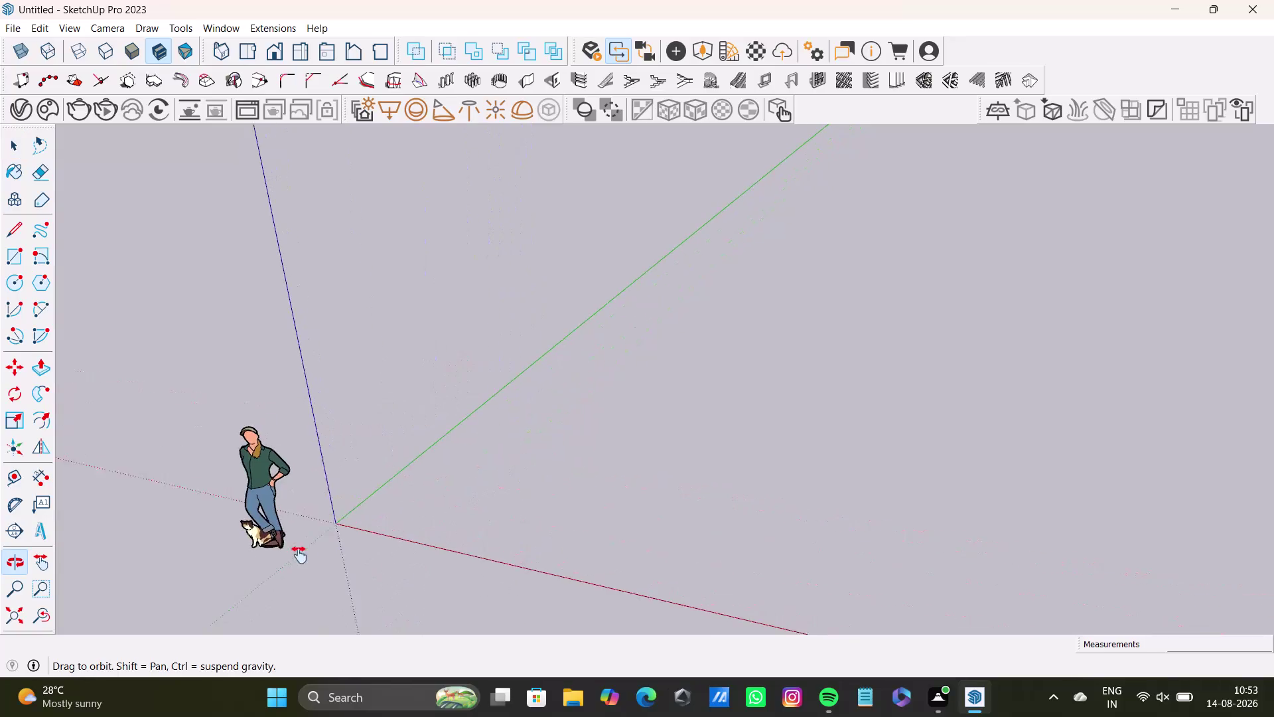
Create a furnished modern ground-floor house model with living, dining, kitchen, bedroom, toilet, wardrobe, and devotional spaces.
Orbit down toward the origin and place the Rectangle tool's first corner at the axes origin.
middle_drag(657, 525, 691, 459)
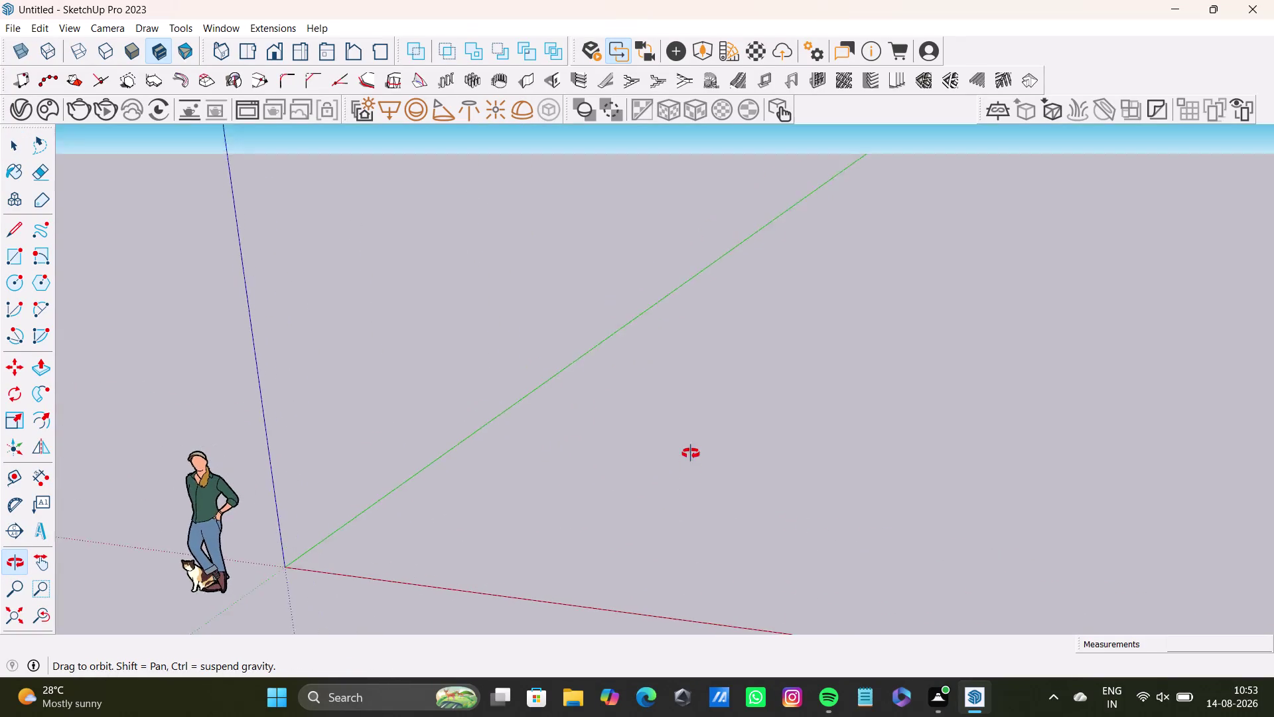
middle_drag(691, 458, 672, 432)
middle_drag(659, 490, 572, 650)
scroll(down, 3)
middle_drag(574, 572, 577, 572)
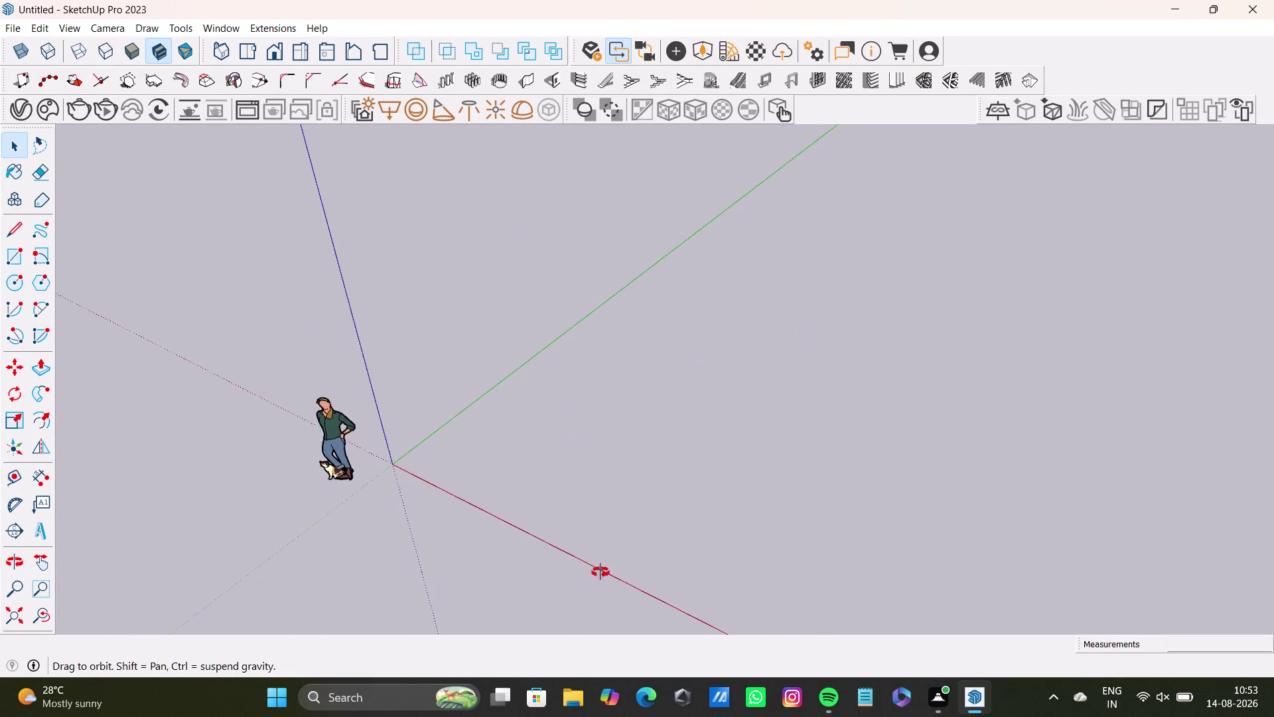
middle_drag(577, 572, 725, 461)
middle_drag(746, 528, 665, 578)
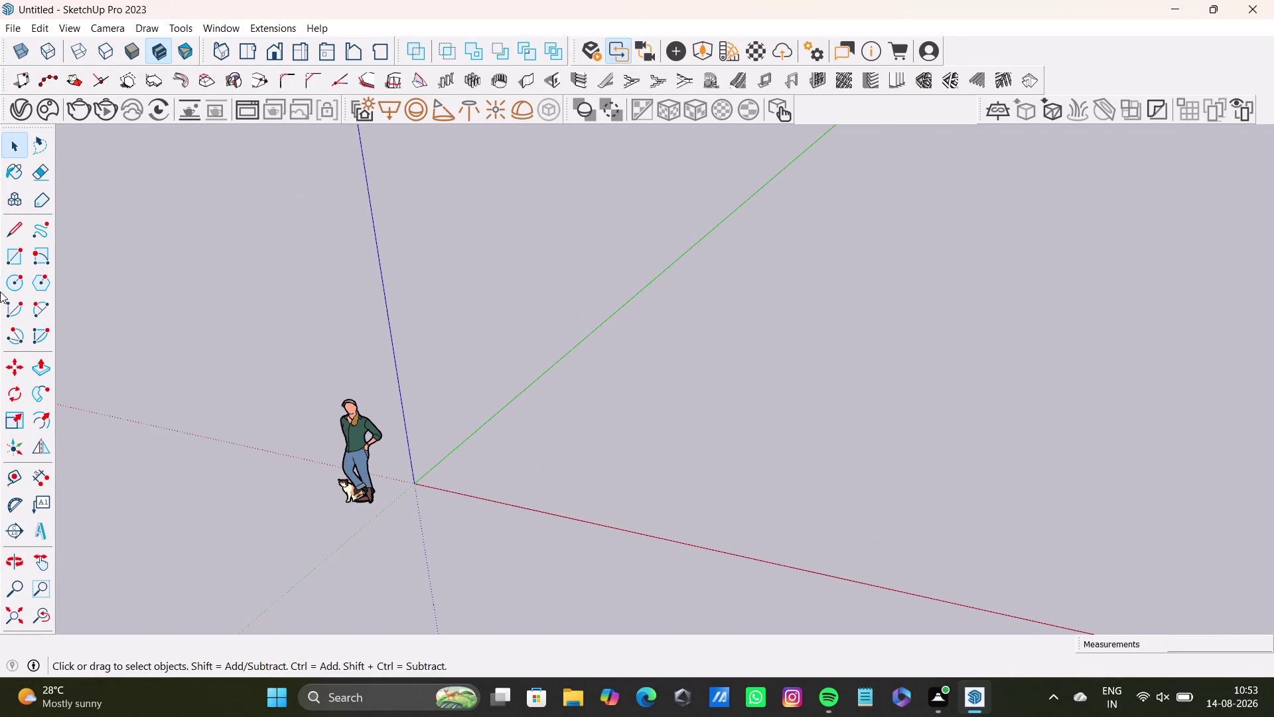
click(18, 261)
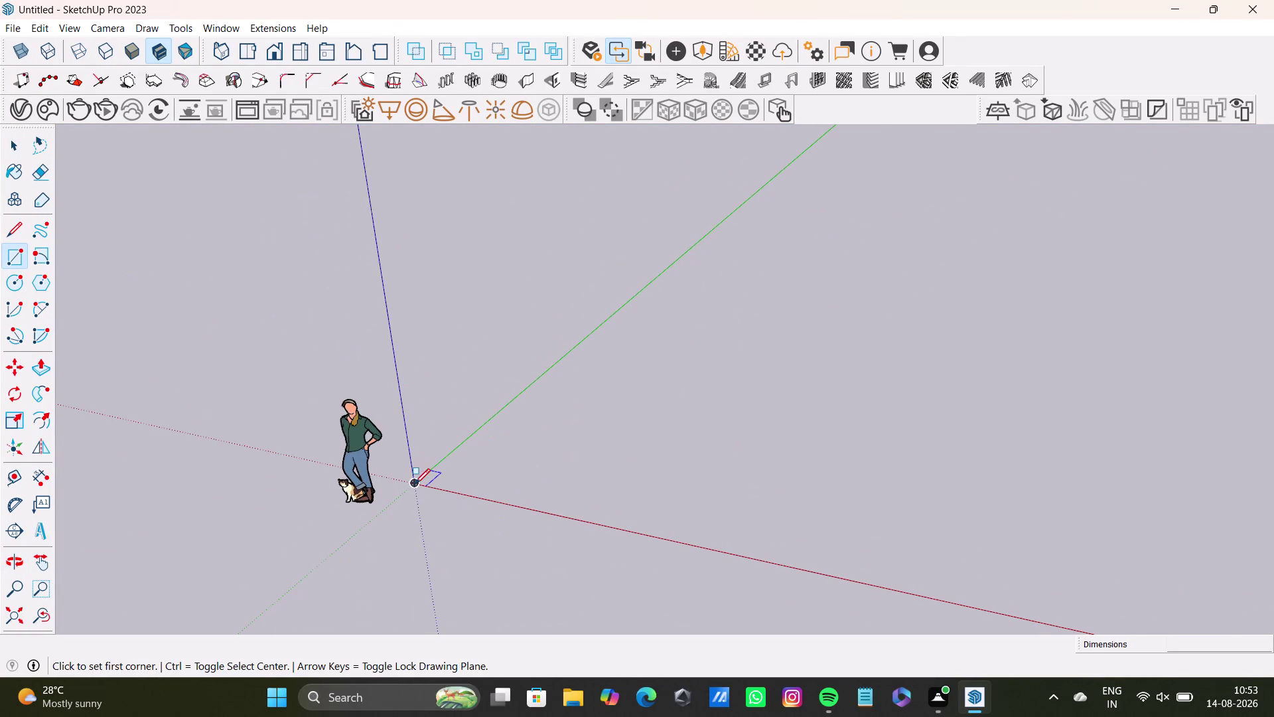
drag(414, 483, 428, 472)
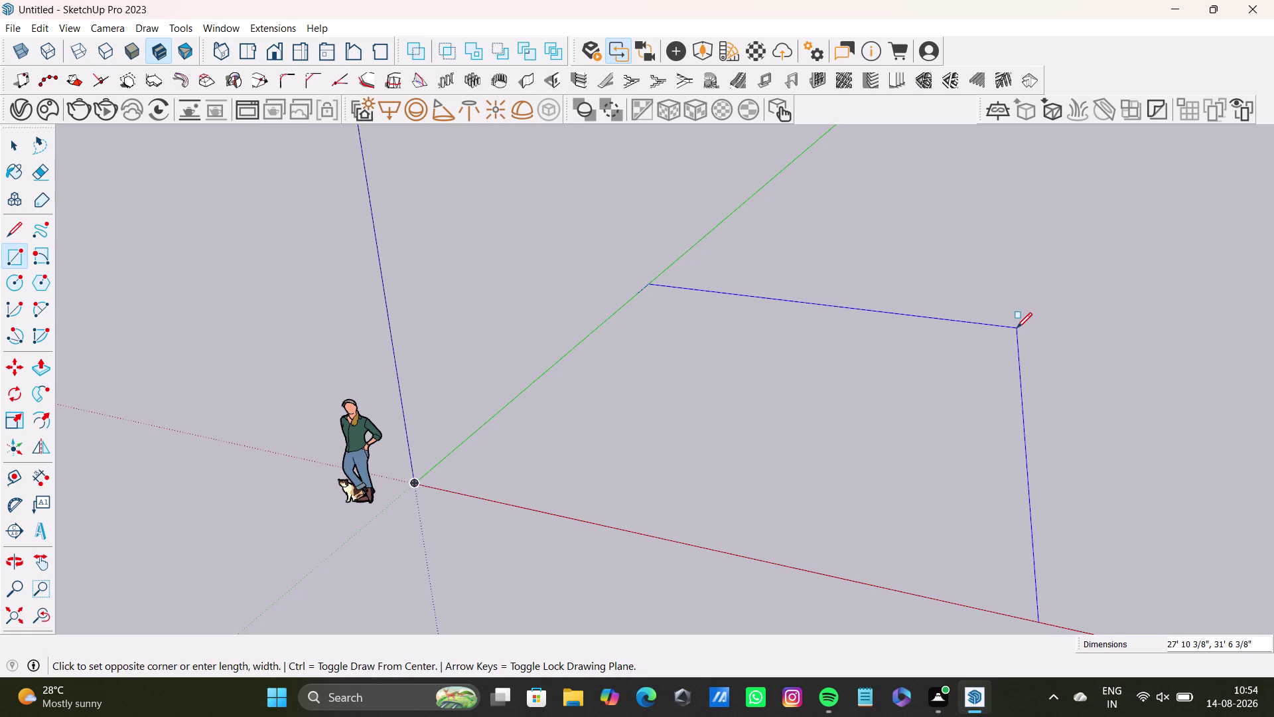
middle_drag(838, 473, 985, 546)
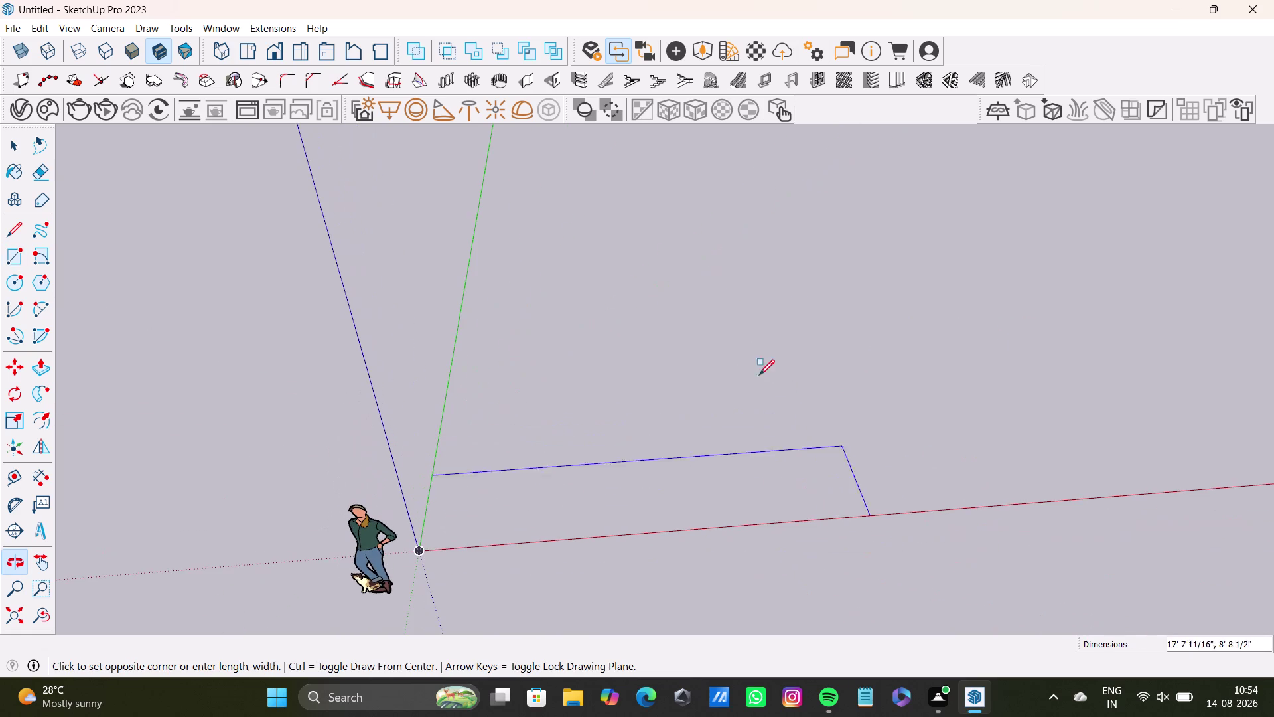
middle_drag(890, 204, 811, 307)
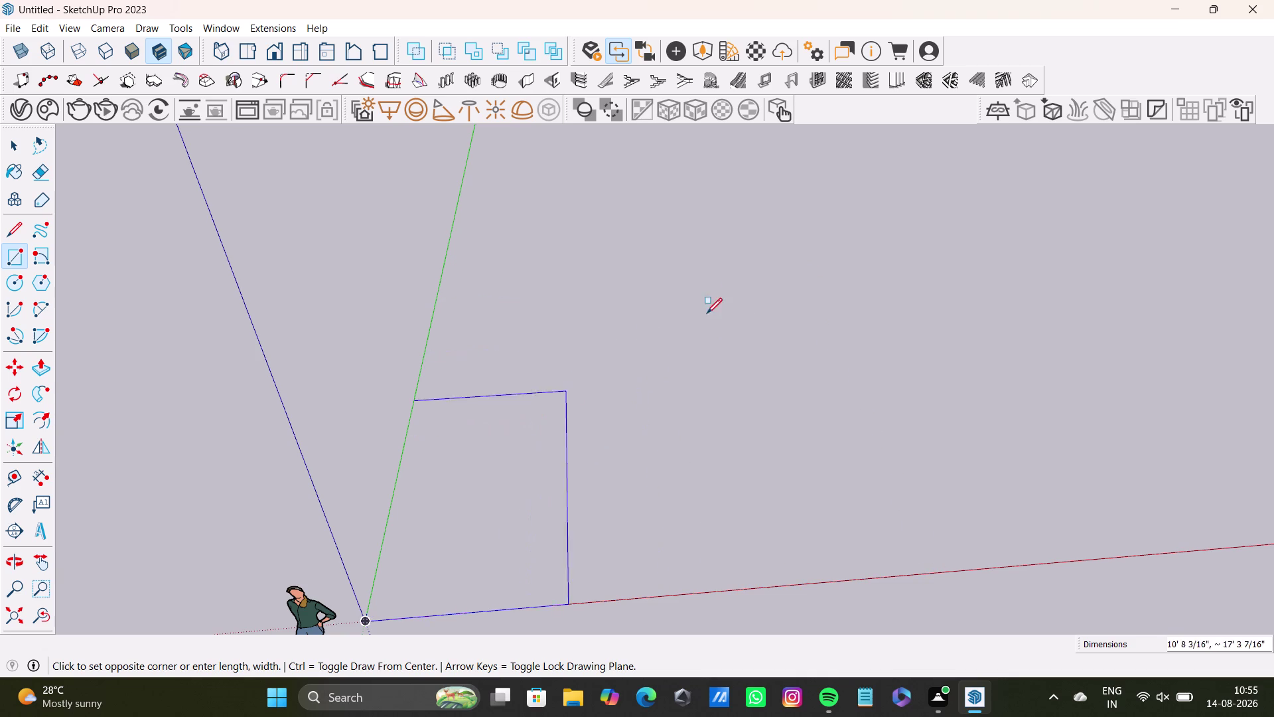
Type 43',47' to finish the rectangle as a 43 by 47 foot face.
scroll(down, 3)
middle_drag(791, 315, 622, 324)
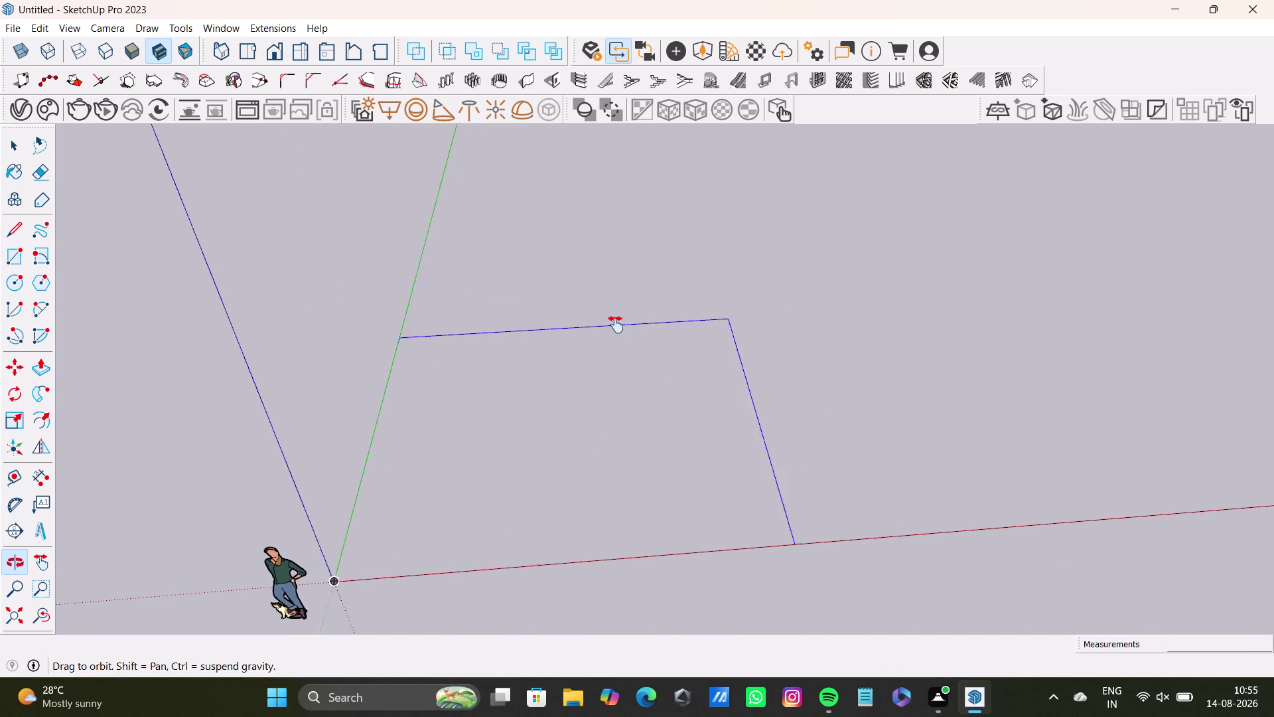
middle_drag(622, 324, 606, 326)
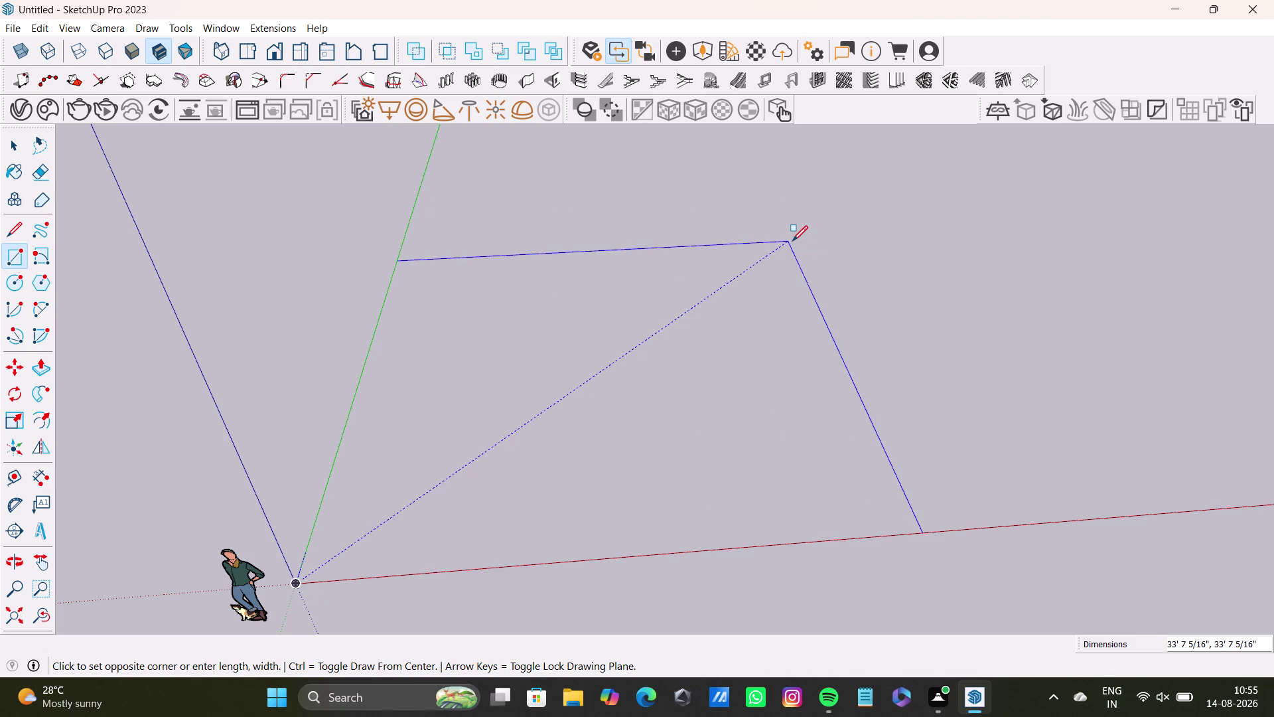
scroll(down, 3)
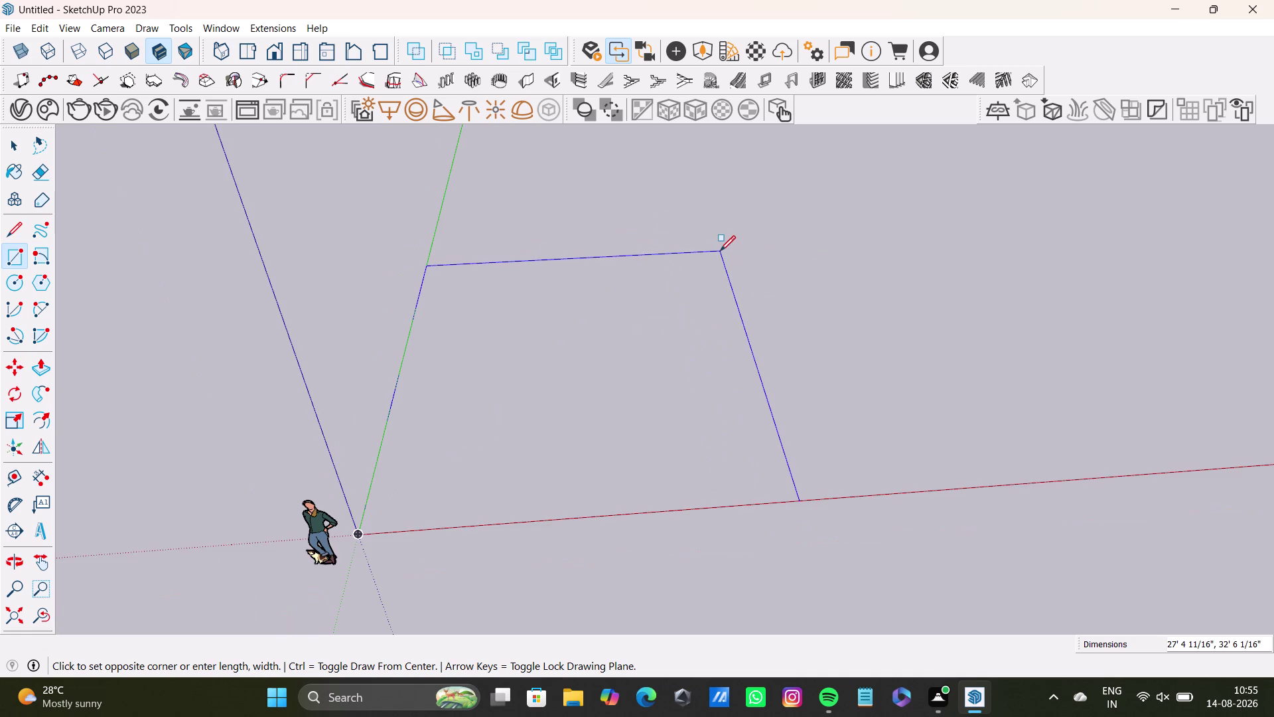
middle_drag(720, 251, 694, 339)
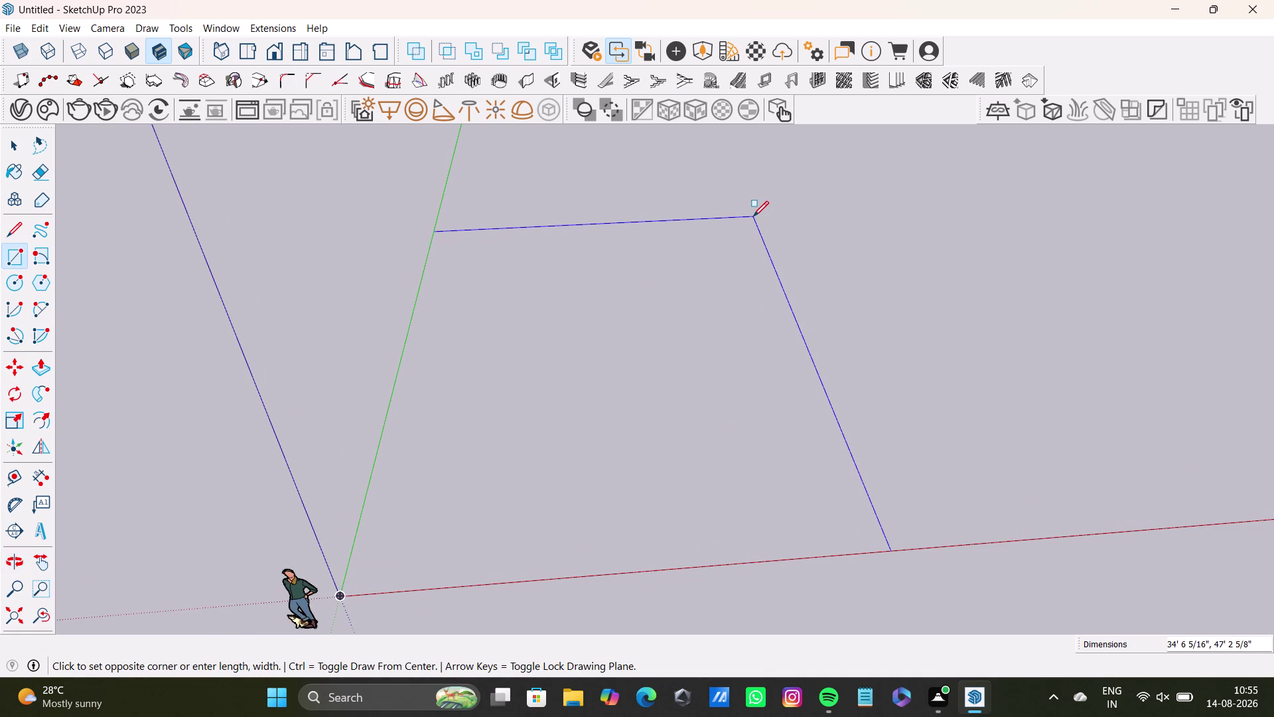
text(43)
key(apostrophe)
key(4)
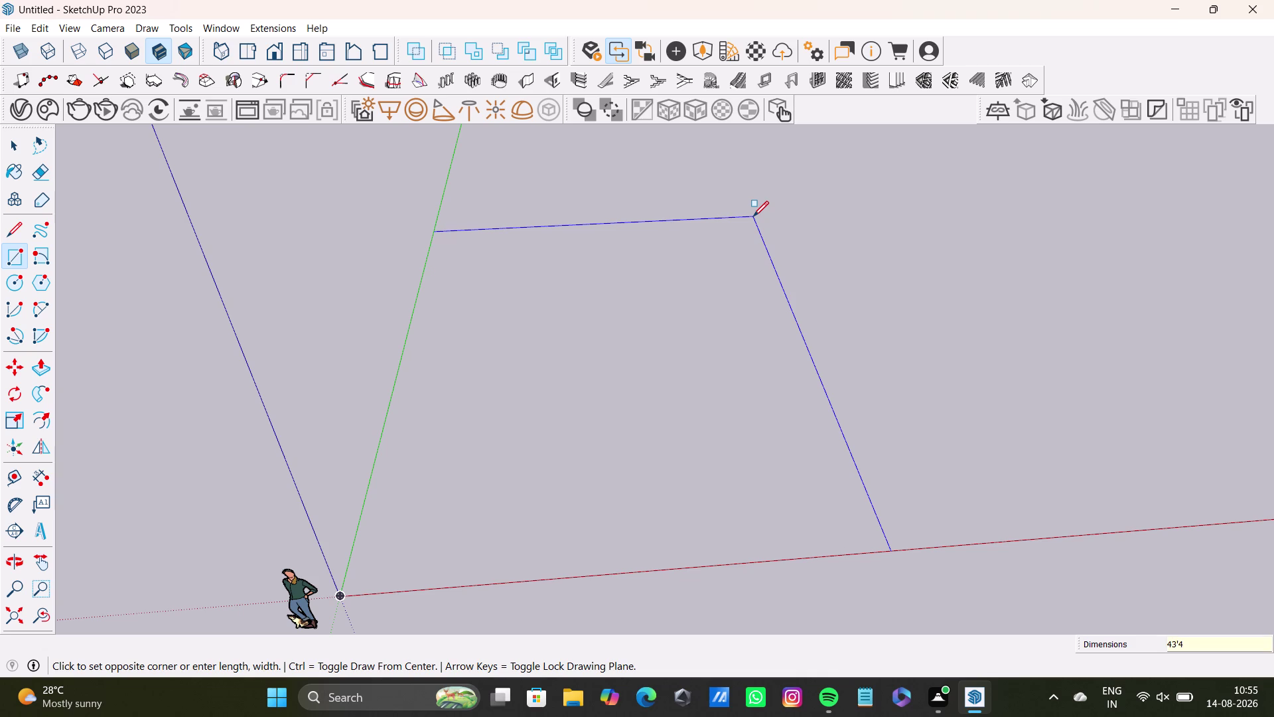
key(7)
key(apostrophe)
key(Return)
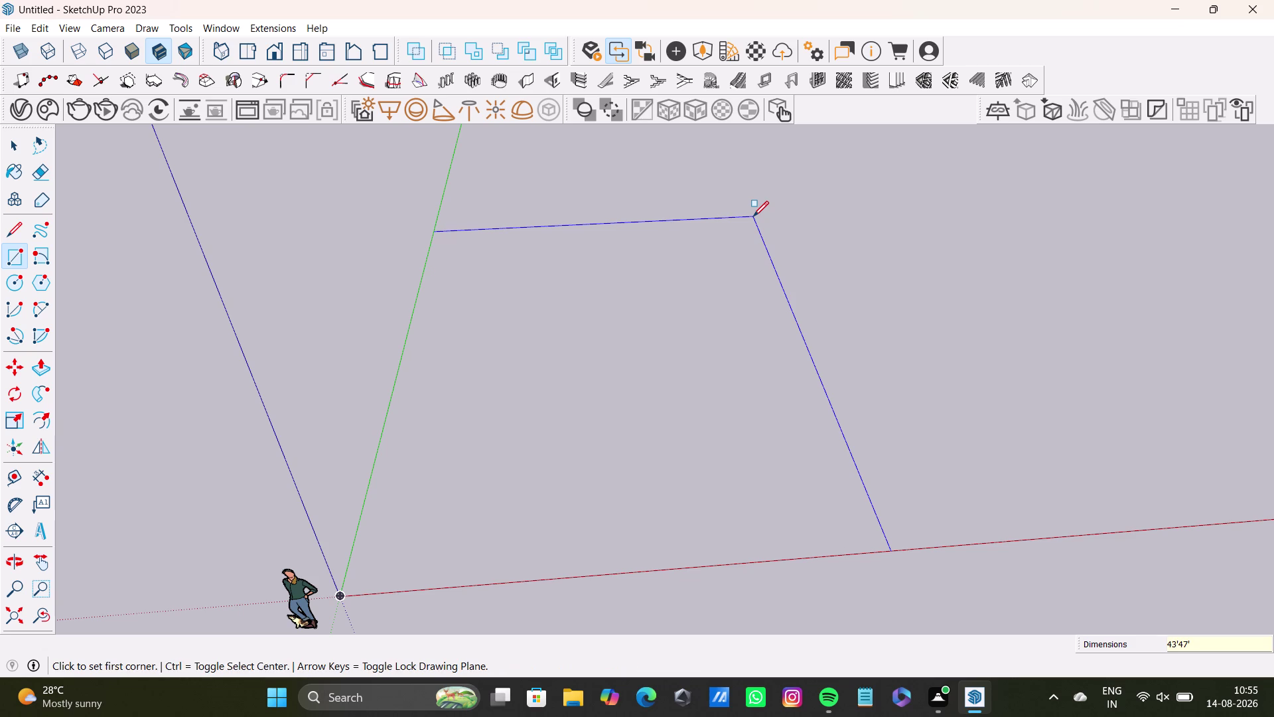
key(space)
scroll(down, 3)
Orbit around the new slab to view it from above.
middle_drag(810, 388, 808, 432)
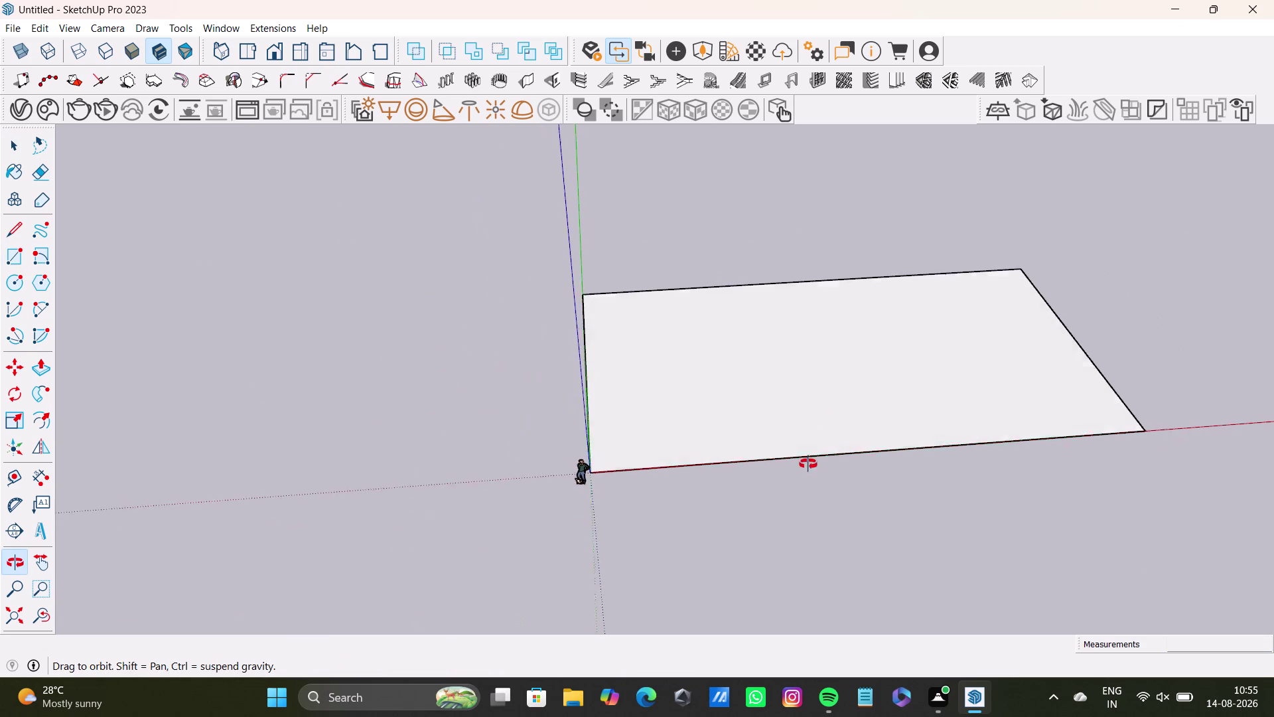
middle_drag(809, 432, 801, 605)
scroll(down, 3)
middle_drag(809, 432, 791, 523)
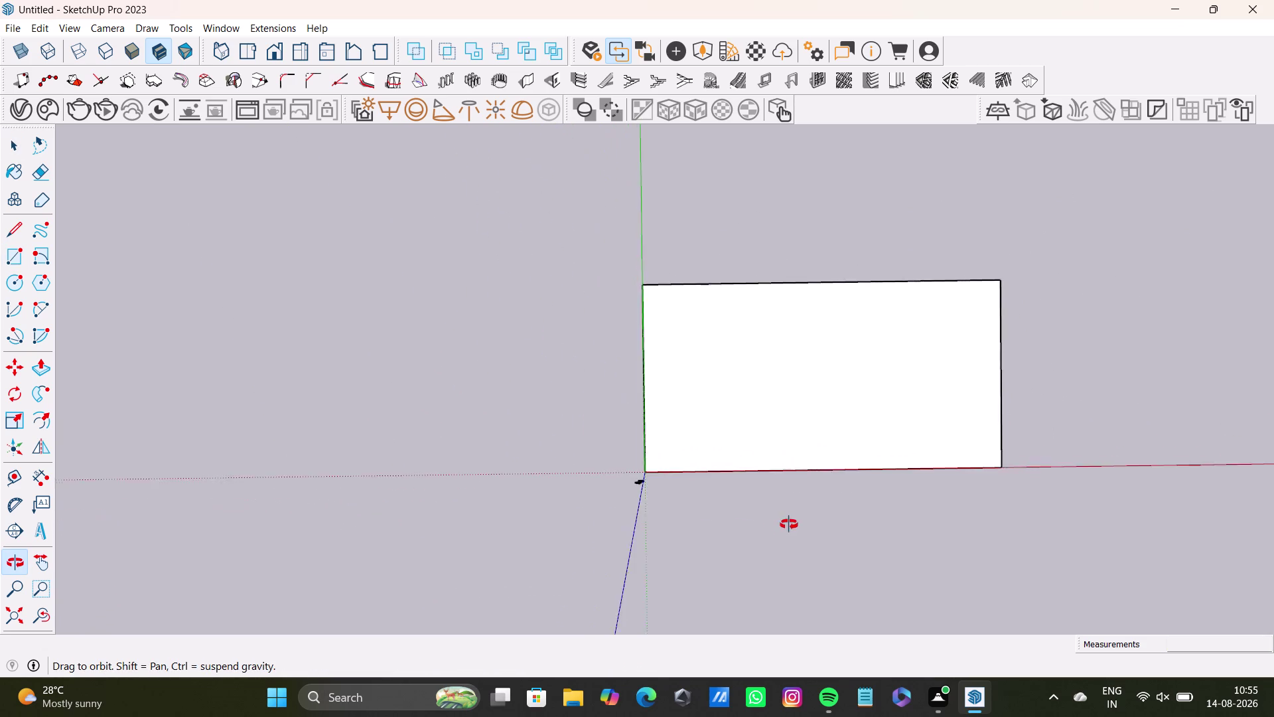
middle_drag(791, 523, 698, 326)
scroll(down, 3)
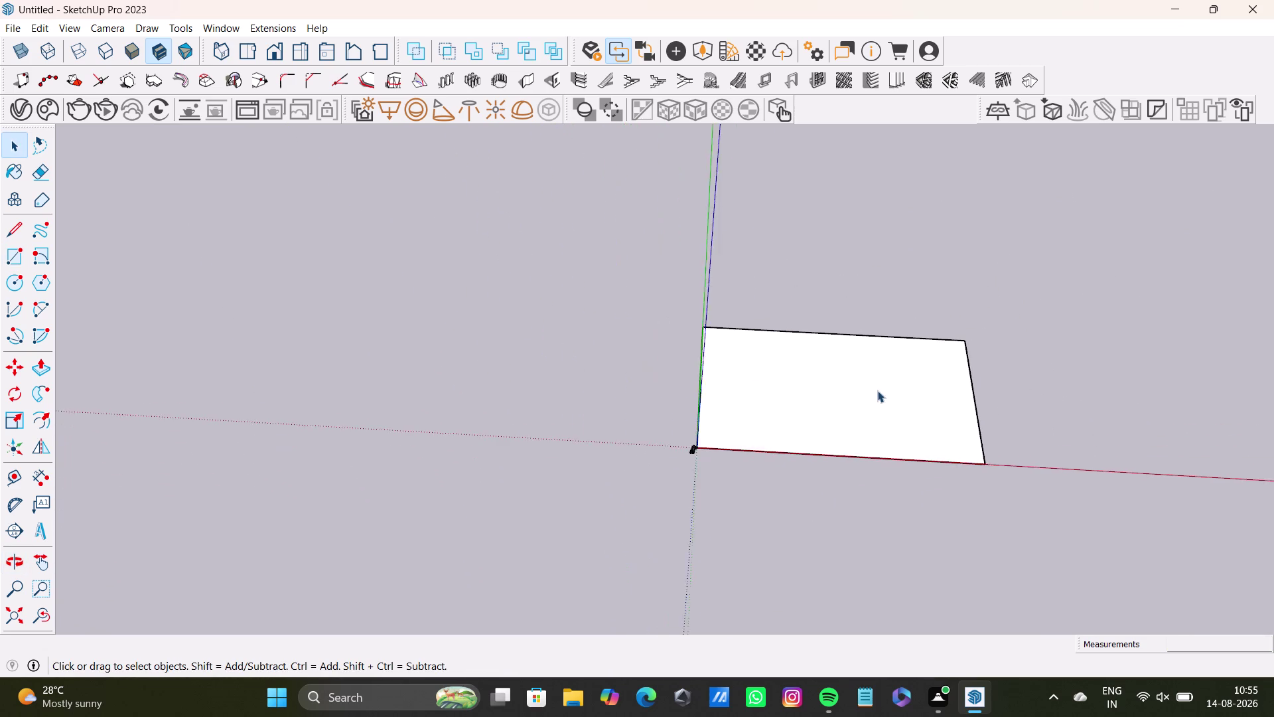
scroll(down, 3)
middle_drag(876, 389, 672, 385)
middle_drag(671, 396, 653, 549)
Return to an angled view and start a line on the red axis past the slab.
scroll(up, 3)
middle_drag(656, 359, 658, 358)
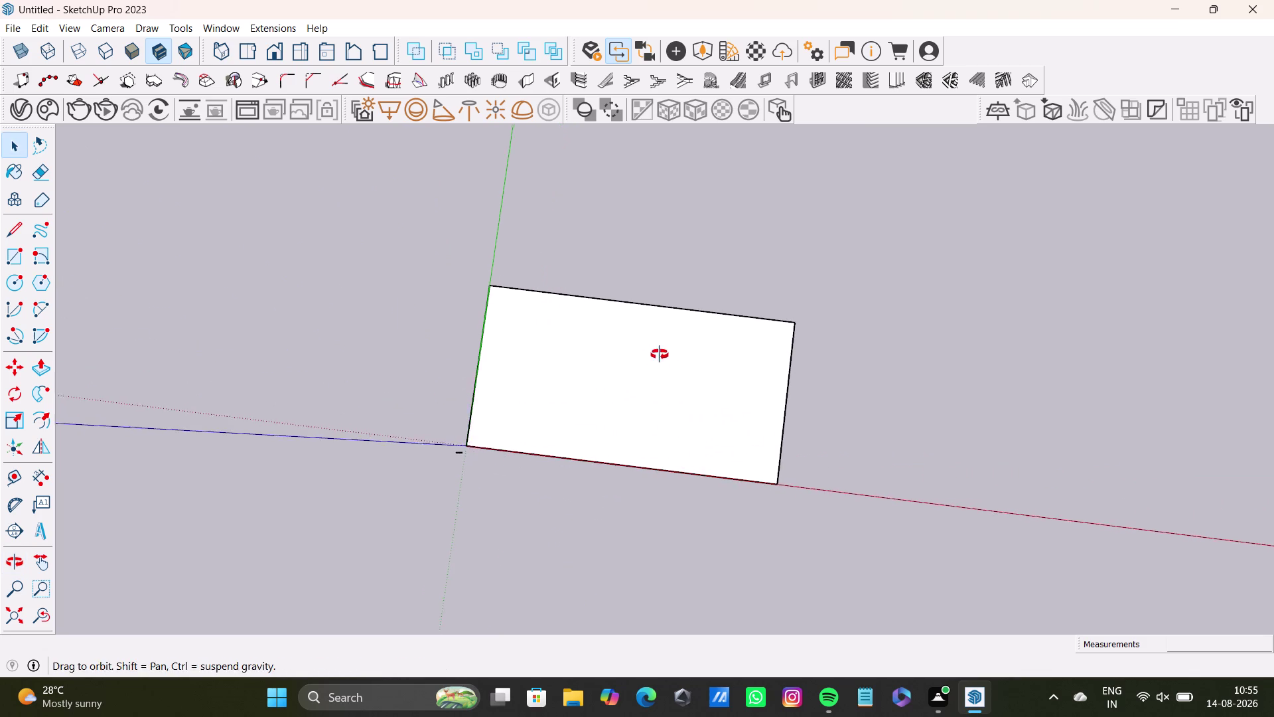
middle_drag(659, 358, 685, 228)
middle_drag(631, 344, 604, 256)
scroll(down, 3)
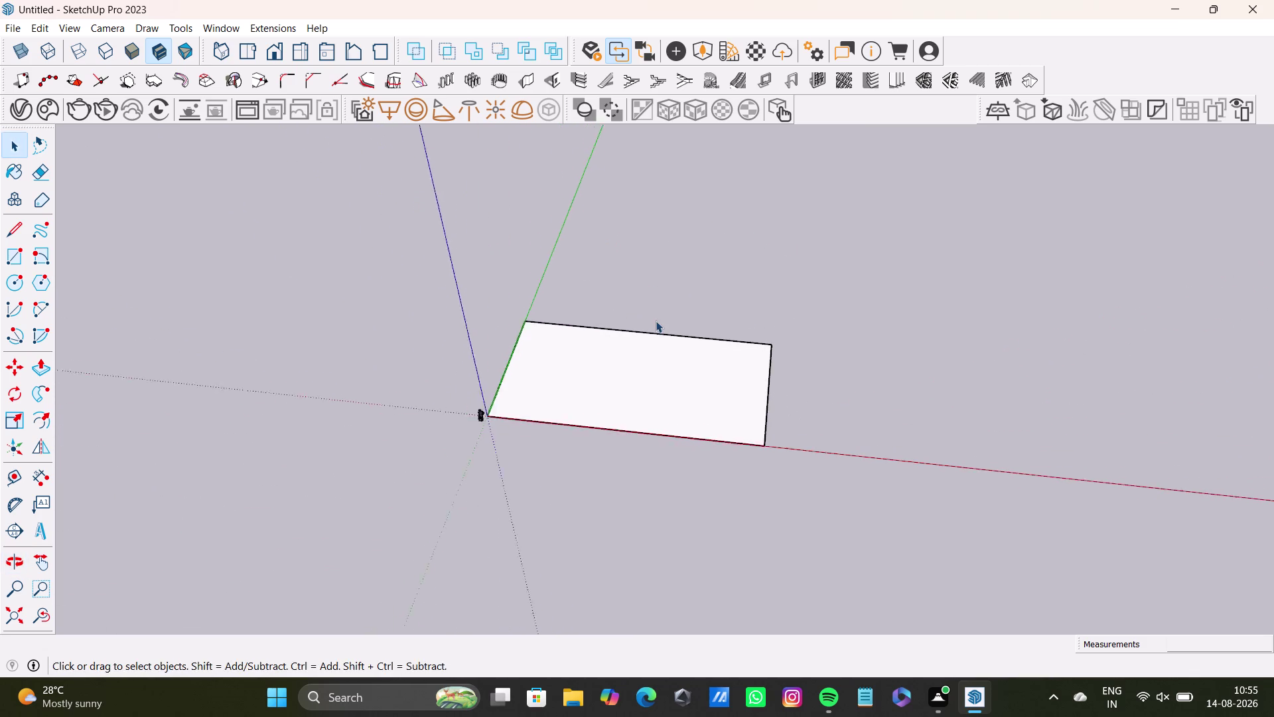
scroll(down, 3)
middle_drag(657, 320, 605, 360)
scroll(up, 3)
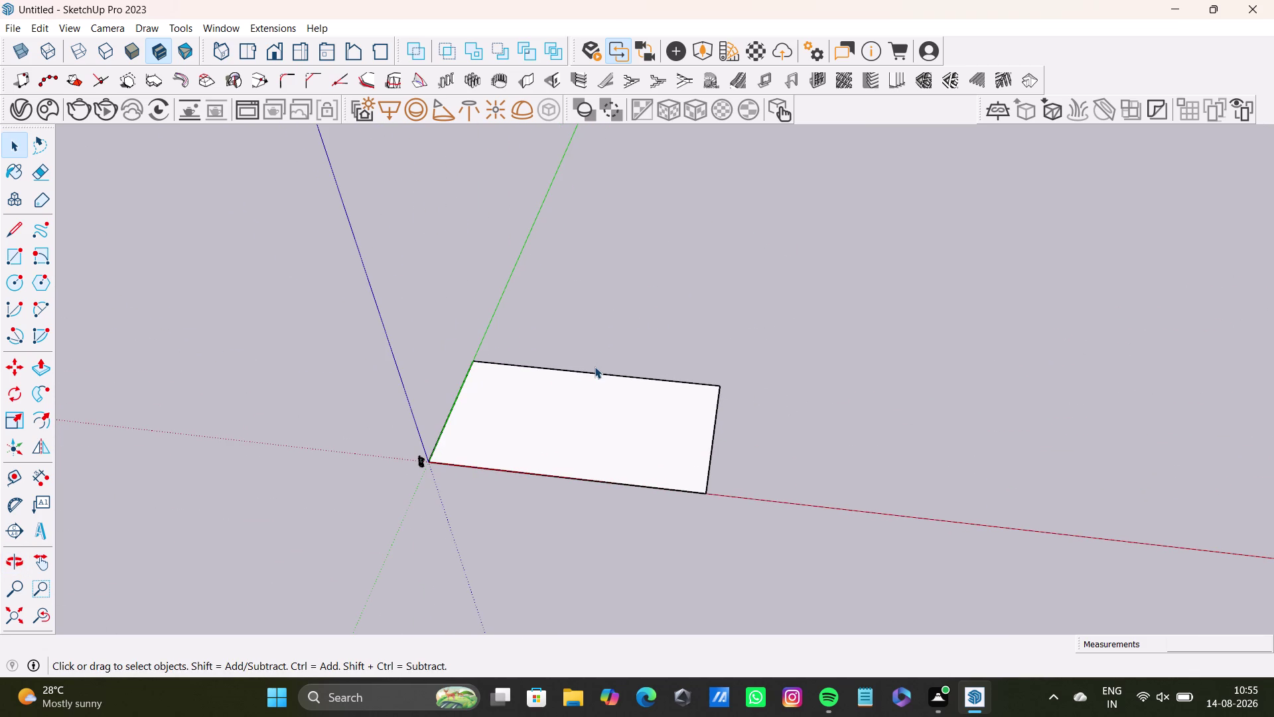
click(13, 231)
click(761, 497)
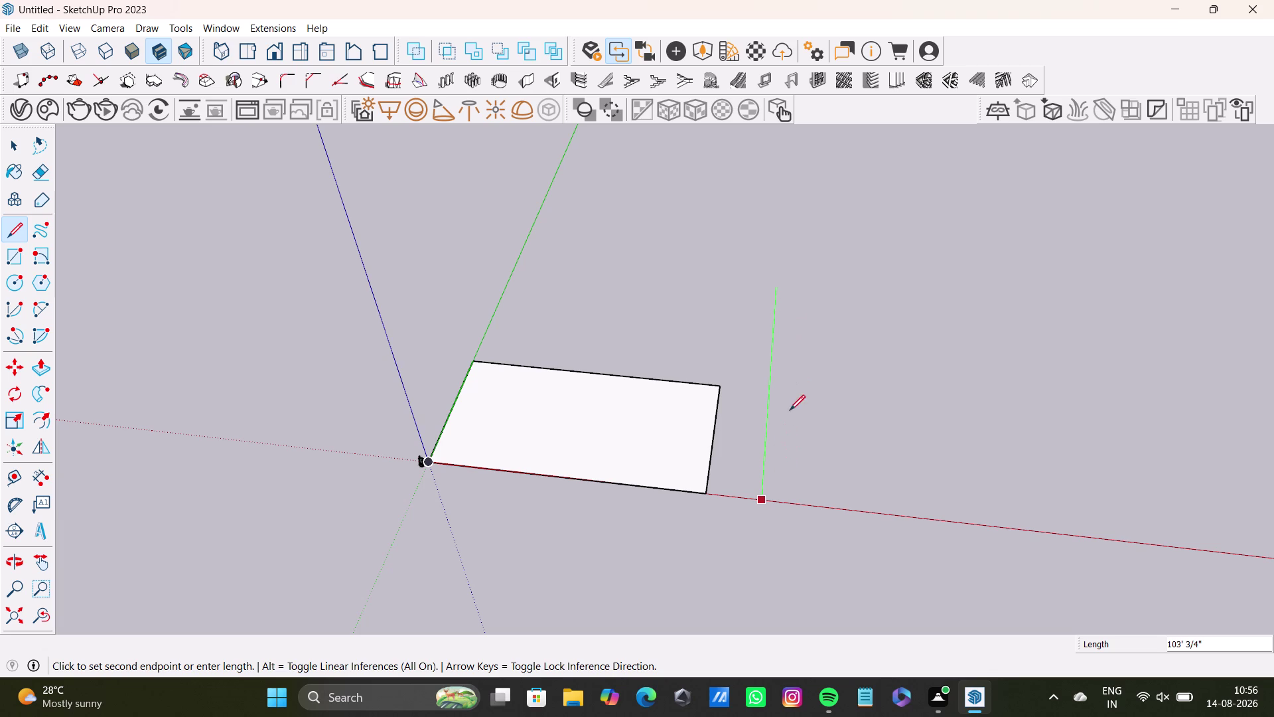
Draw the first edge at 47' 5.5" beside the slab.
middle_drag(794, 407, 767, 481)
middle_drag(782, 466, 758, 356)
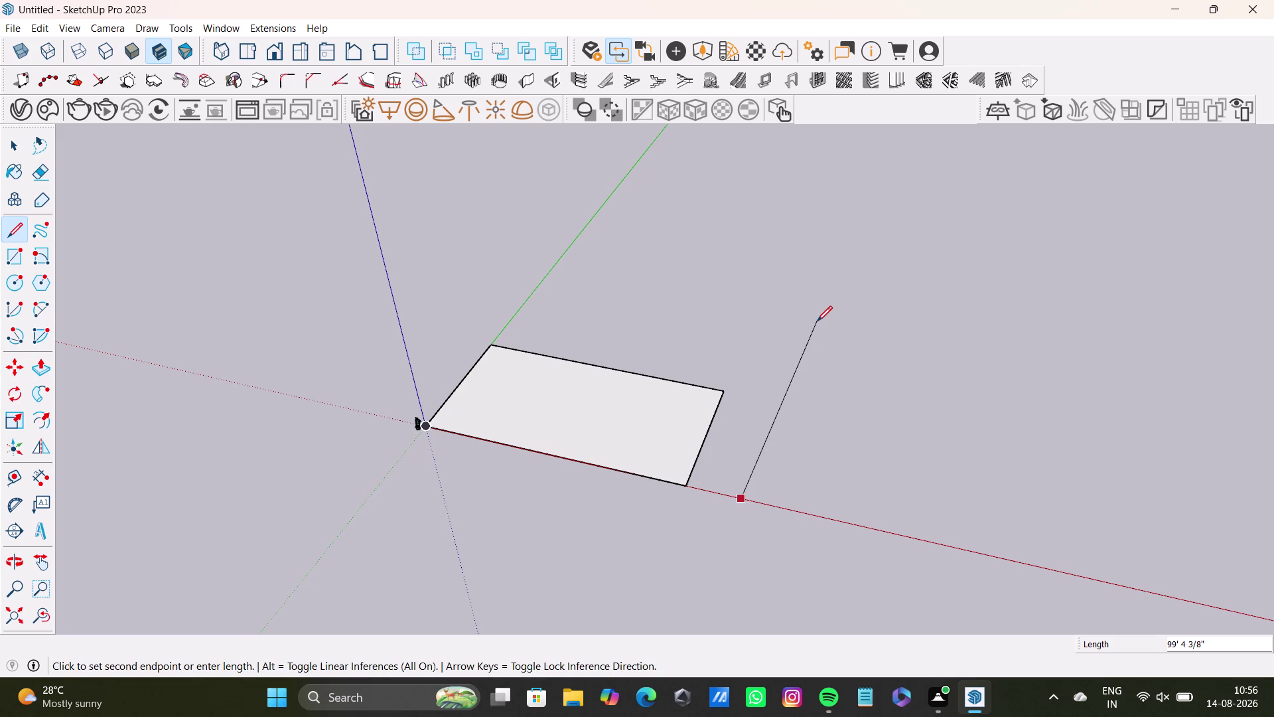
text(47)
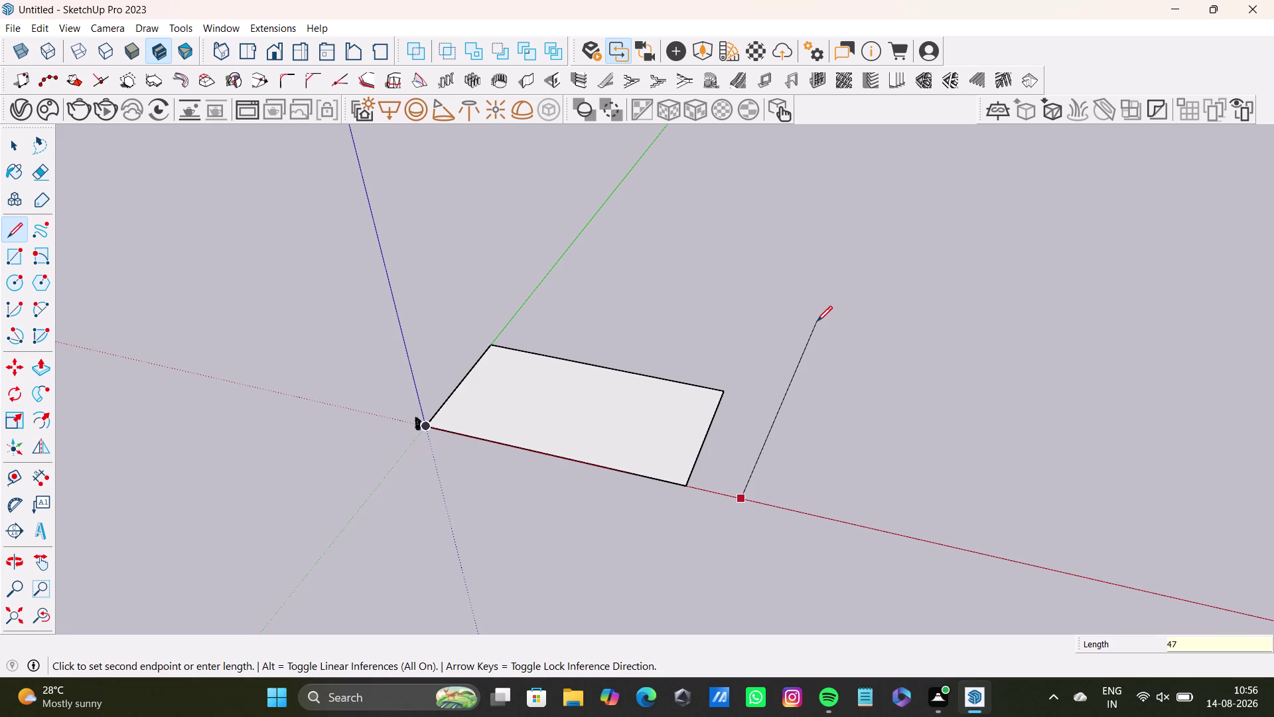
text(')
text(5.)
text(5)
key(shift+quotedbl)
key(Return)
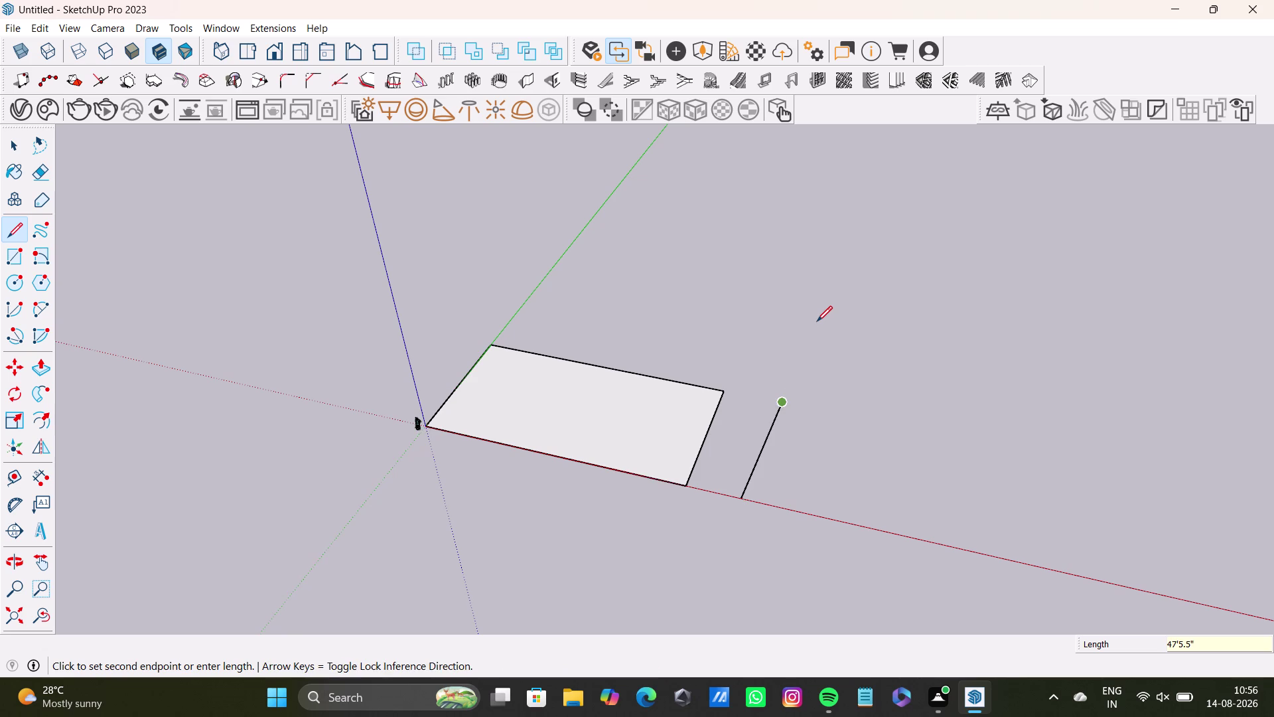
Draw a 43' edge locked to the red axis, then lock the closing edge's direction.
scroll(up, 3)
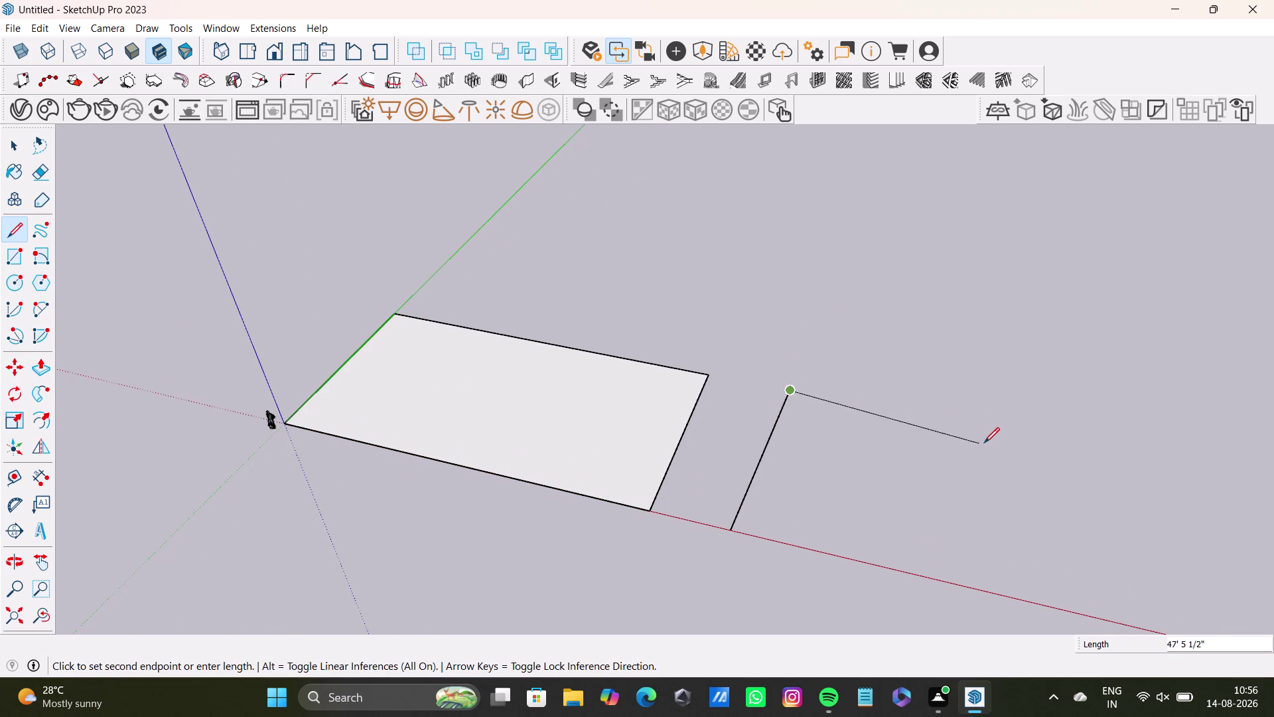
key(Right)
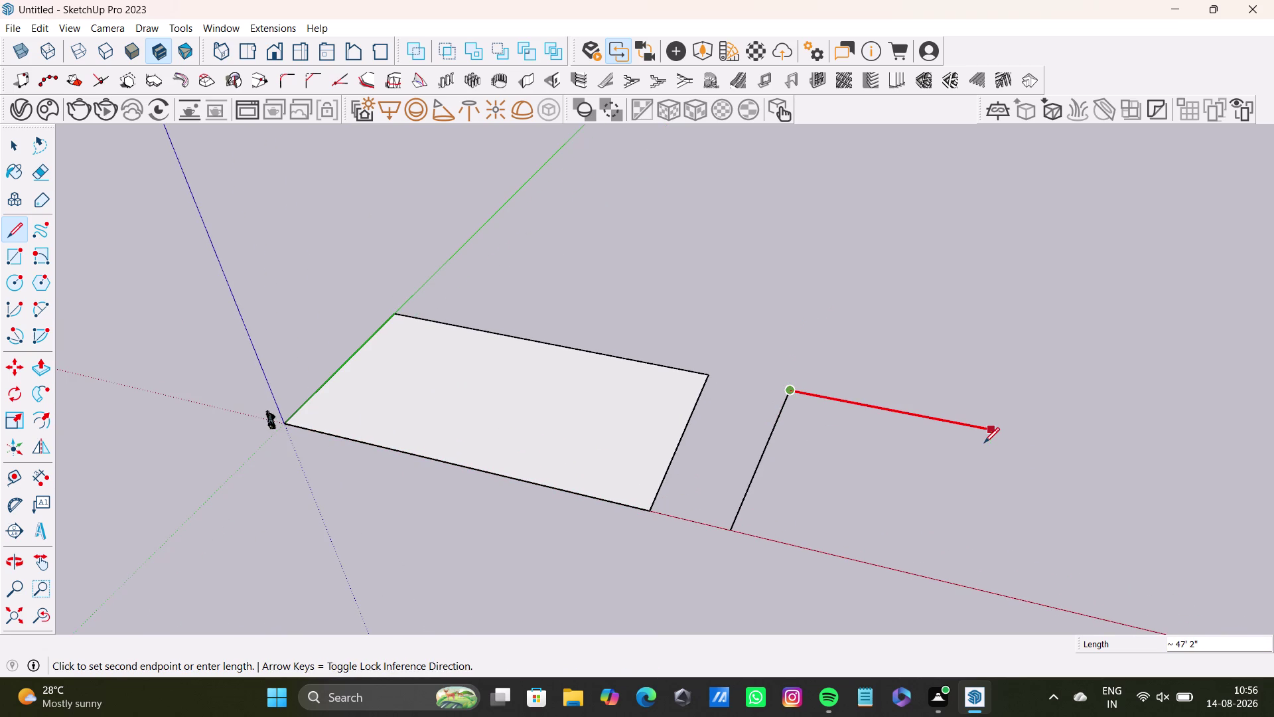
text(43)
key(apostrophe)
key(Return)
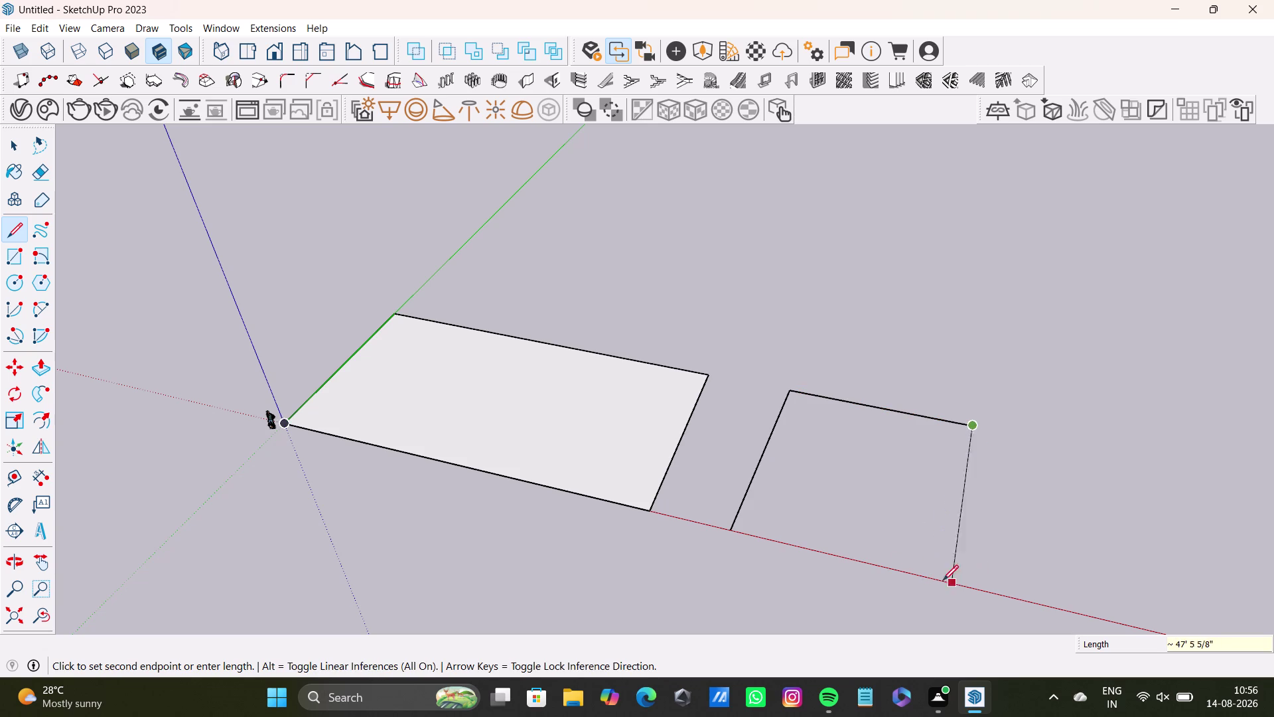
key(Left)
key(Right)
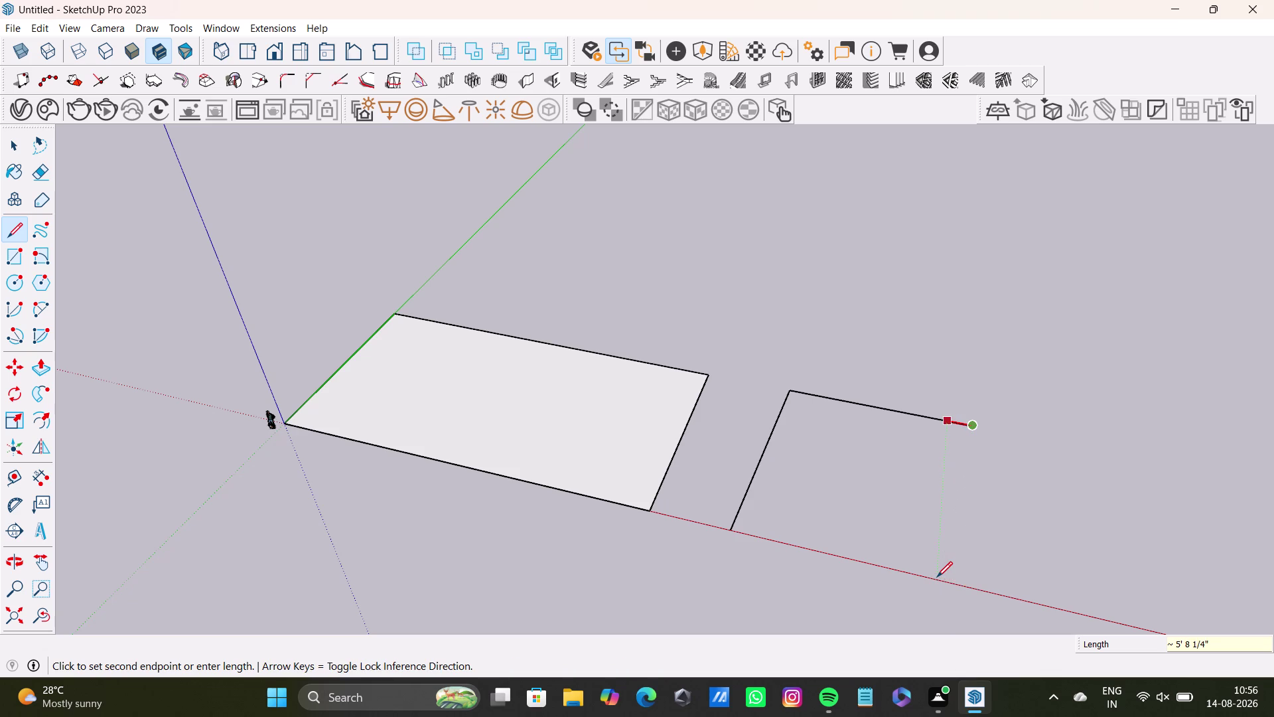
key(Up)
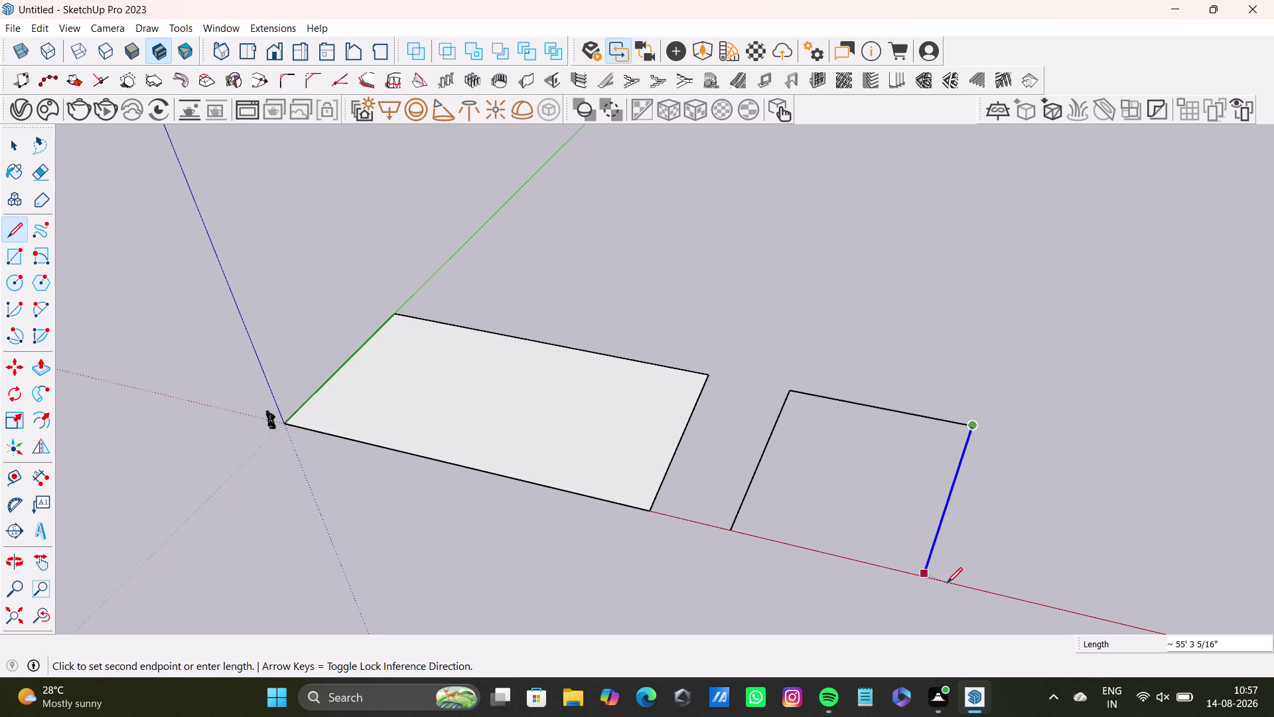
Enter a 32' closing edge, then undo it.
text(3)
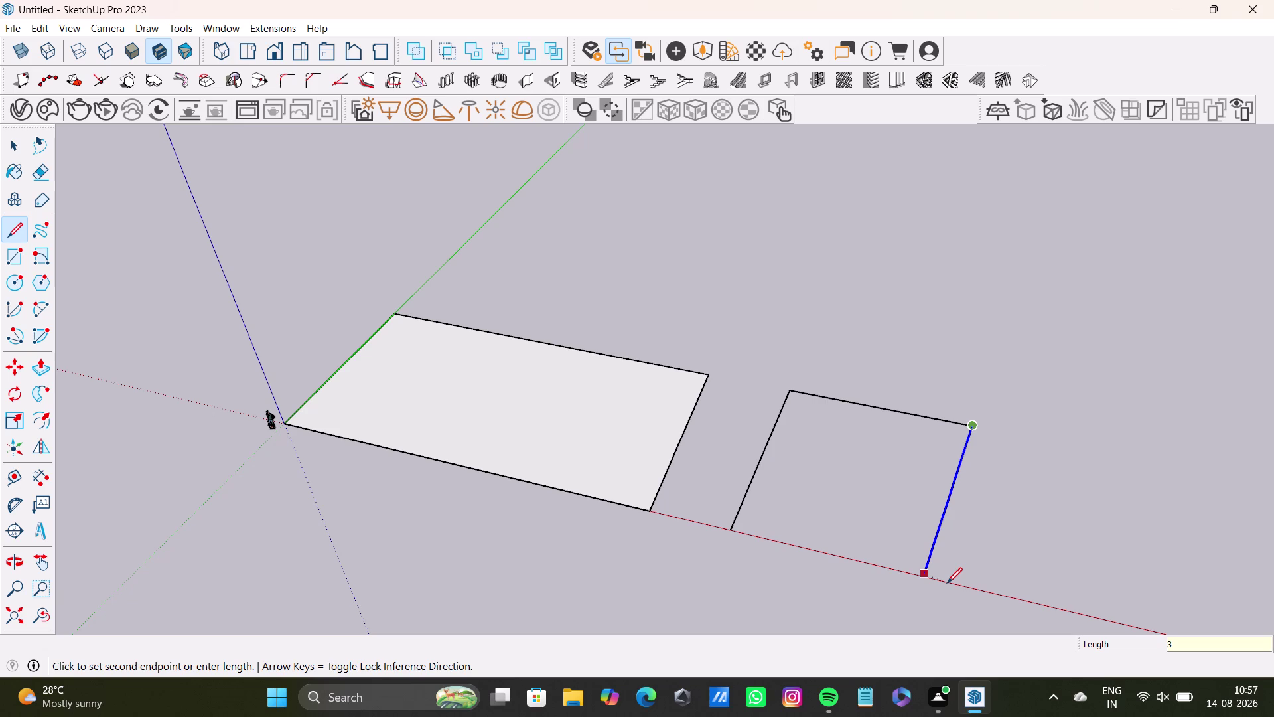
text(2')
key(Return)
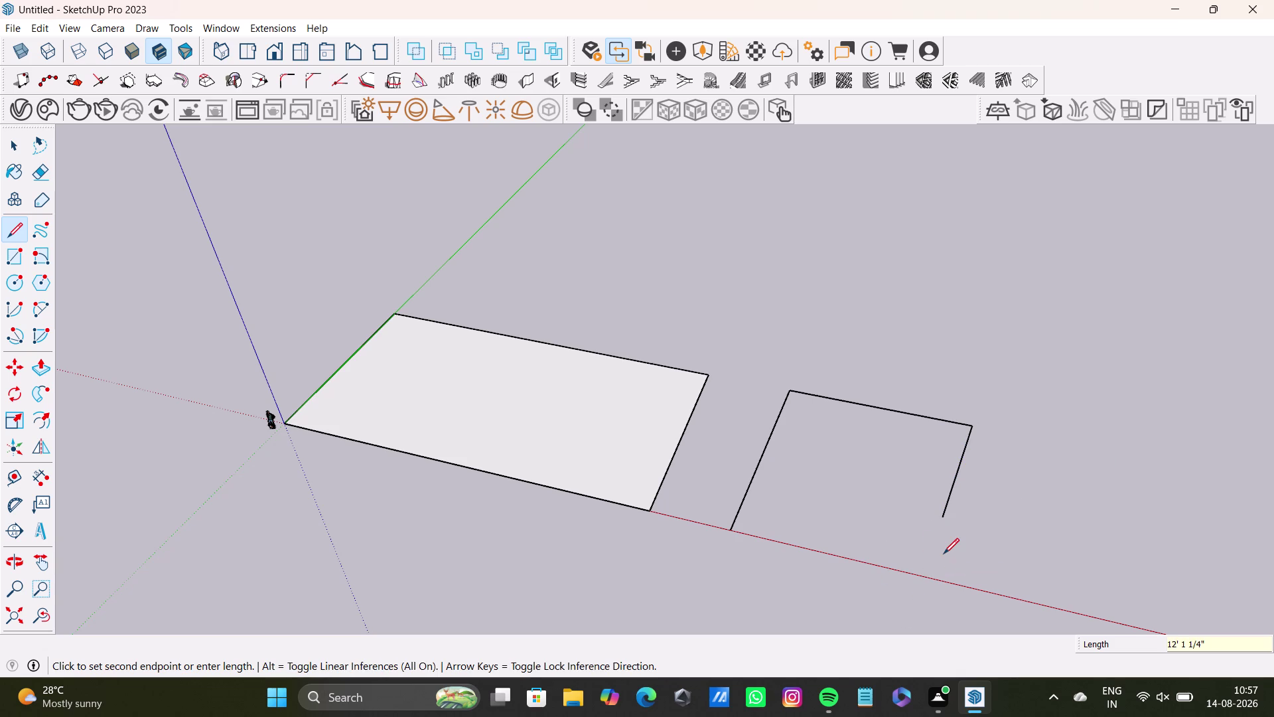
key(ctrl+z)
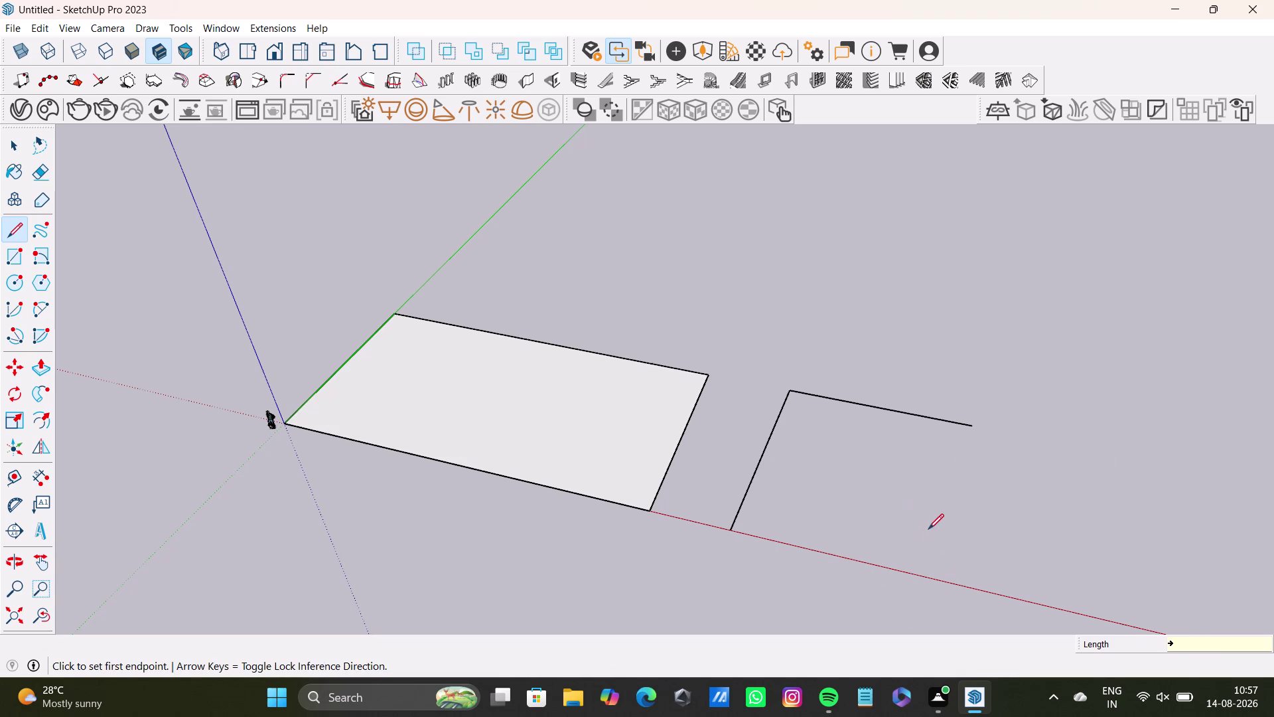
Draw a 47' 5" edge up from the shape's top-right corner, then undo it.
click(974, 425)
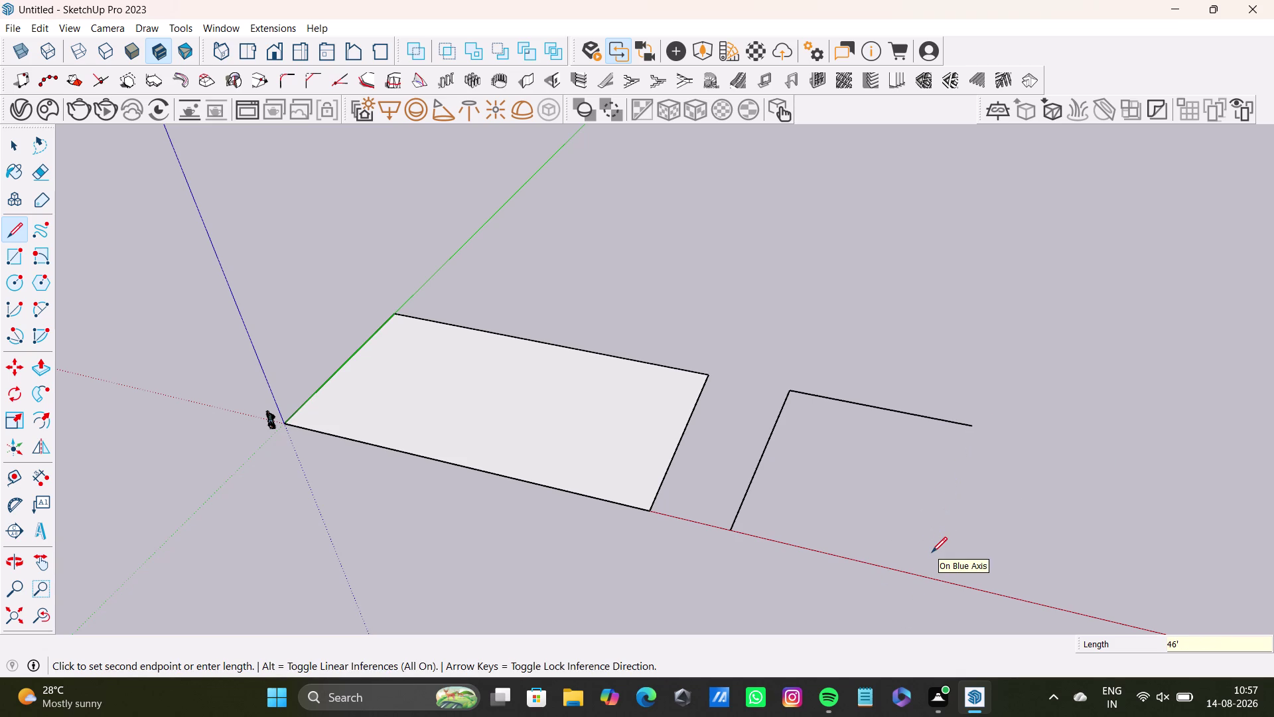
key(Up)
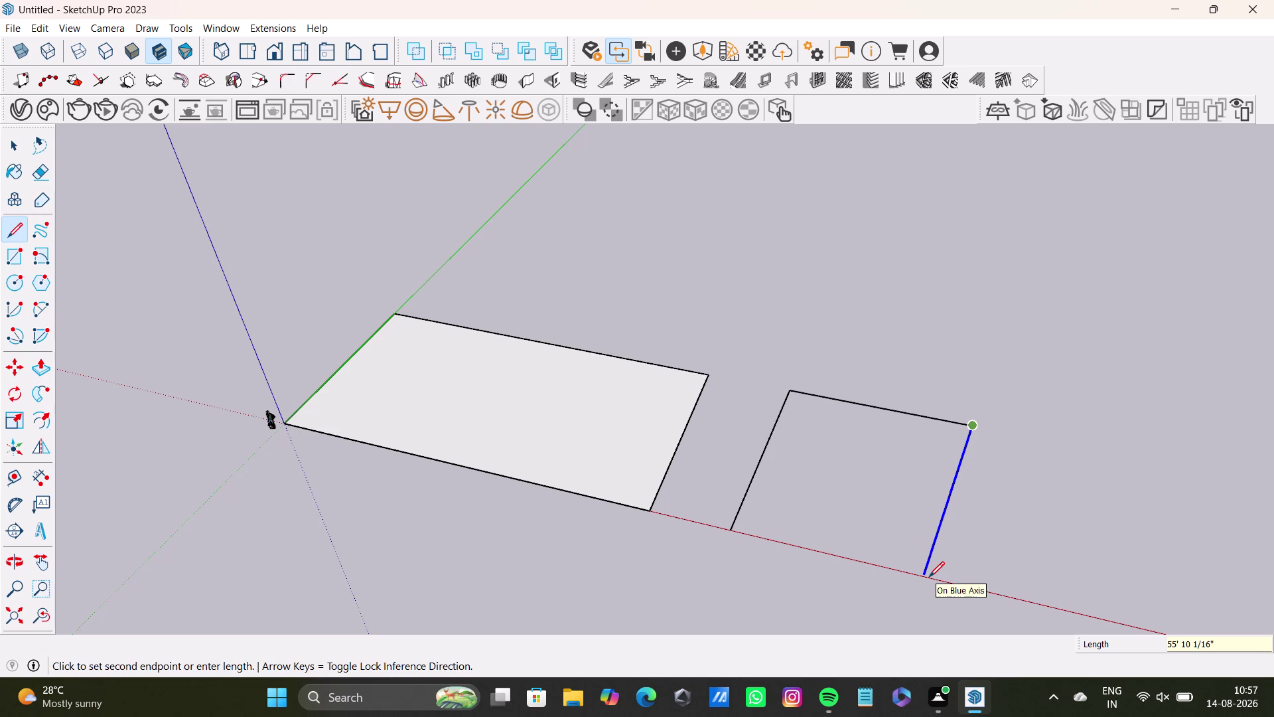
text(47)
key(apostrophe)
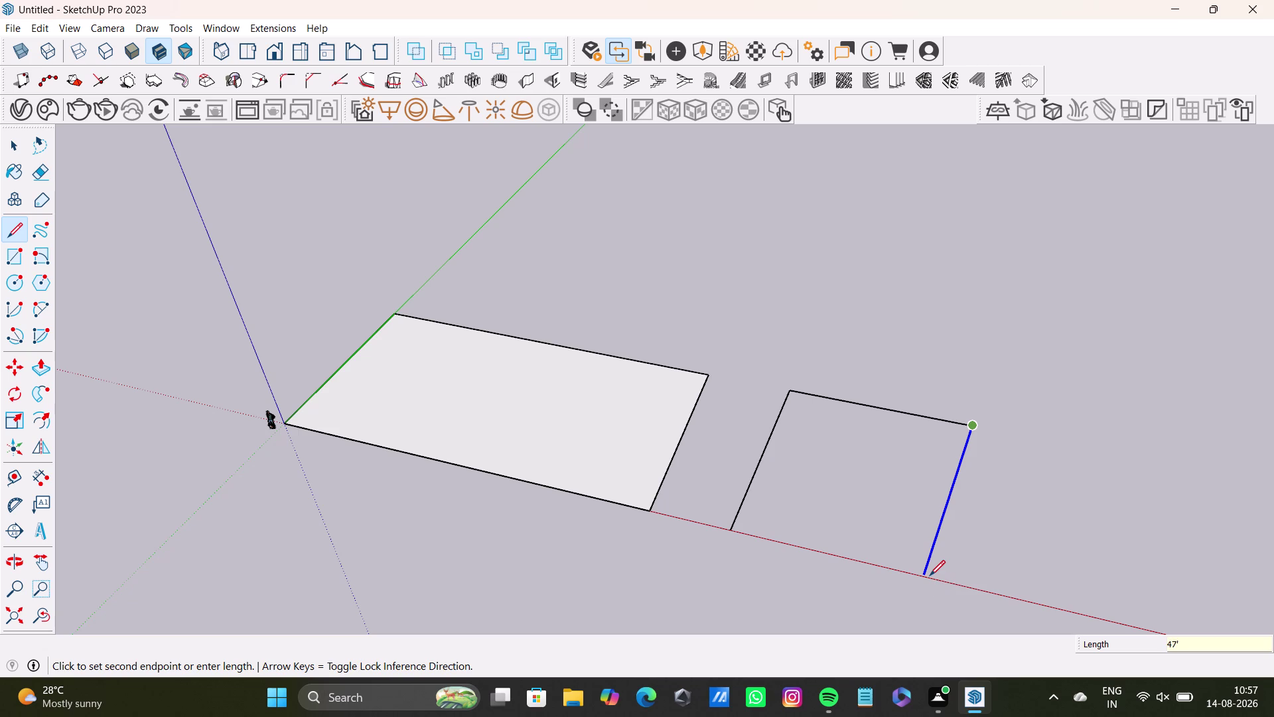
key(5)
key(shift+quotedbl)
key(Return)
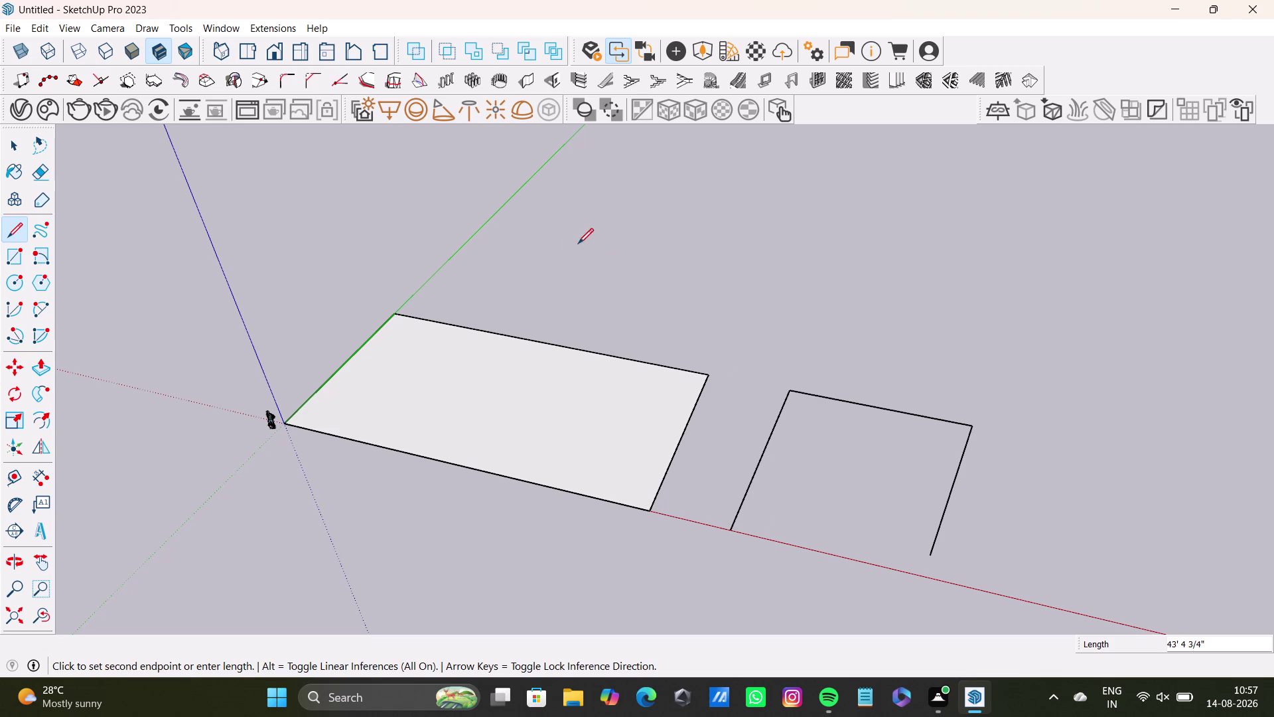
middle_drag(917, 542, 926, 432)
key(ctrl+z)
Redraw the 47' 5" edge from the top-right corner and close the shape into a face.
middle_drag(909, 457, 905, 494)
click(975, 415)
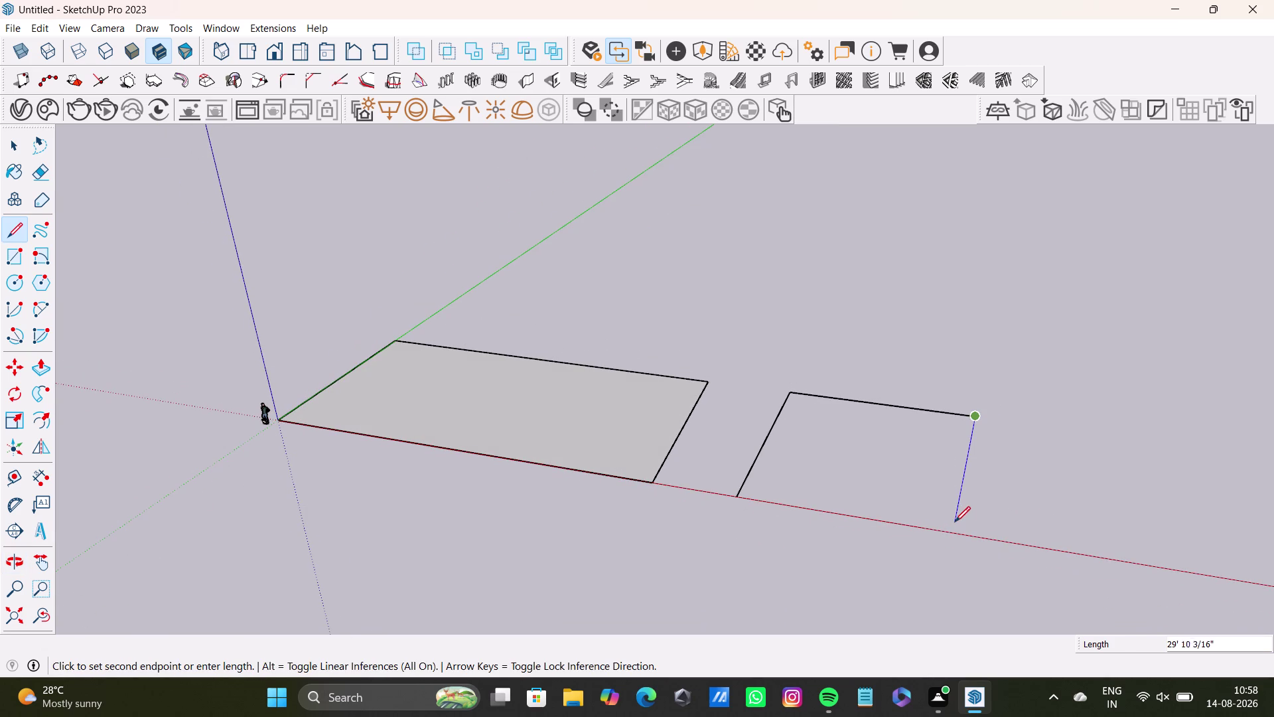
key(Up)
middle_drag(980, 492, 1023, 306)
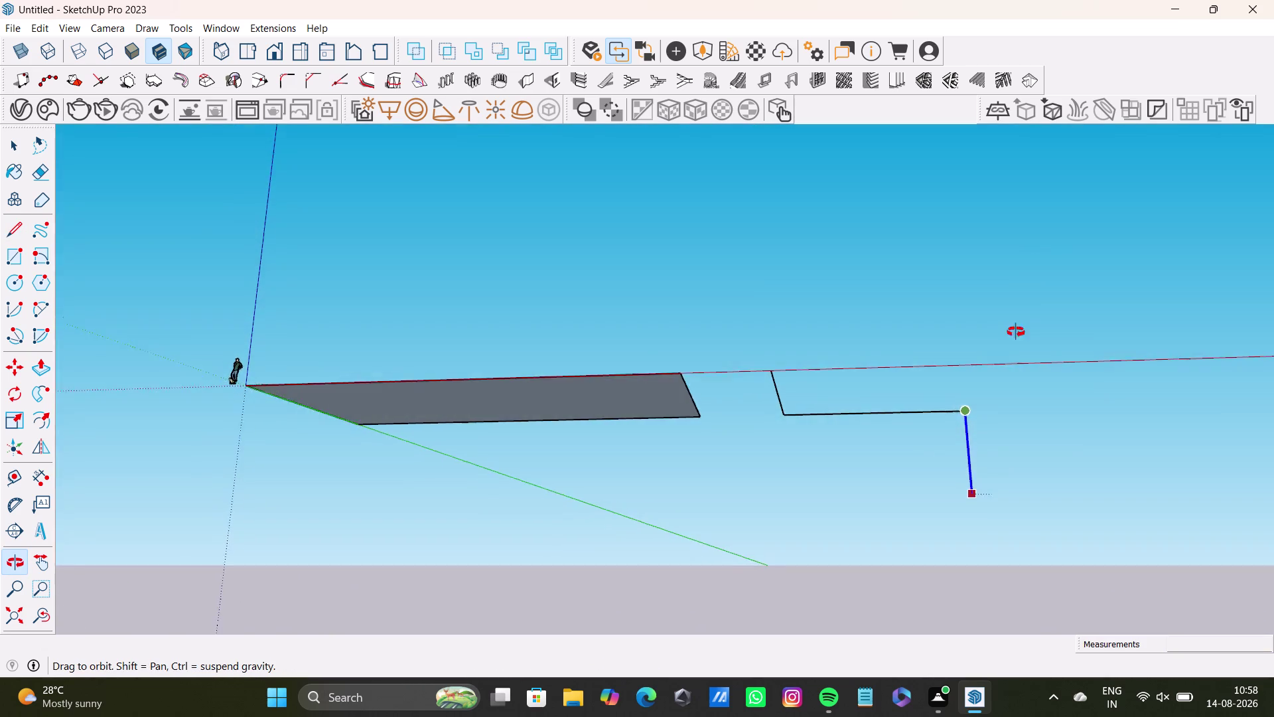
middle_drag(1024, 306, 958, 594)
key(Right)
key(Left)
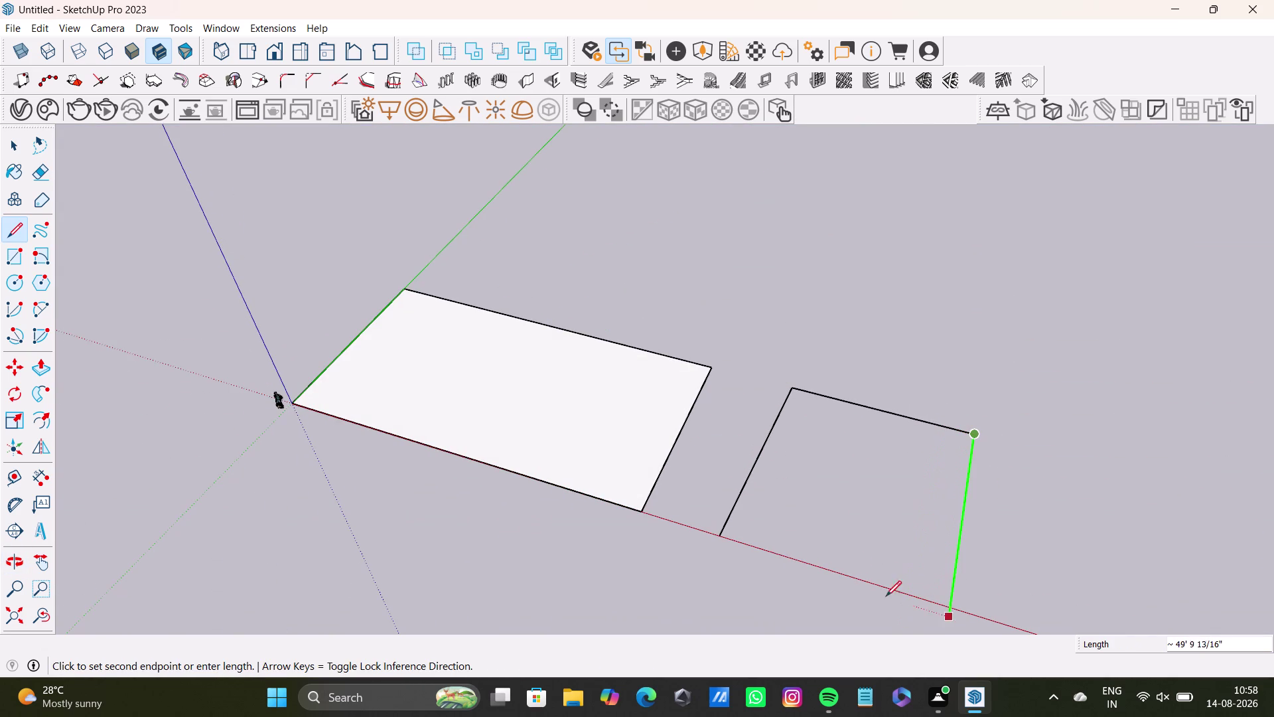
middle_drag(913, 587, 1086, 523)
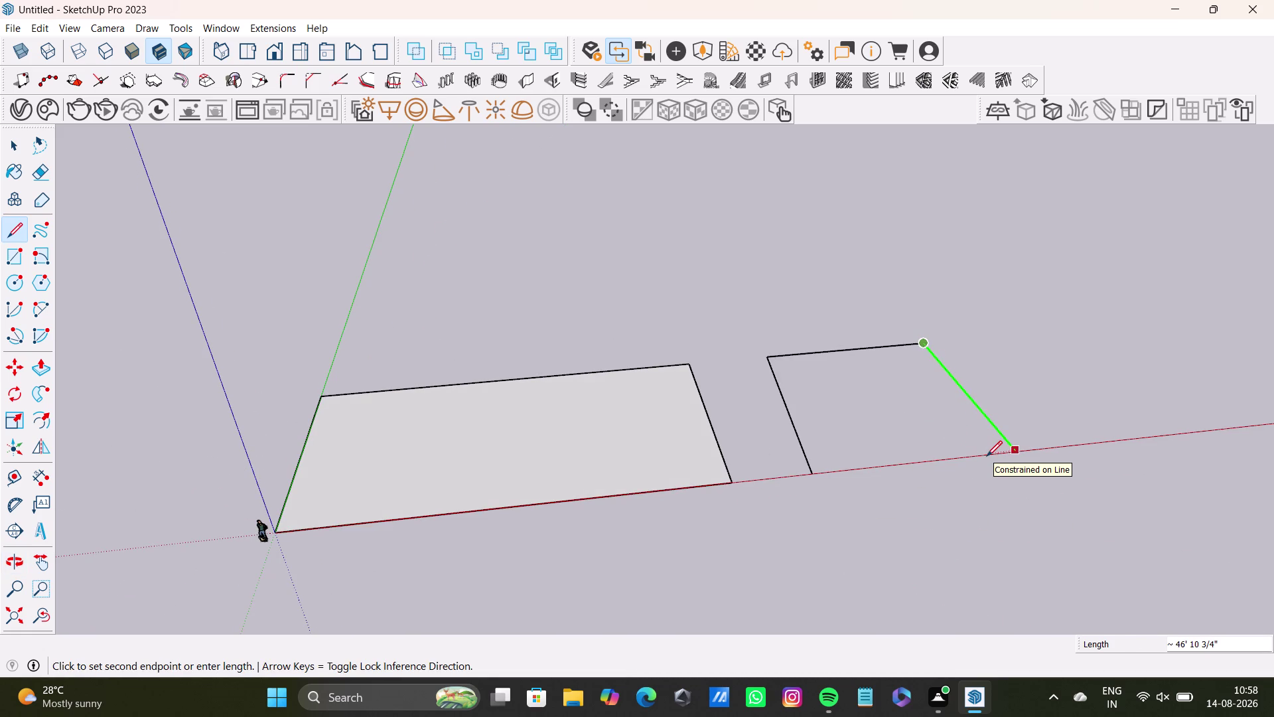
text(47')
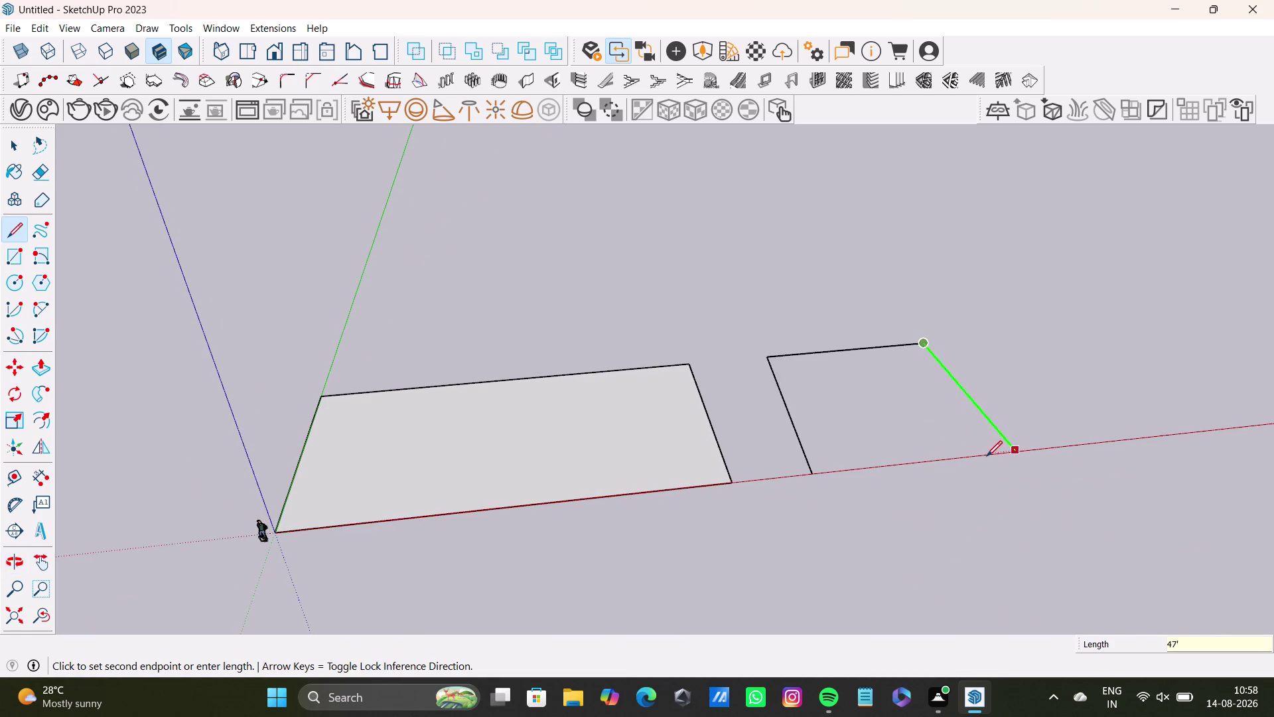
key(5)
key(shift+quotedbl)
key(Return)
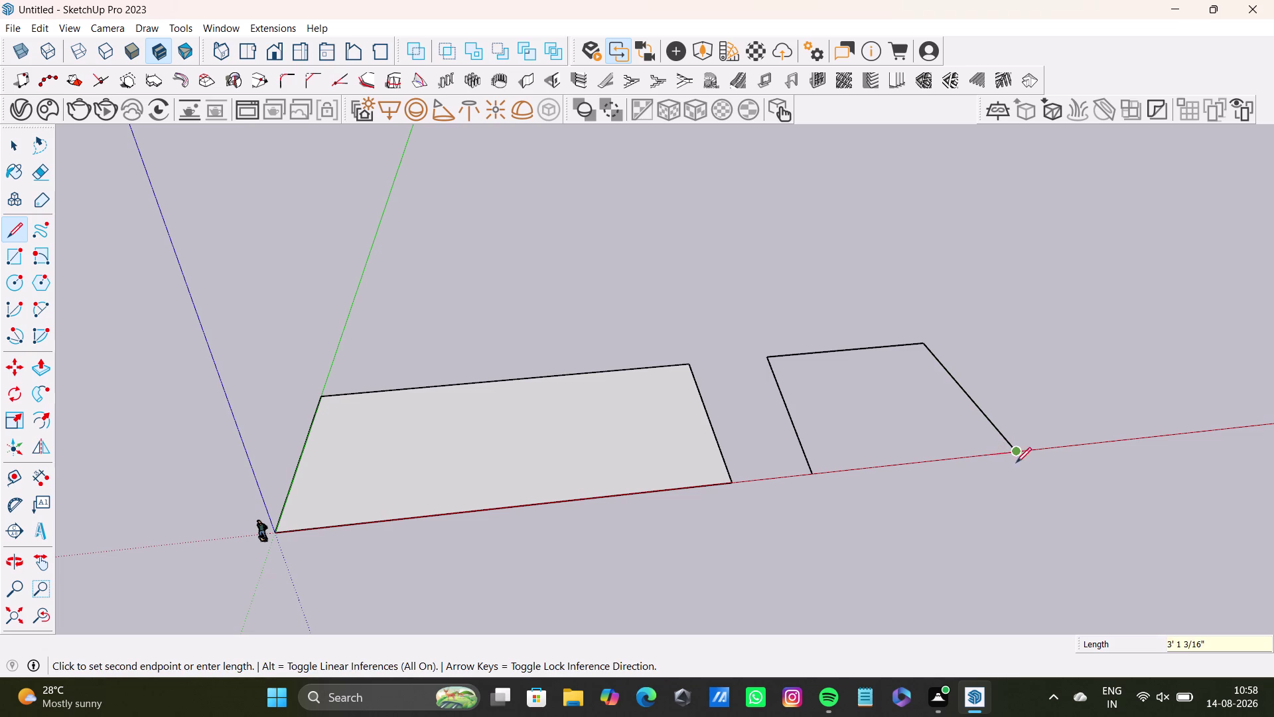
click(813, 468)
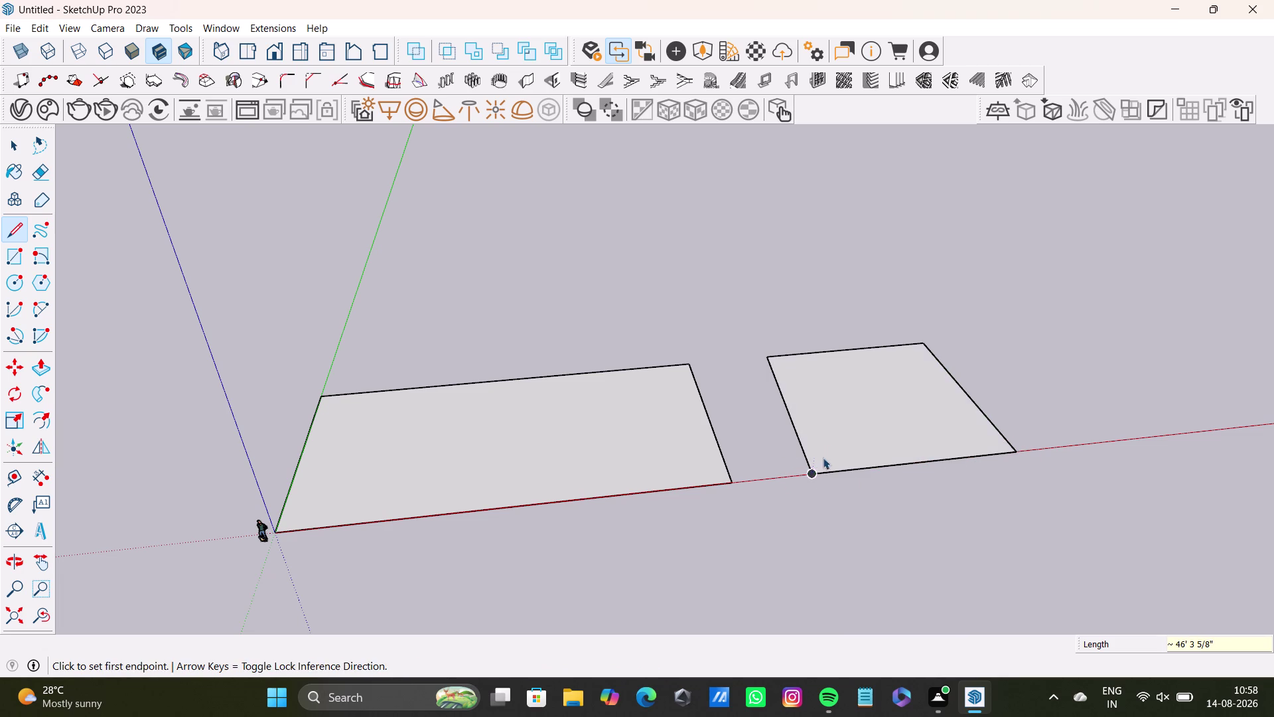
key(space)
Orbit to inspect the two faces head-on and from an angle.
scroll(down, 3)
middle_drag(856, 452, 776, 472)
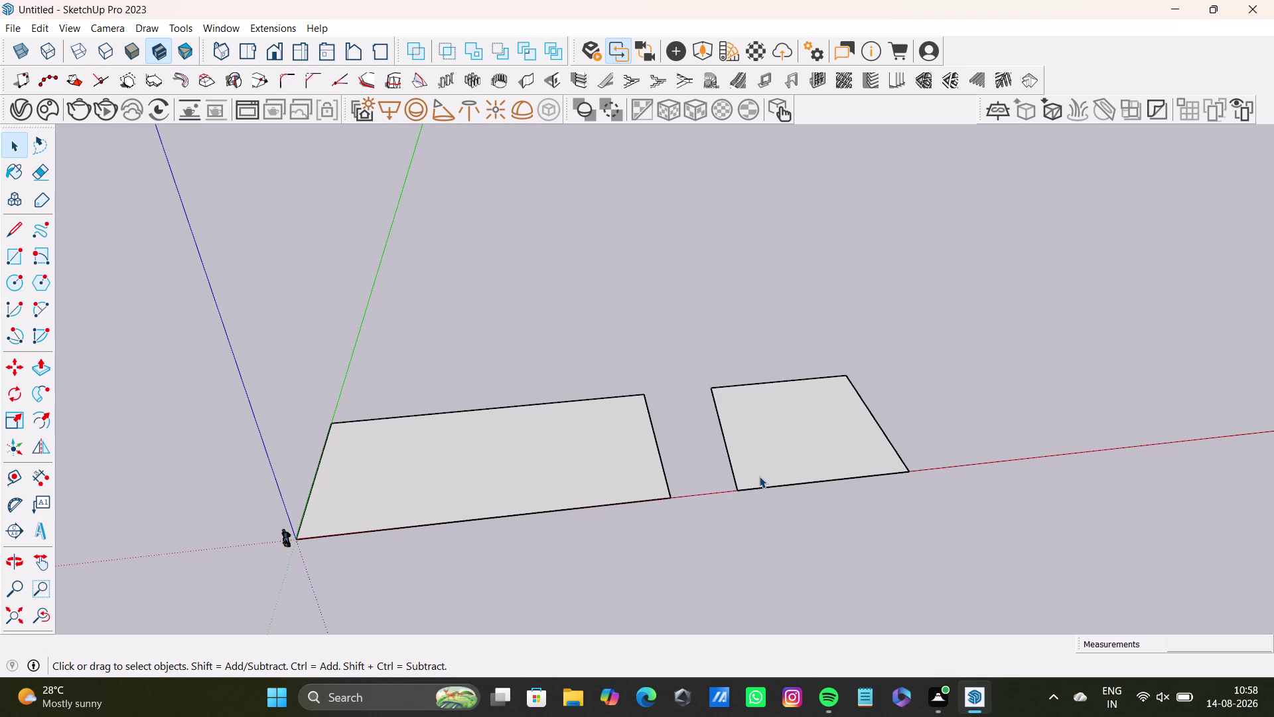
scroll(up, 3)
middle_drag(777, 441, 753, 563)
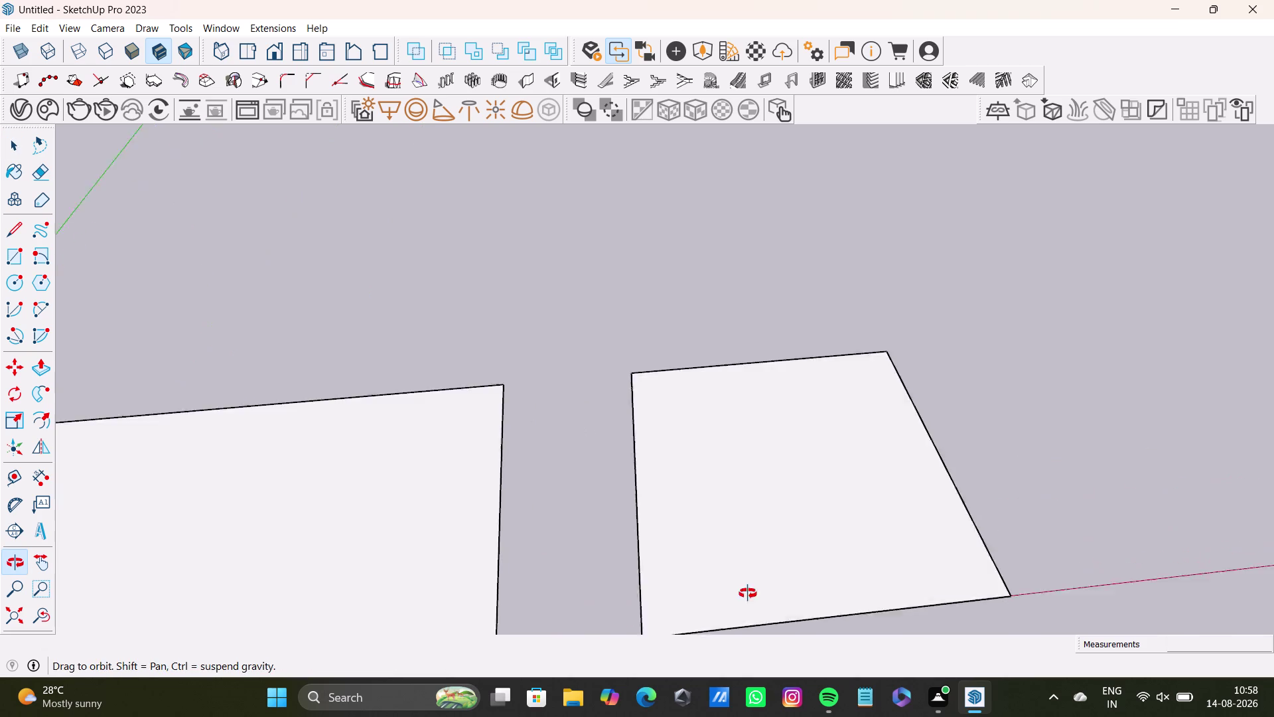
middle_drag(753, 563, 739, 629)
middle_drag(749, 553, 731, 442)
middle_drag(762, 446, 748, 553)
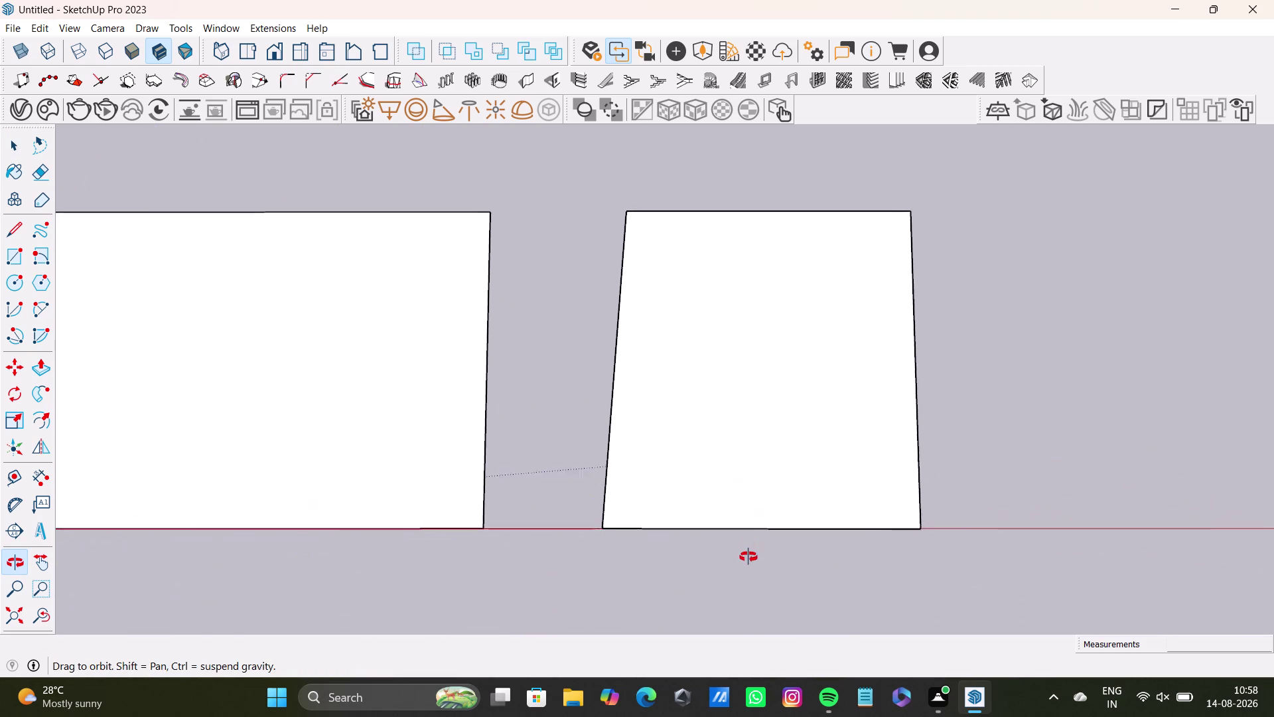
middle_drag(749, 552, 937, 284)
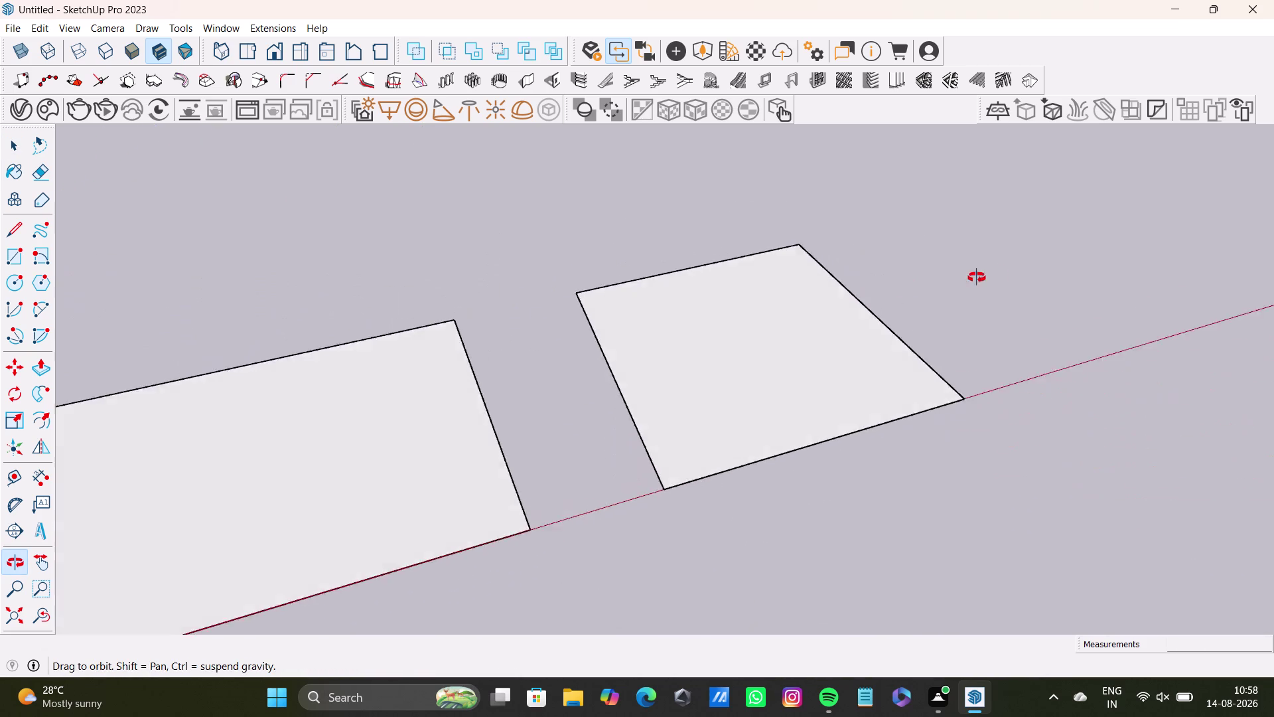
middle_drag(937, 284, 631, 375)
scroll(down, 3)
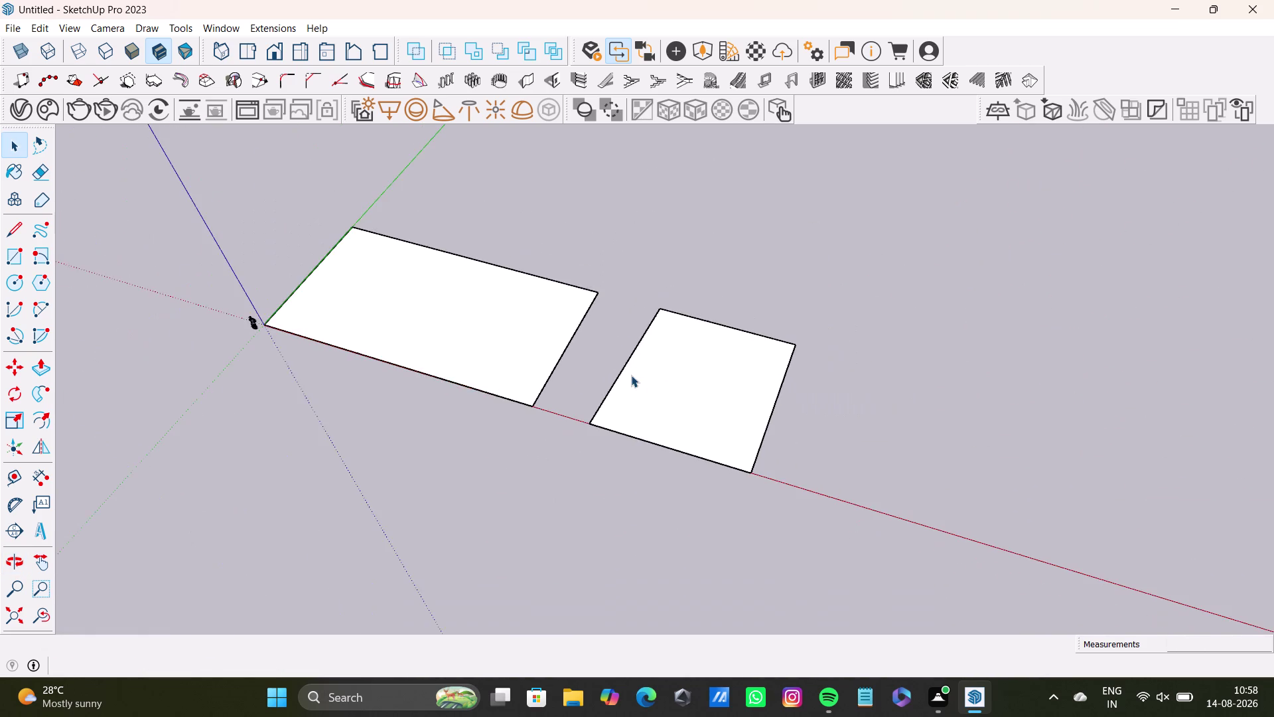
middle_drag(631, 375, 601, 639)
middle_drag(492, 375, 523, 466)
middle_drag(543, 486, 734, 516)
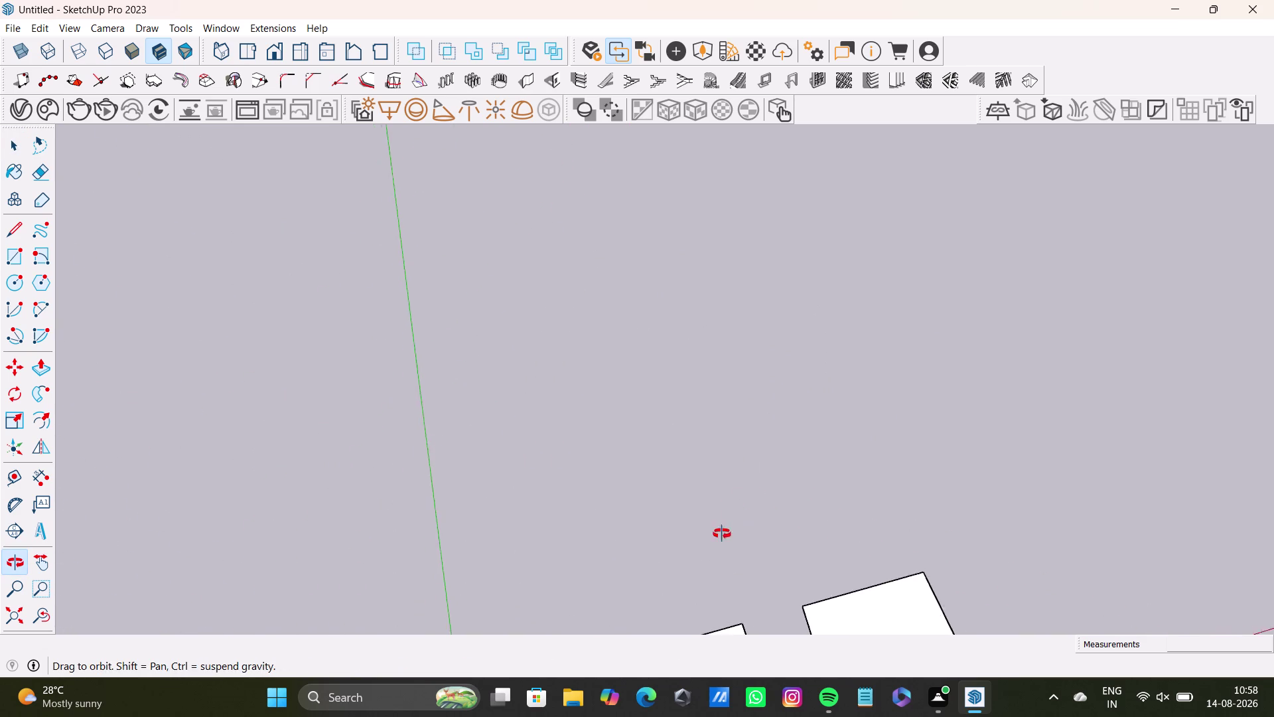
middle_drag(734, 516, 650, 355)
middle_drag(686, 436, 683, 493)
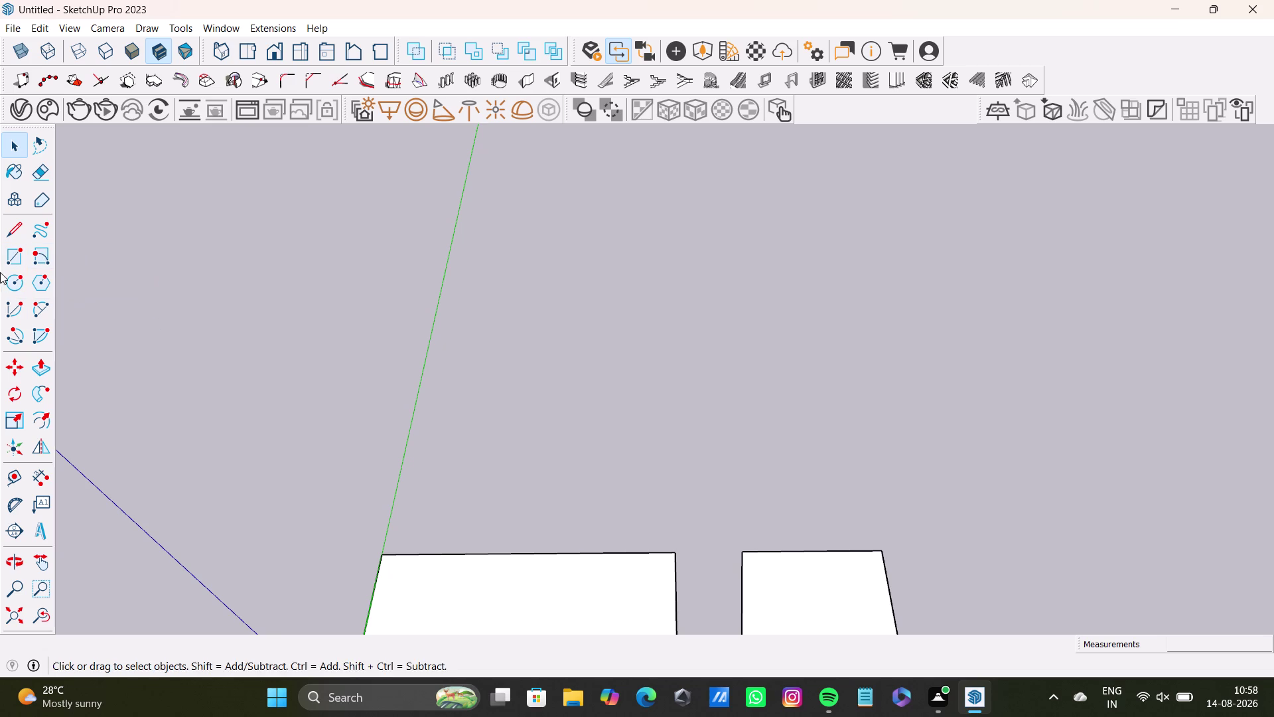
click(14, 254)
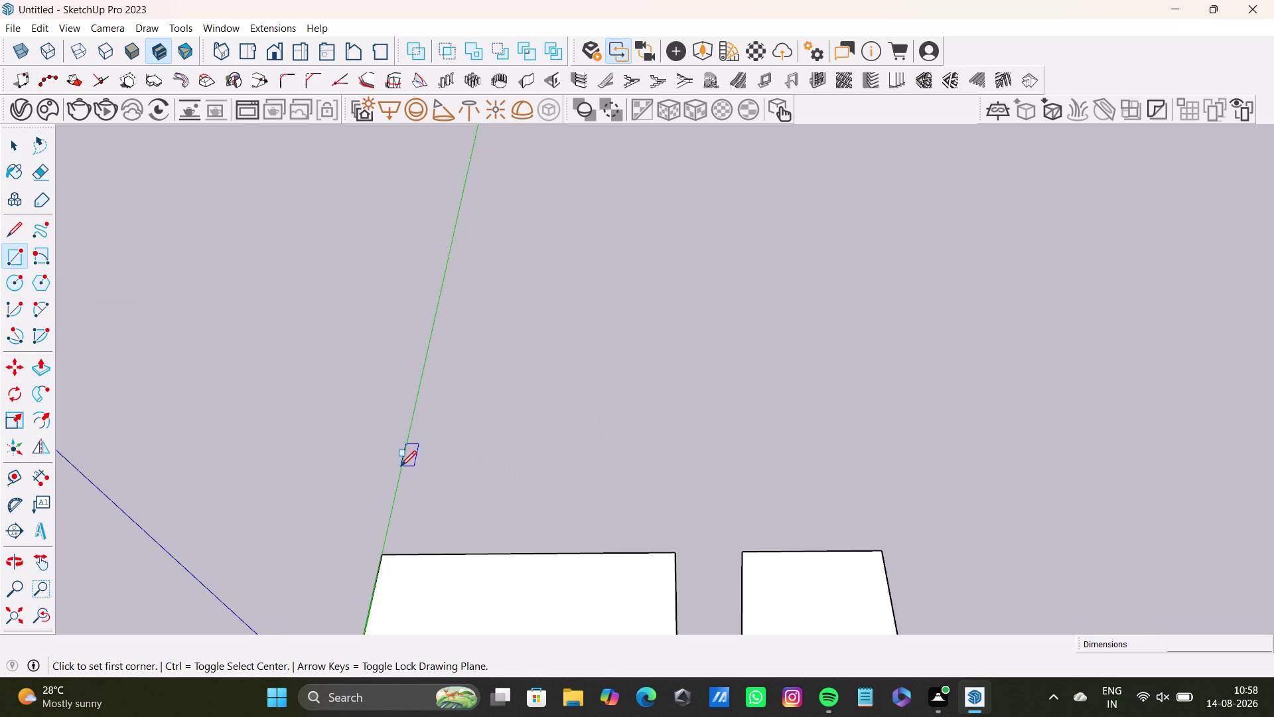
Outline a rectangle ahead of the faces and size it 37',32', fixing a mistyped digit.
drag(401, 465, 409, 465)
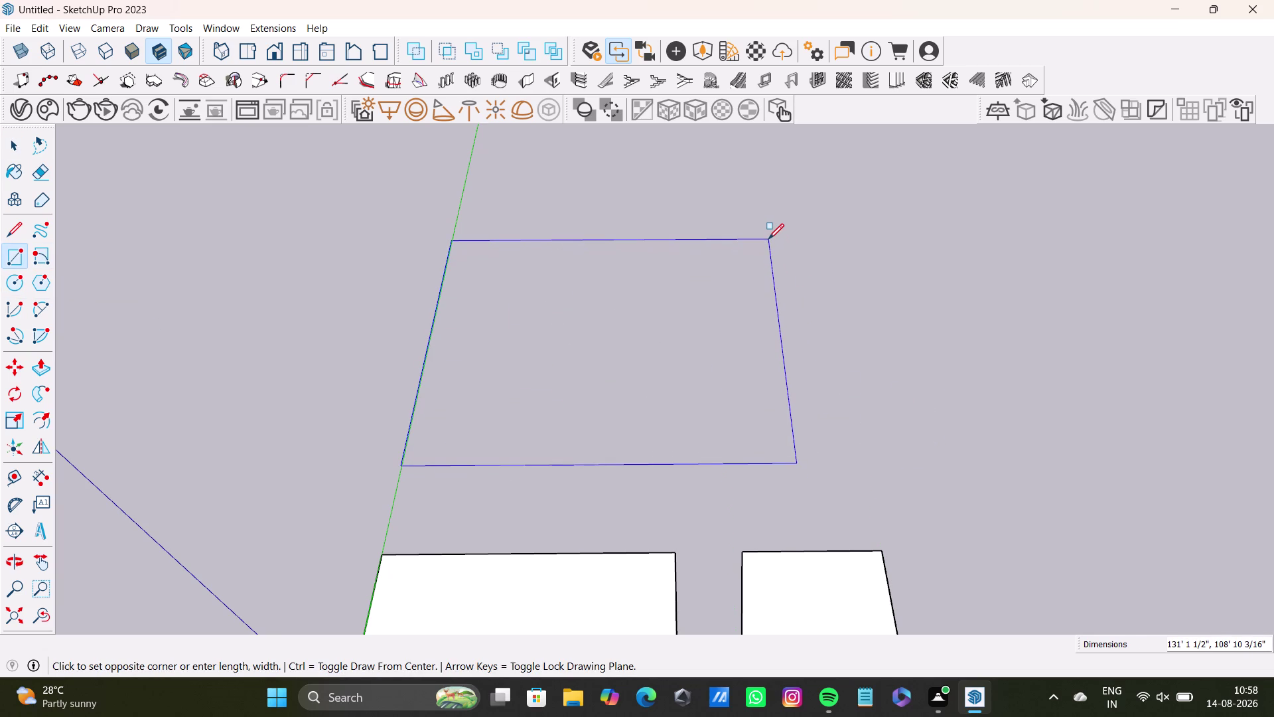
text(32)
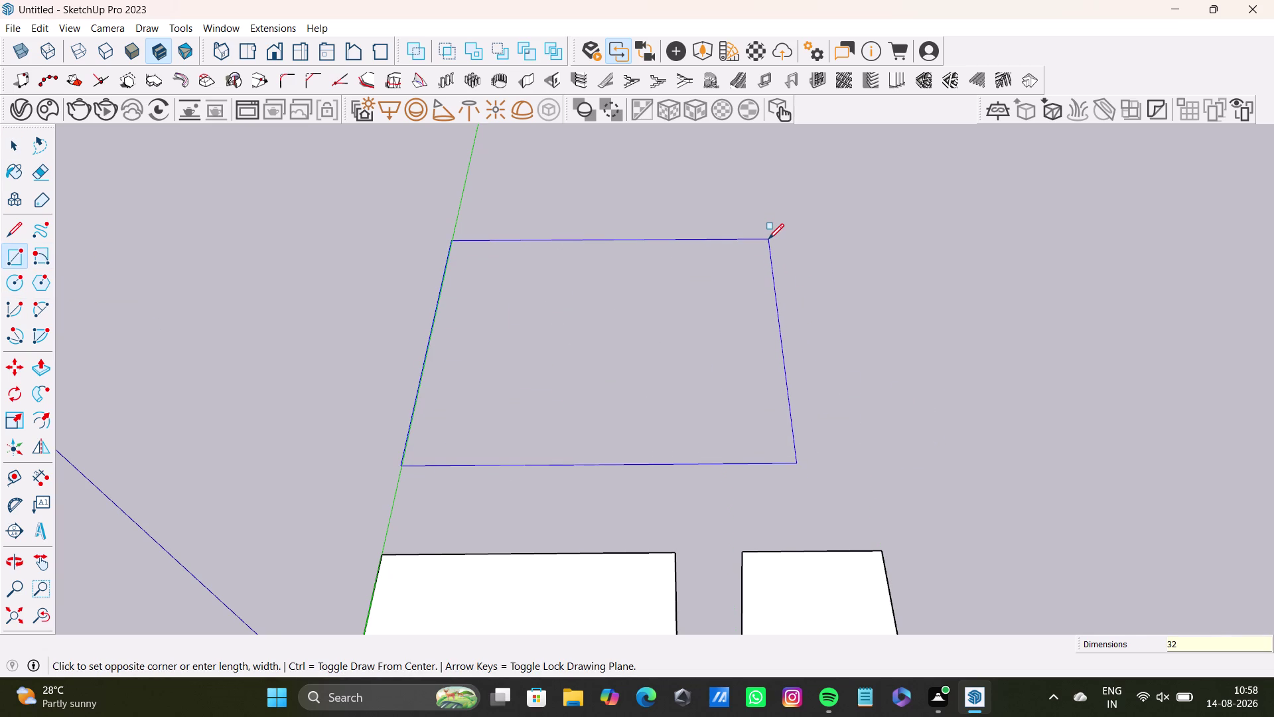
key(BackSpace)
text(7)
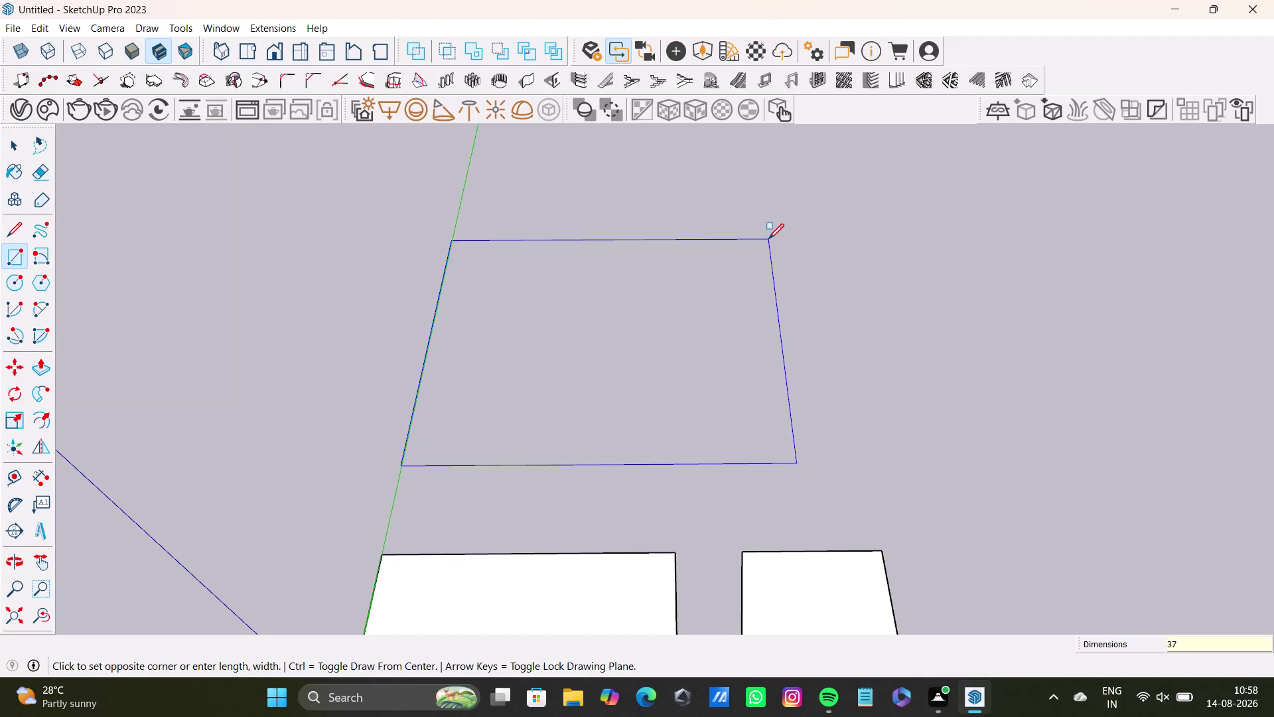
text(',)
text(32)
key(apostrophe)
key(Return)
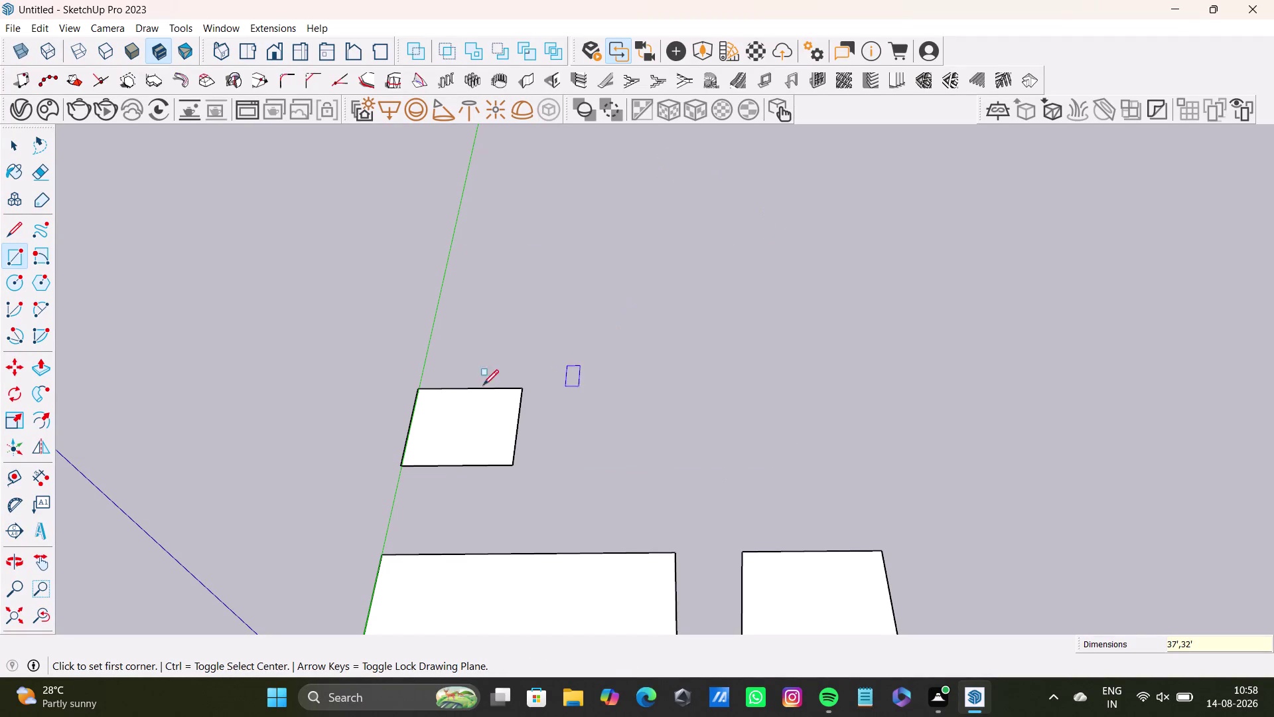
scroll(up, 3)
Triple-click the 37' by 32' rectangle and move it slightly.
middle_drag(512, 441, 672, 272)
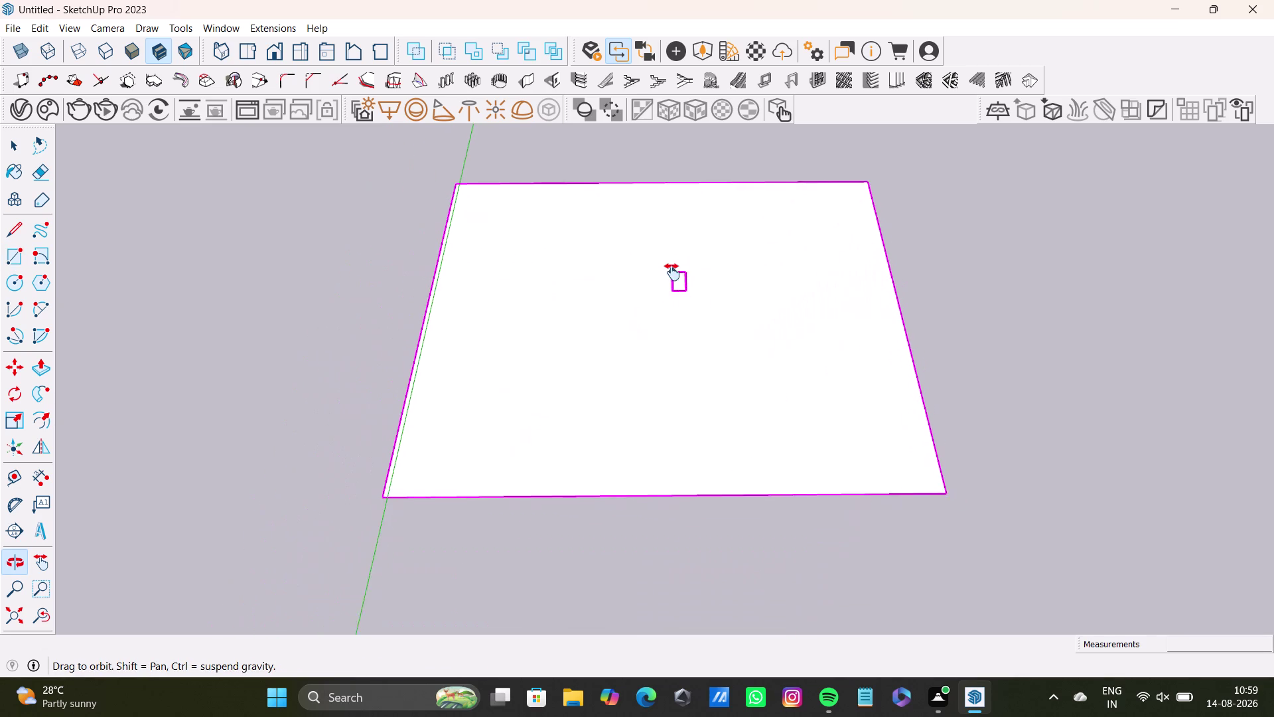
middle_drag(672, 272, 646, 272)
key(space)
triple_click(910, 491)
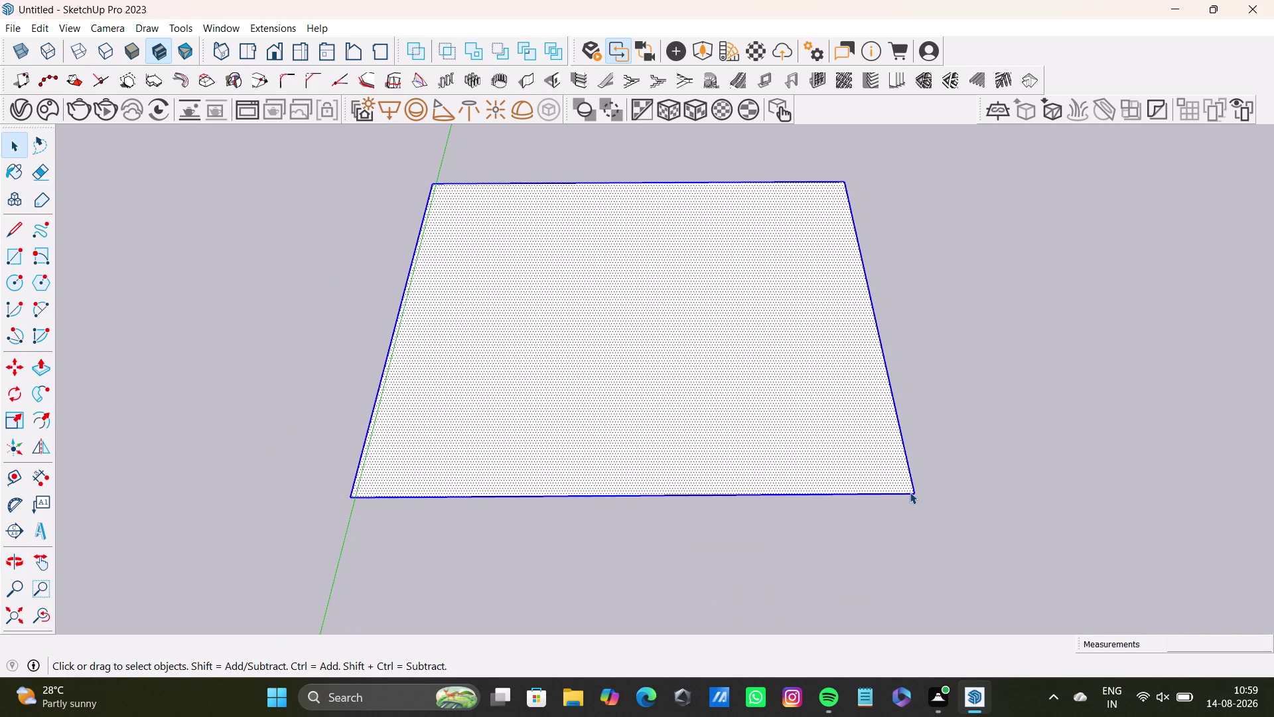
key(m)
drag(915, 492, 923, 495)
click(934, 496)
key(space)
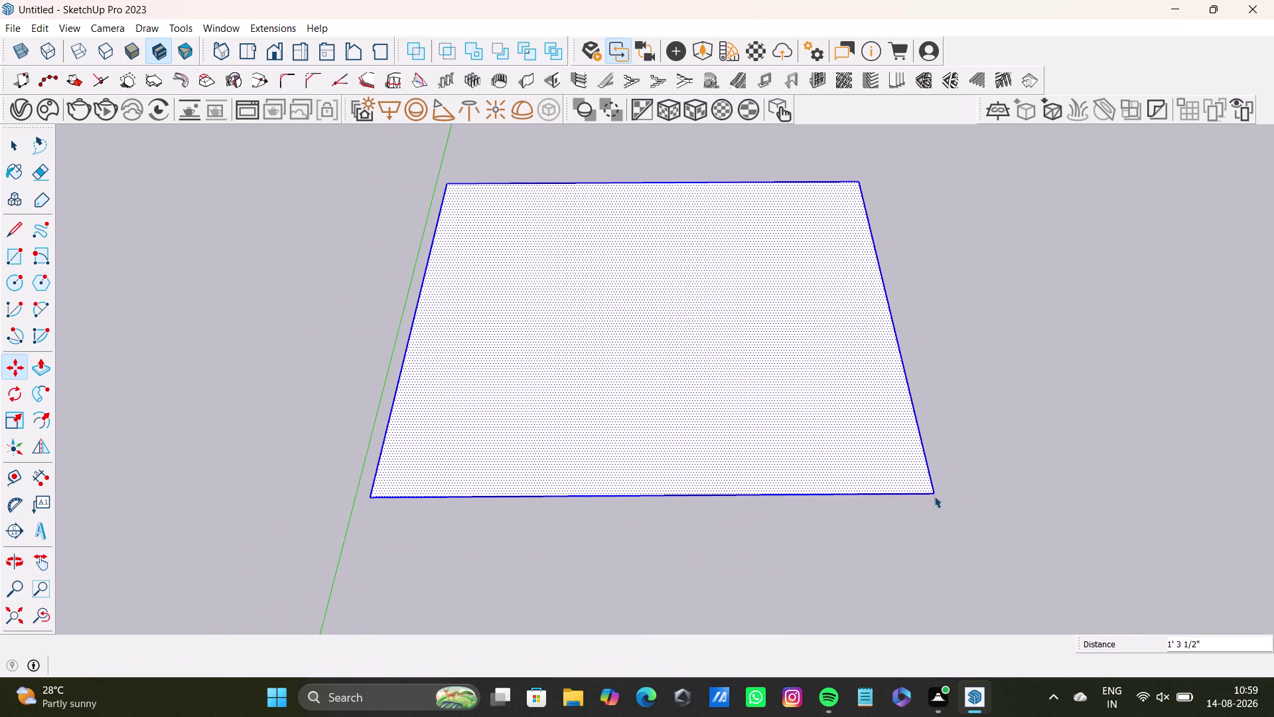
Start an offset outline on the rectangle's face with the F shortcut.
scroll(down, 3)
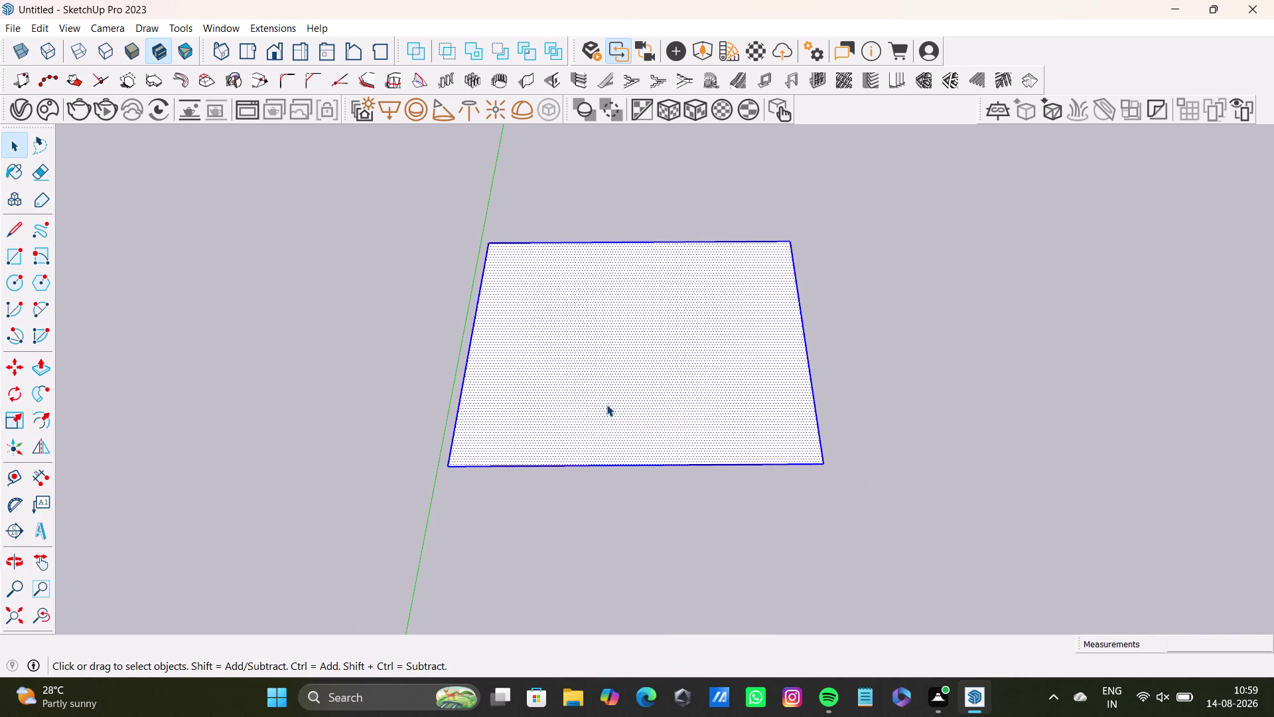
middle_drag(606, 404, 598, 469)
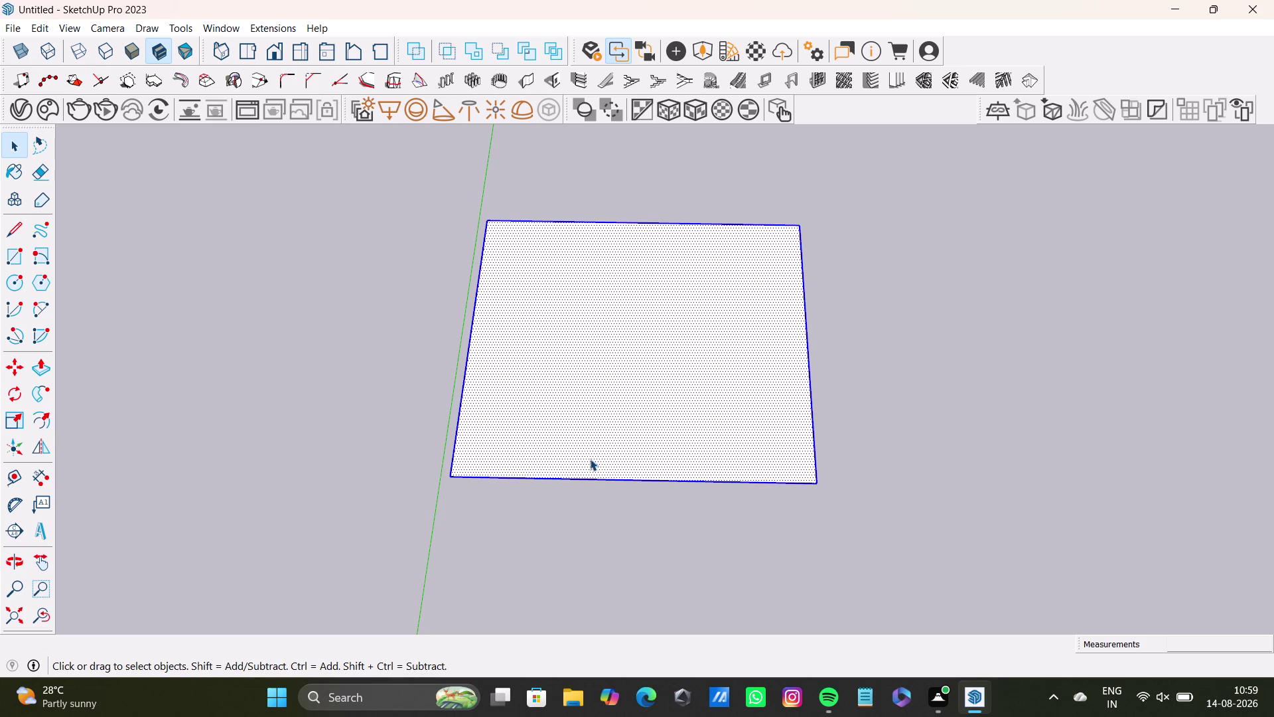
key(f)
click(585, 383)
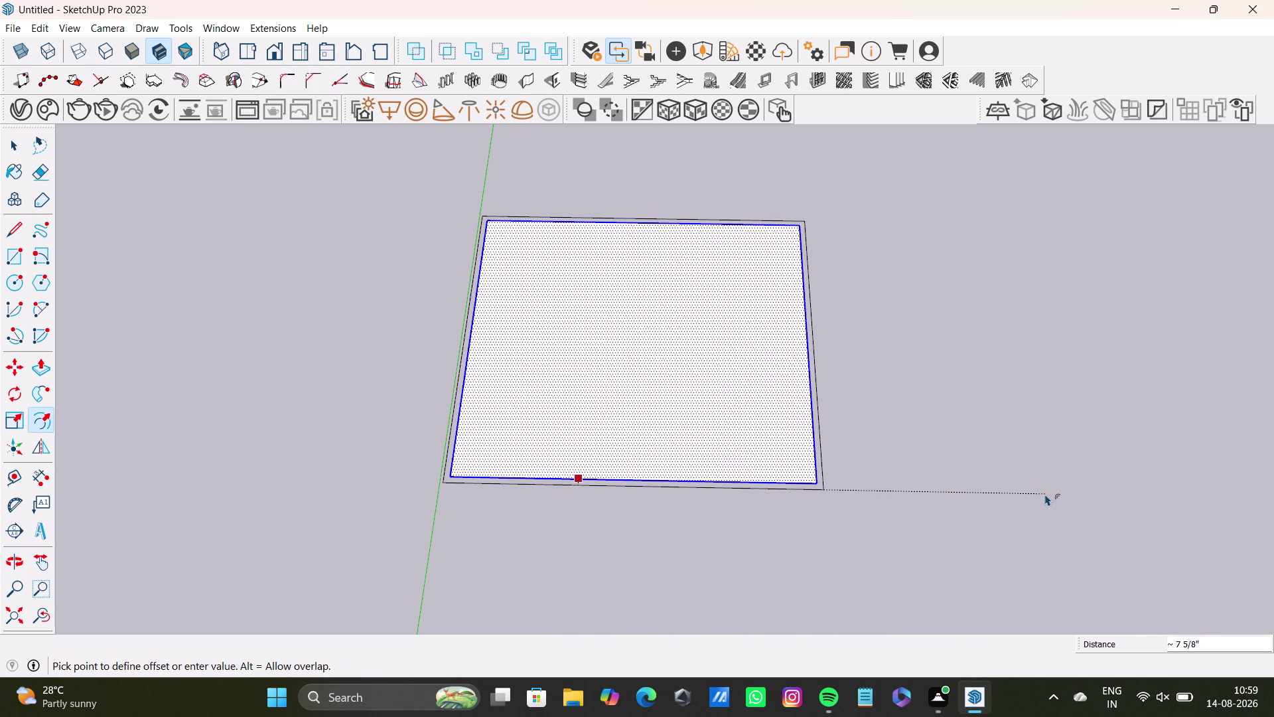
Set the offset distance to 9 inches and return to the Select tool.
key(9)
key(apostrophe)
key(BackSpace)
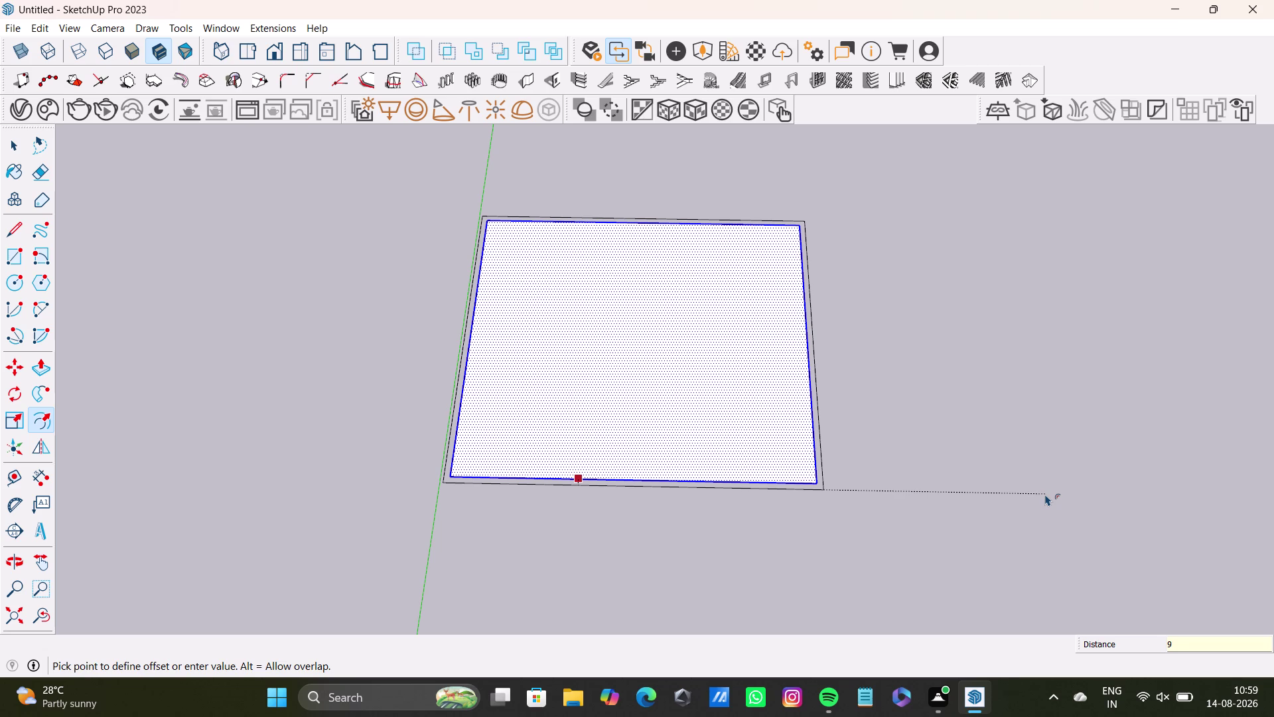
key(shift+quotedbl)
key(Return)
key(space)
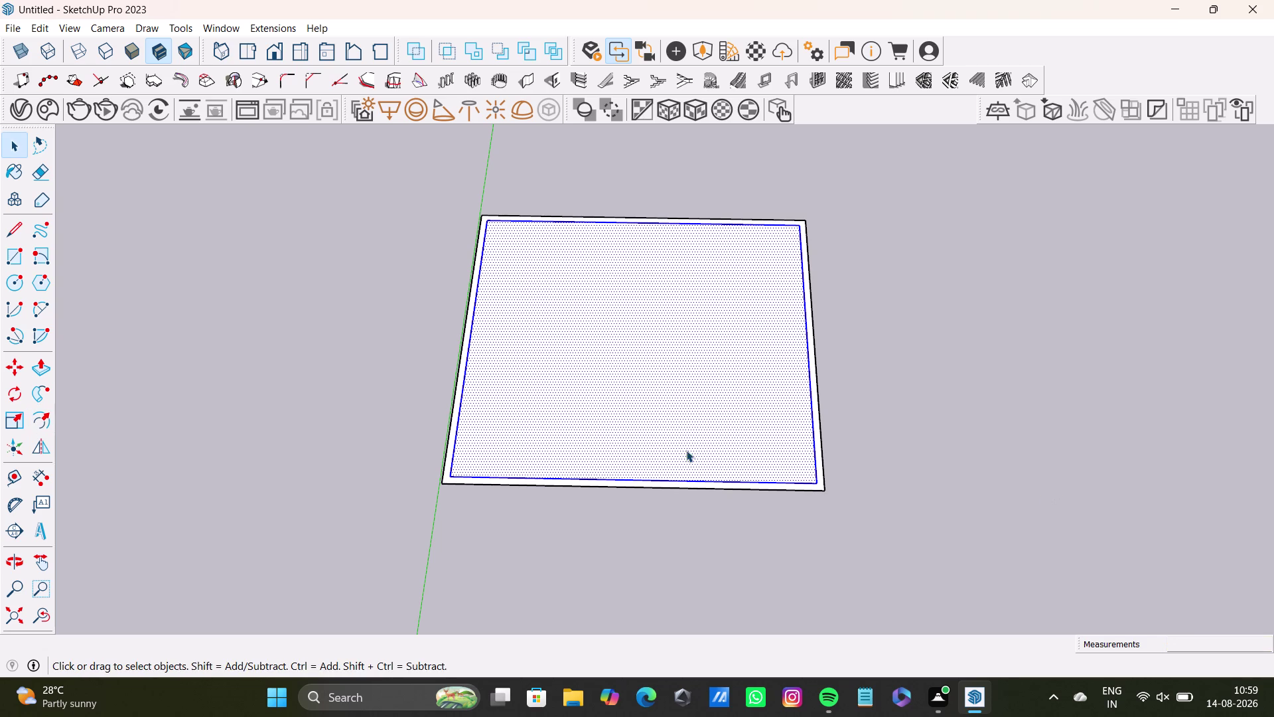
scroll(up, 3)
key(space)
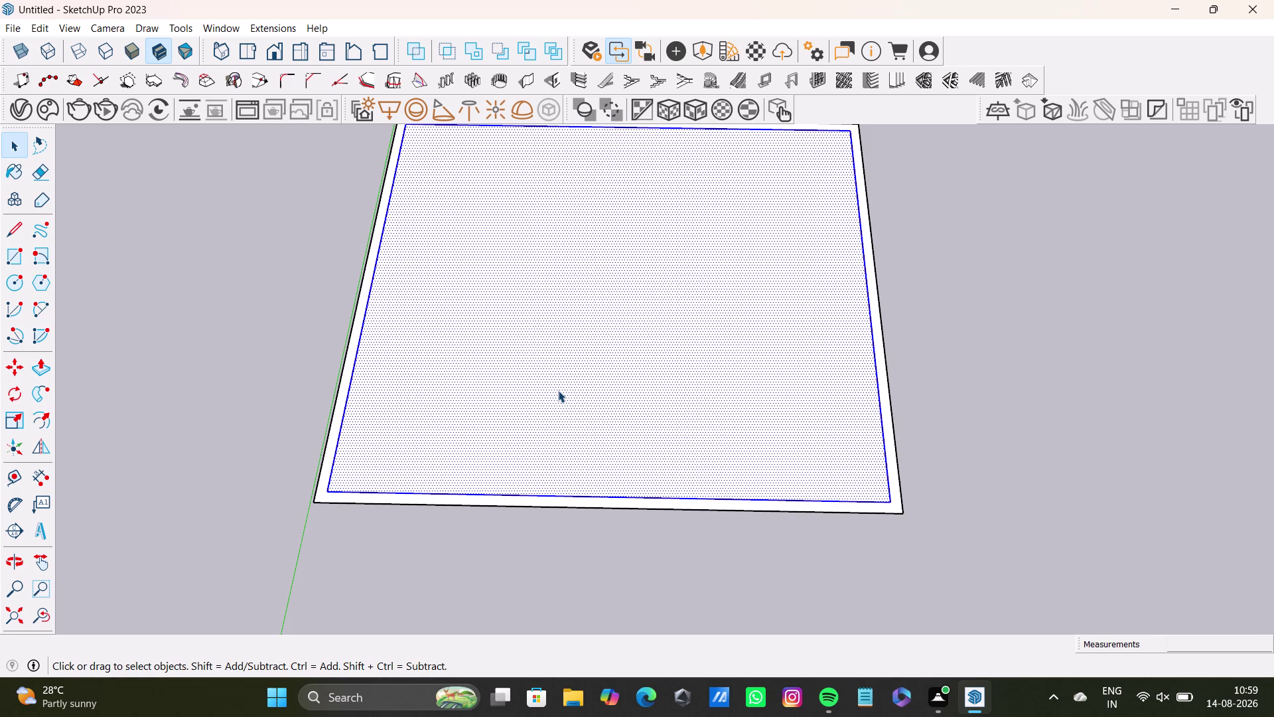
middle_drag(577, 276, 573, 412)
scroll(down, 3)
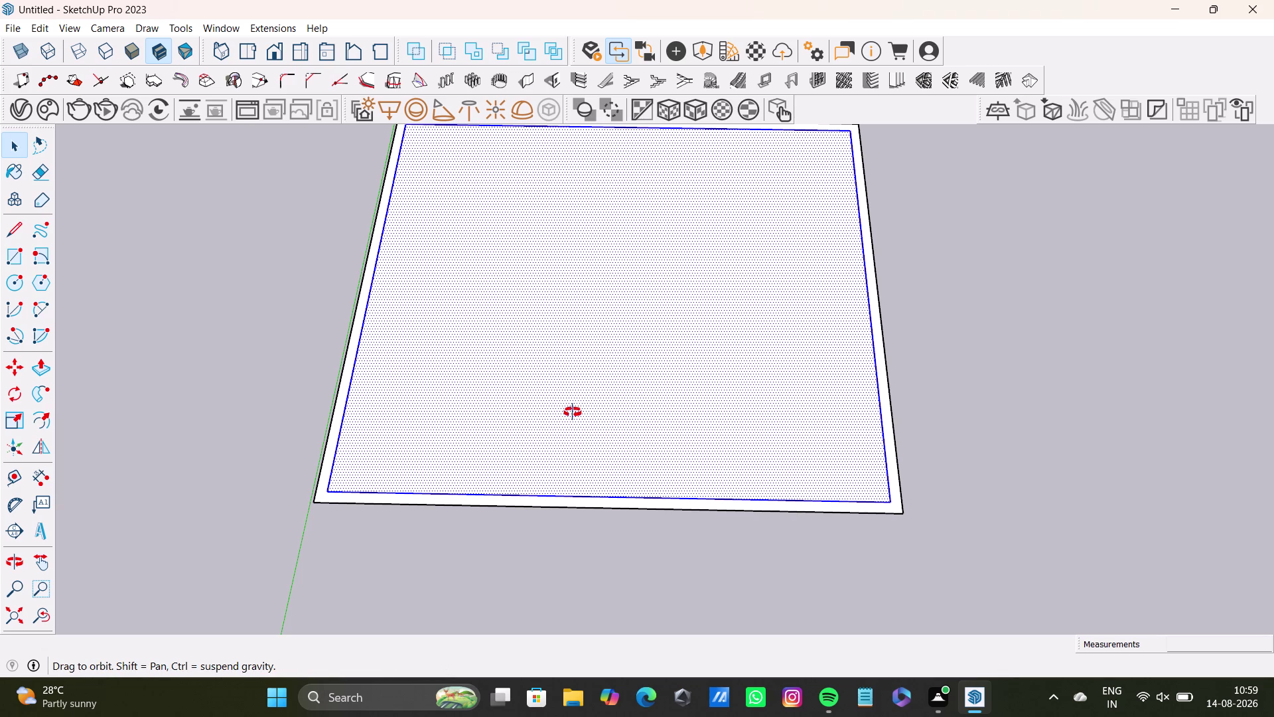
scroll(up, 3)
middle_drag(686, 425, 609, 310)
scroll(down, 3)
middle_drag(607, 333, 621, 337)
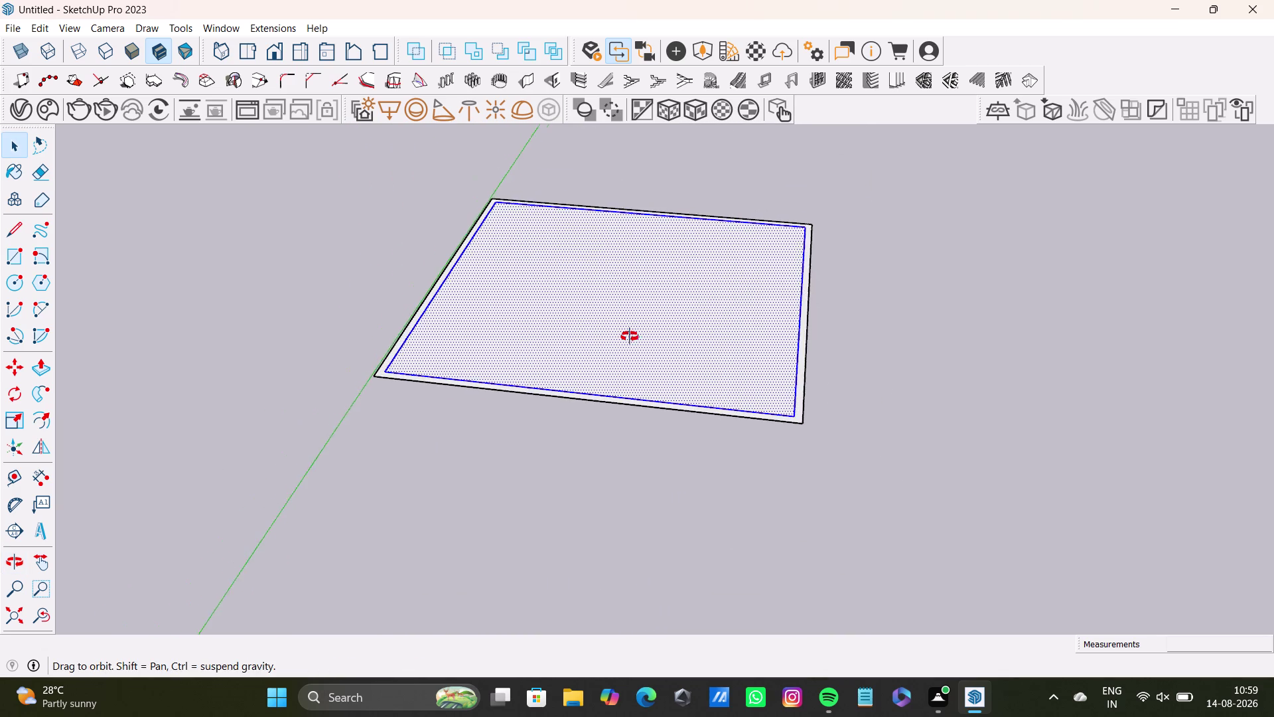
middle_drag(621, 336, 633, 383)
middle_drag(630, 390, 625, 466)
middle_drag(611, 409, 612, 425)
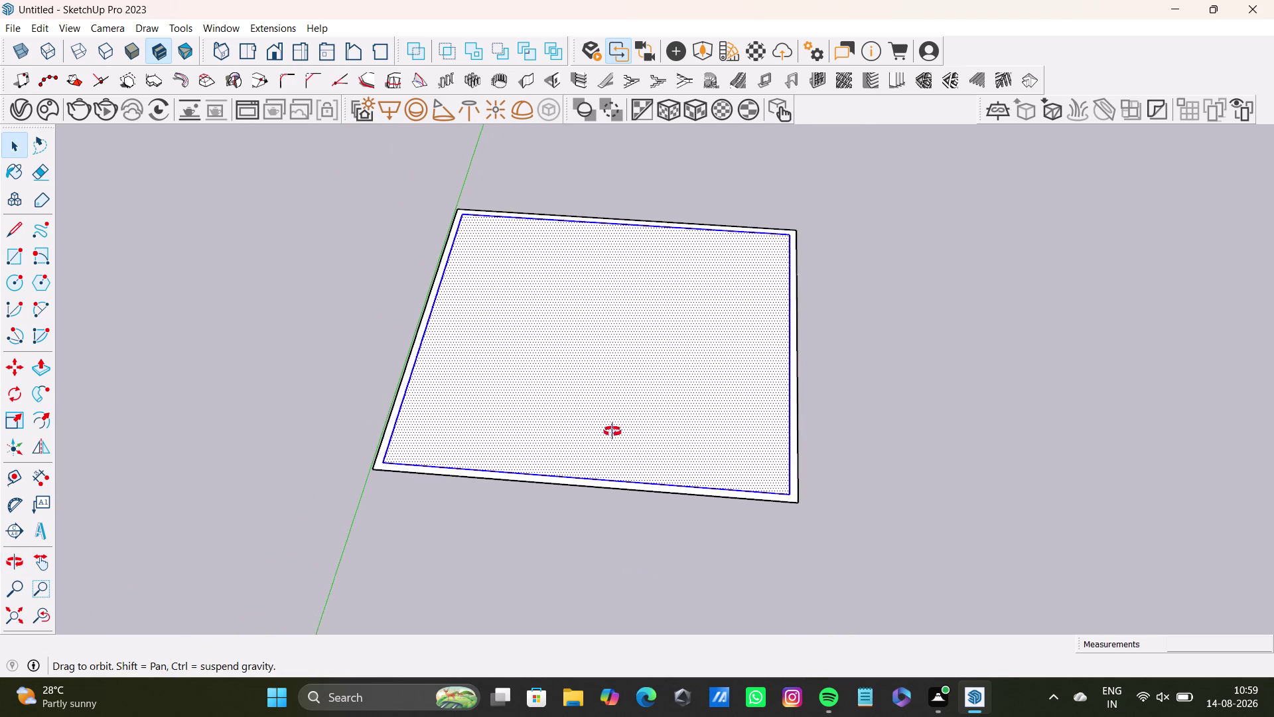
middle_drag(612, 425, 621, 432)
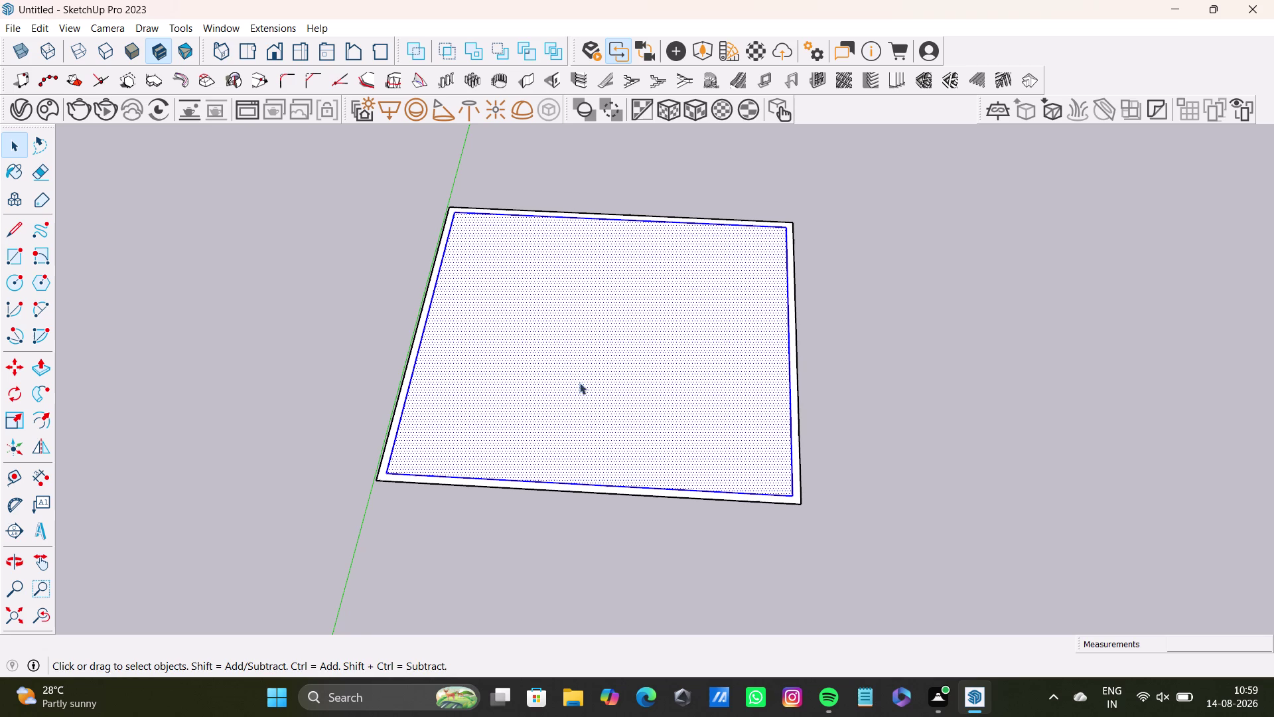
middle_drag(599, 379, 598, 478)
middle_drag(602, 476, 635, 590)
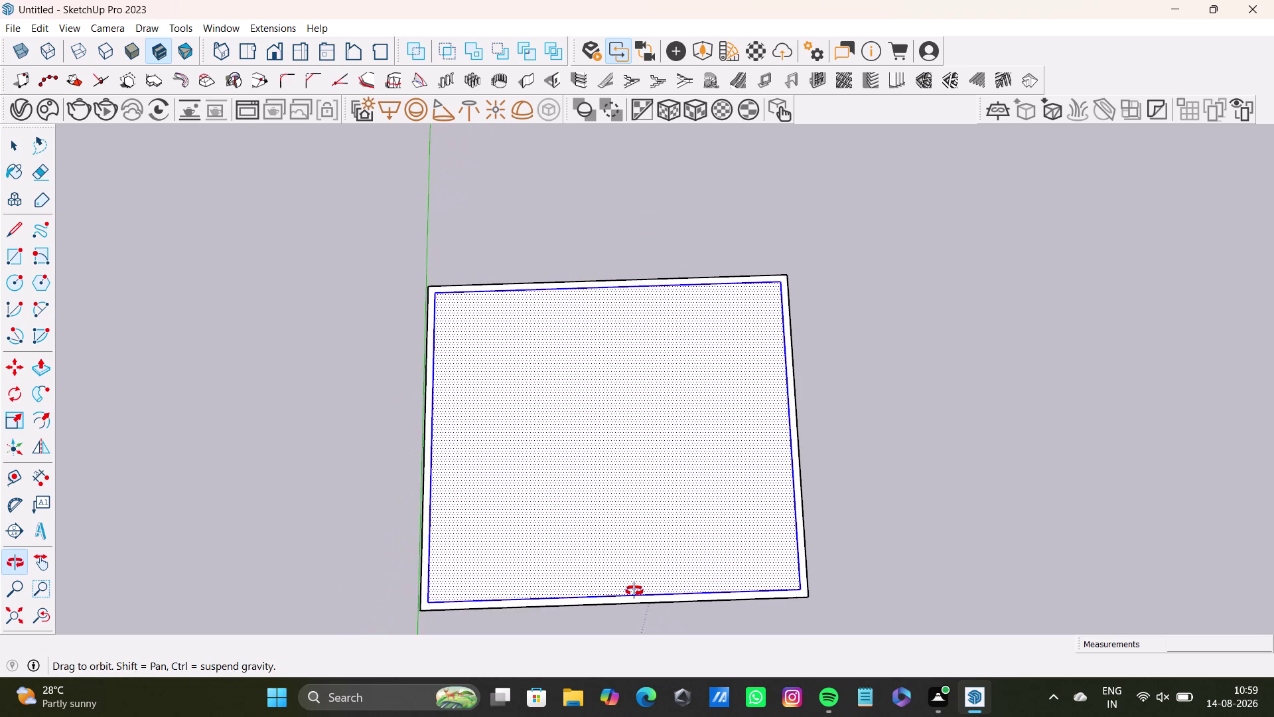
middle_drag(634, 591, 613, 620)
middle_drag(604, 513, 603, 436)
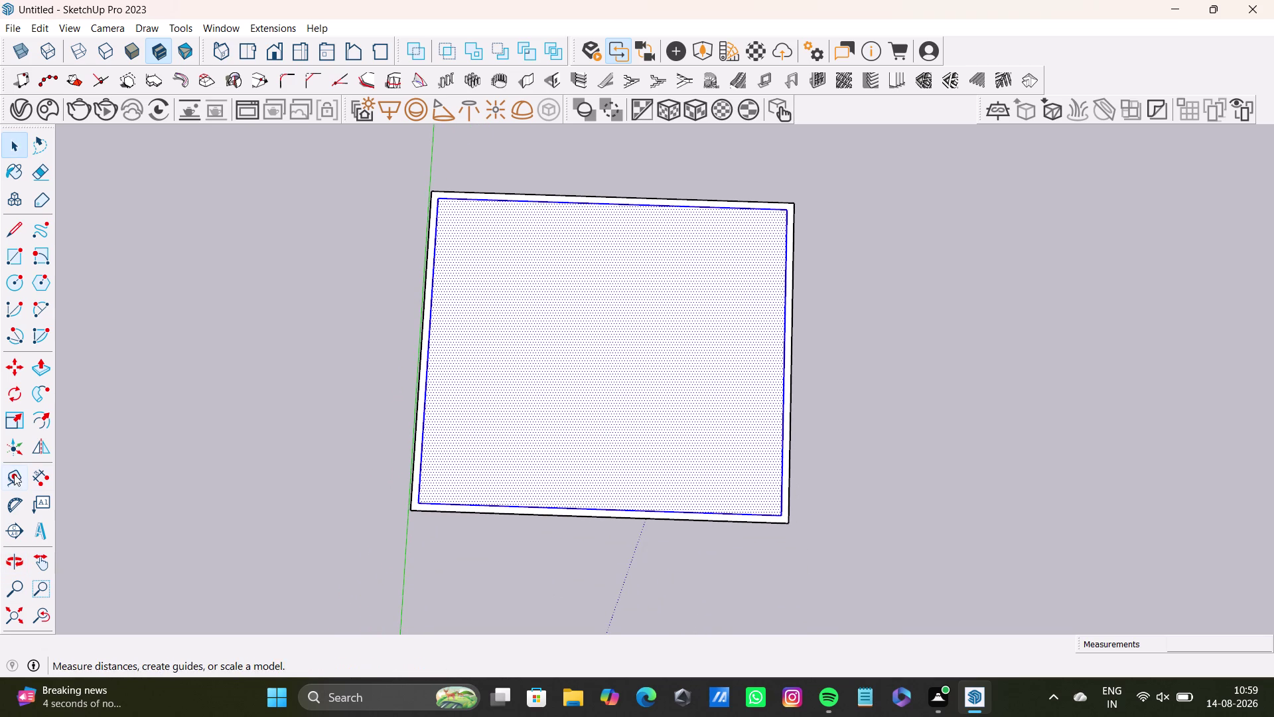
Place guides 10'6" below the top border and 10' in from the left border.
click(14, 474)
scroll(up, 3)
click(482, 165)
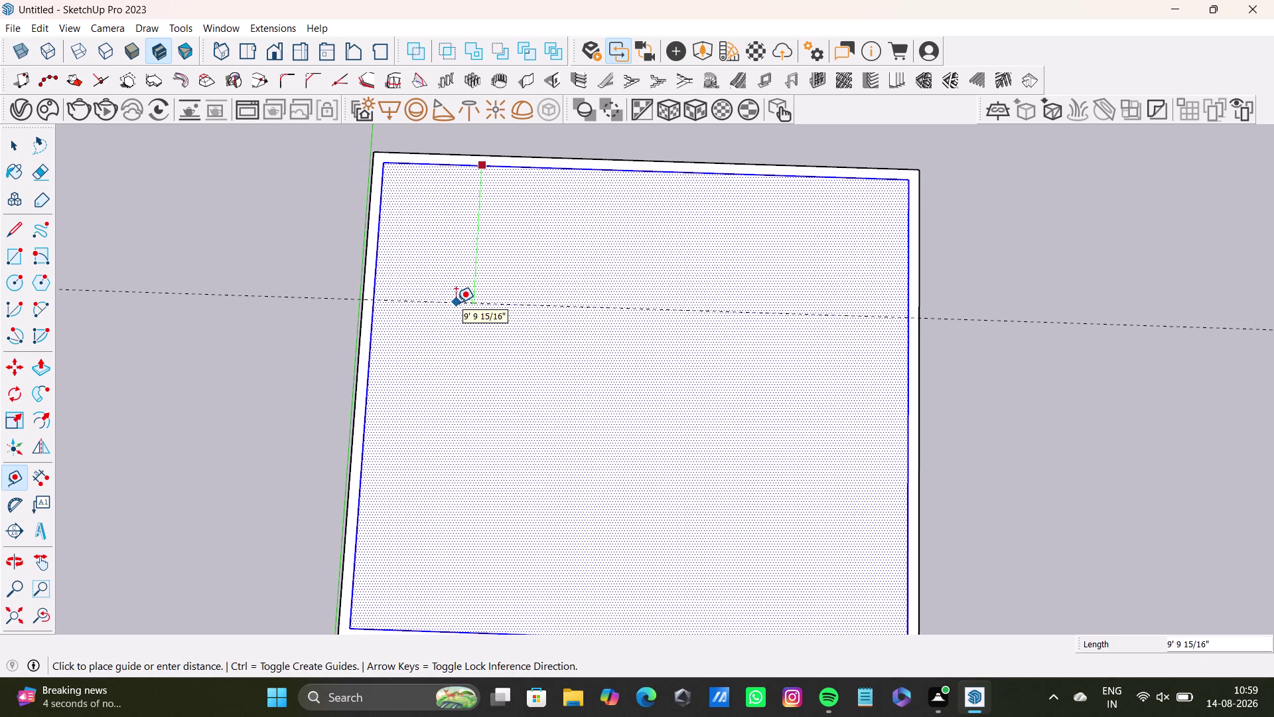
key(1)
text(0)
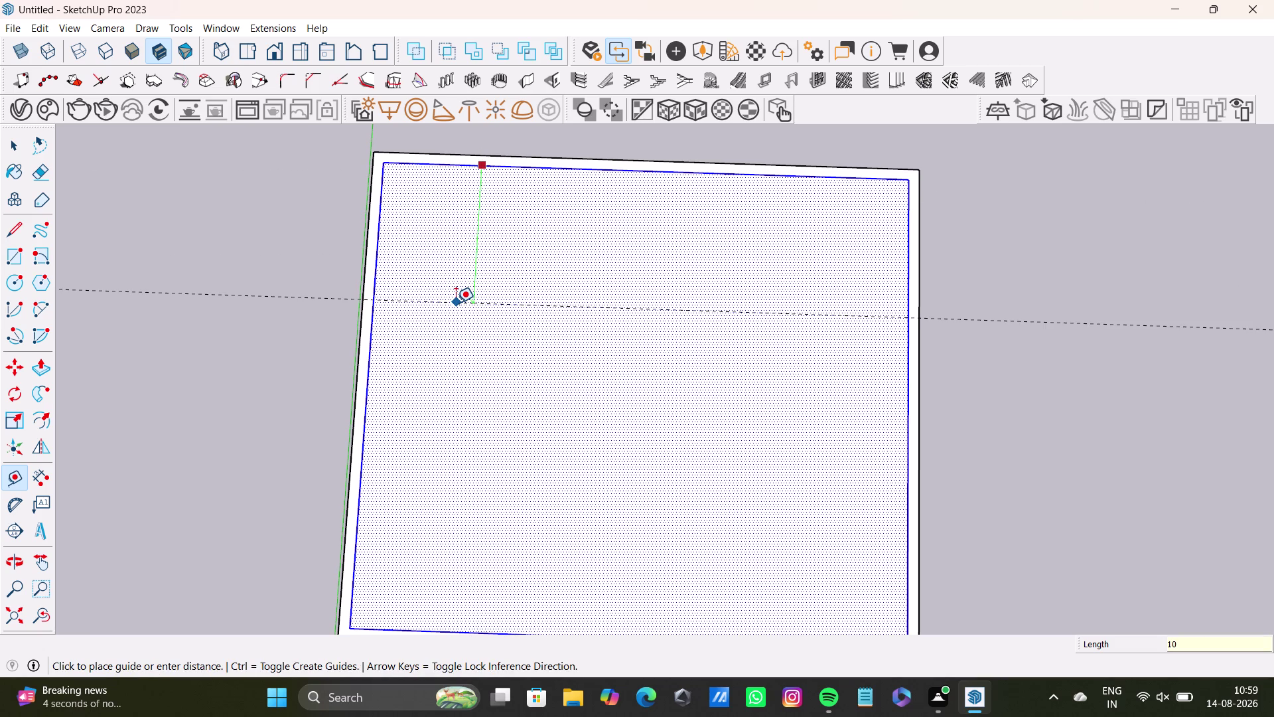
text(')
text(6")
key(Return)
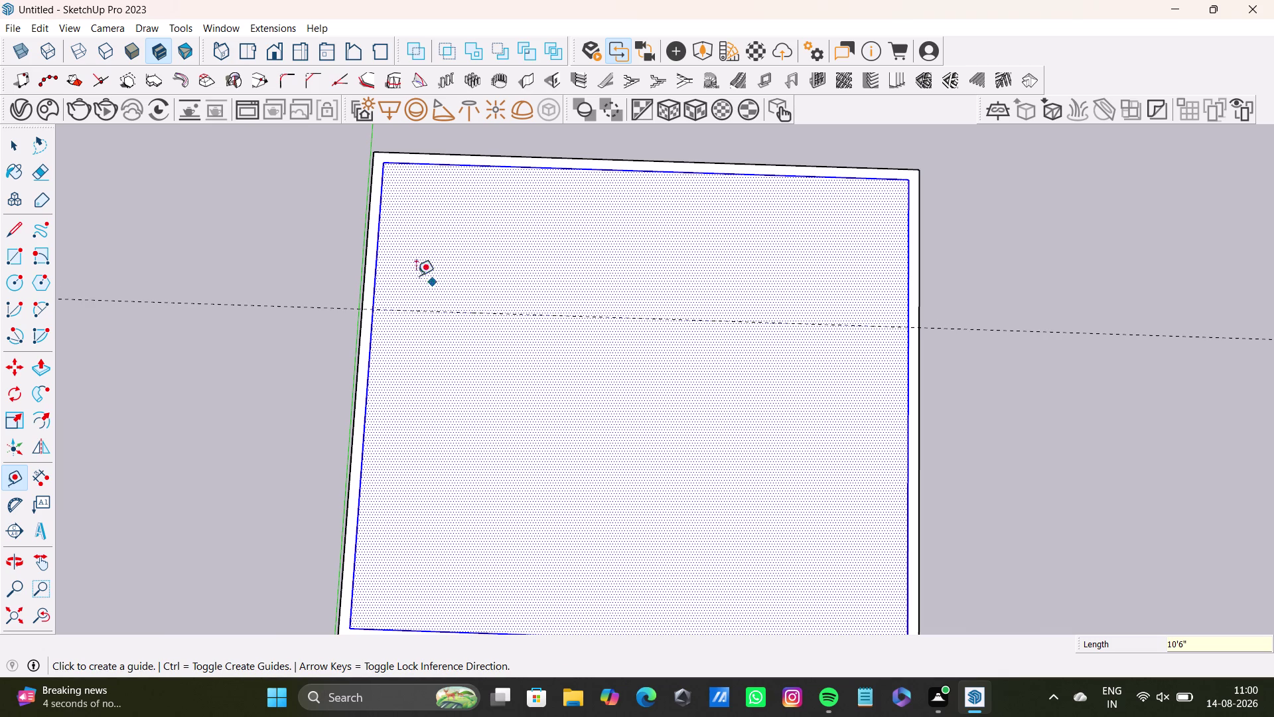
click(372, 271)
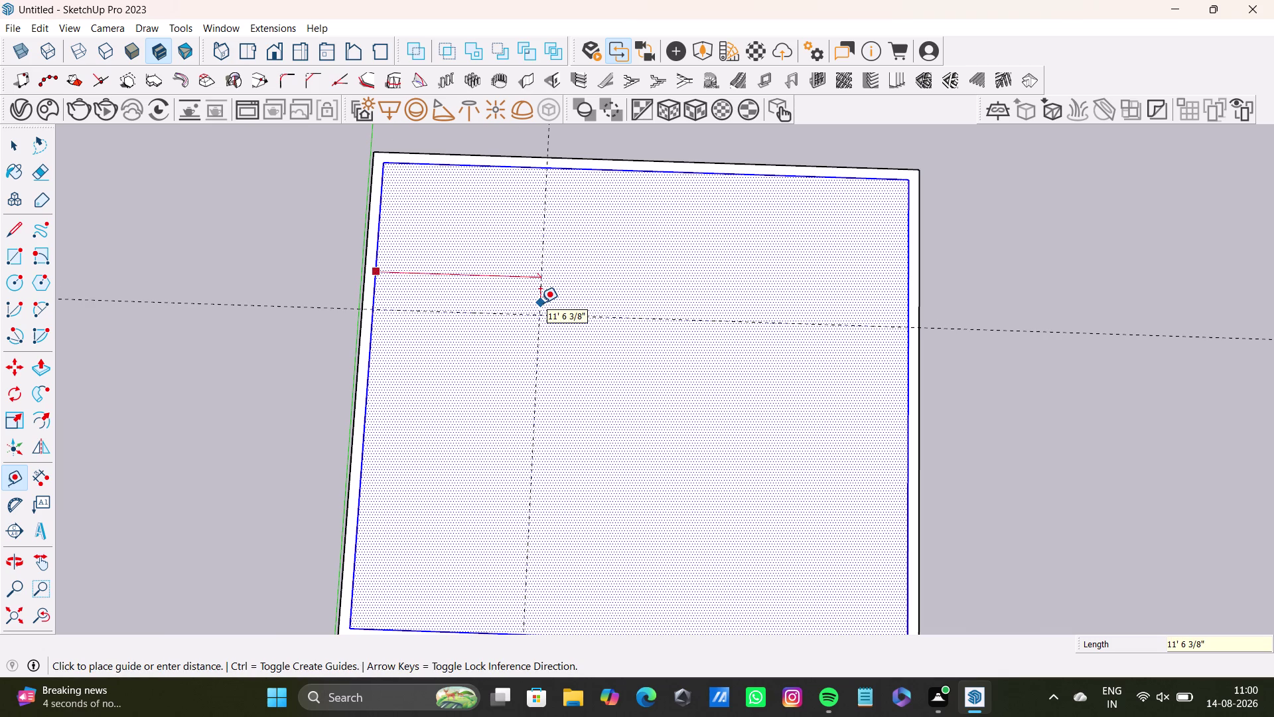
text(10')
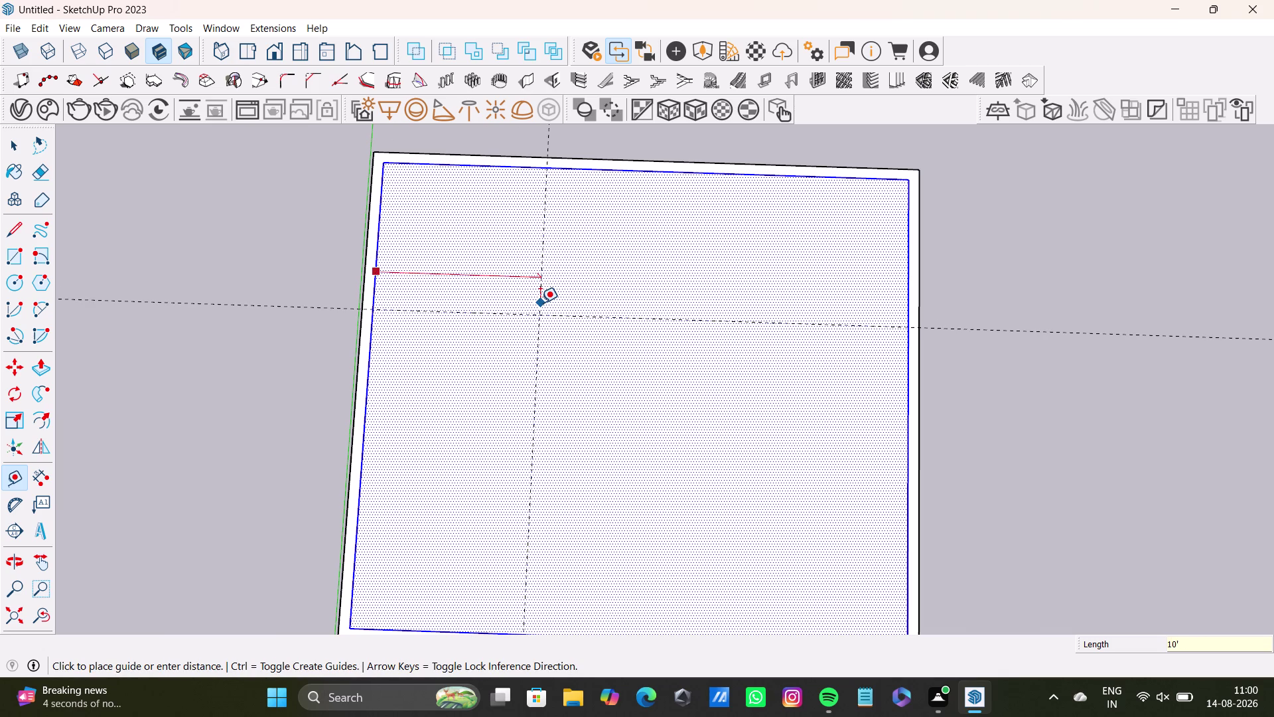
key(Return)
Add parallel guides 6" from the new vertical and horizontal guides.
click(518, 246)
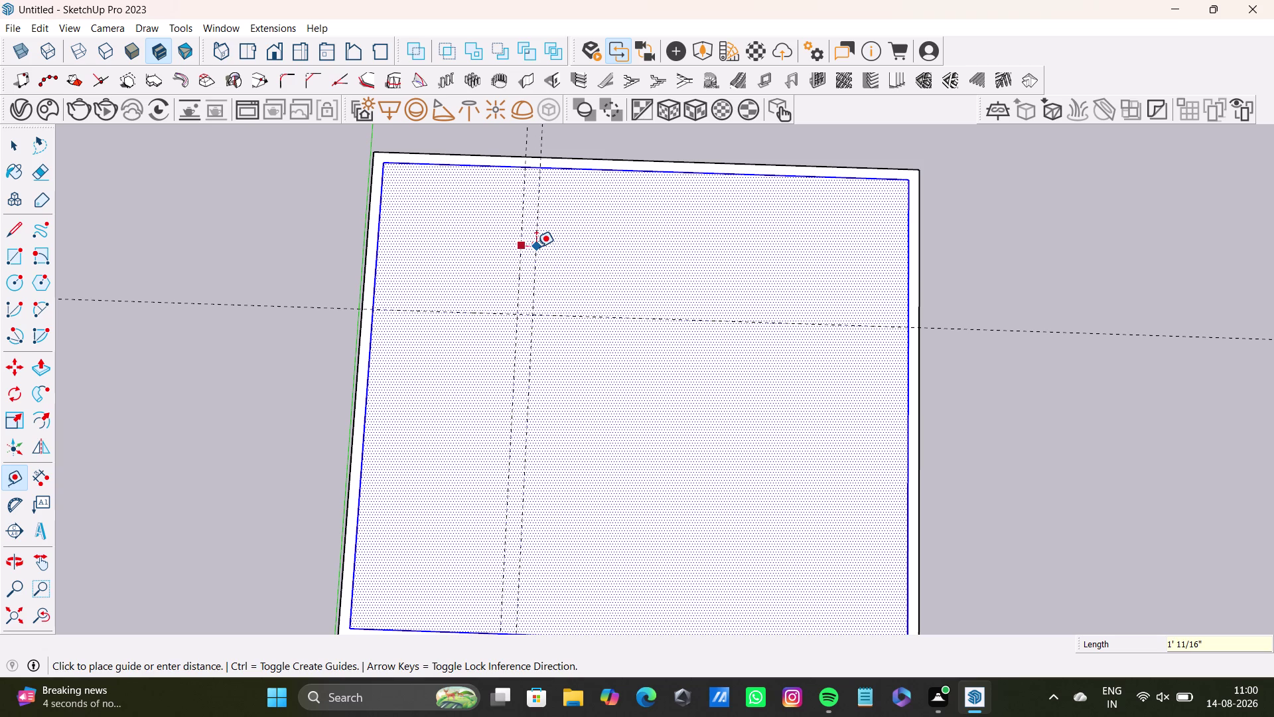
text(6")
key(Return)
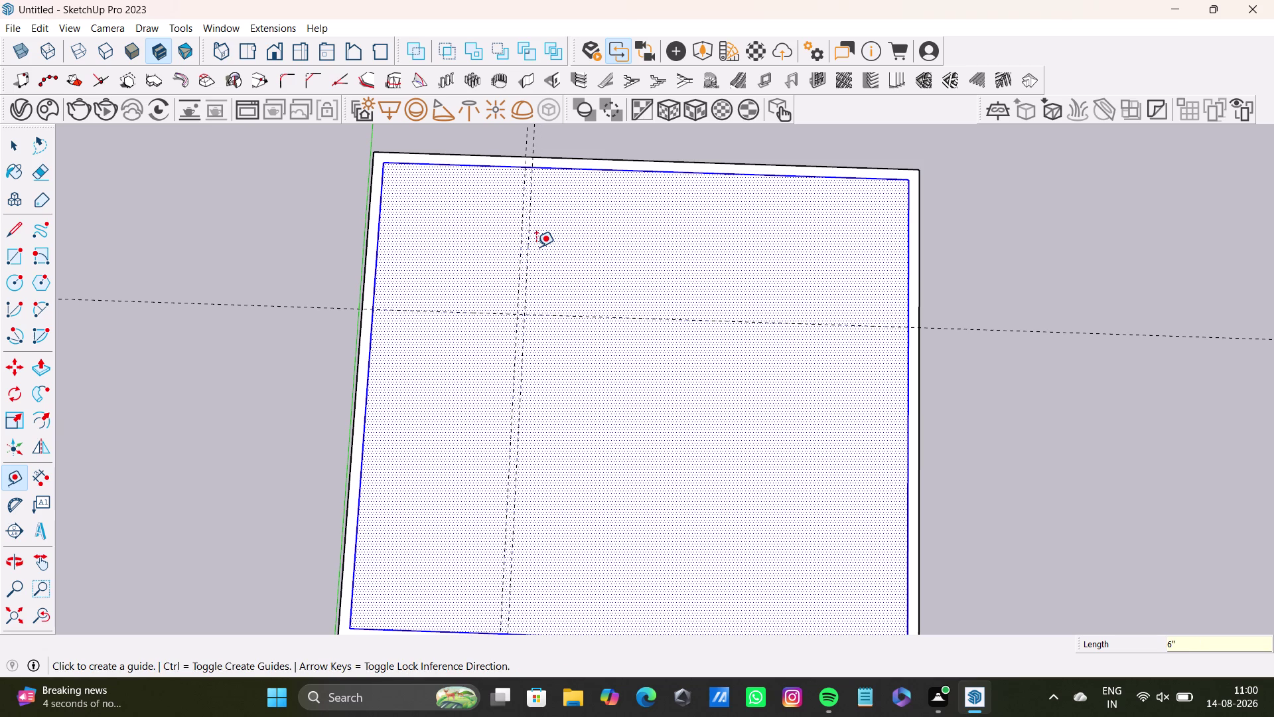
click(482, 317)
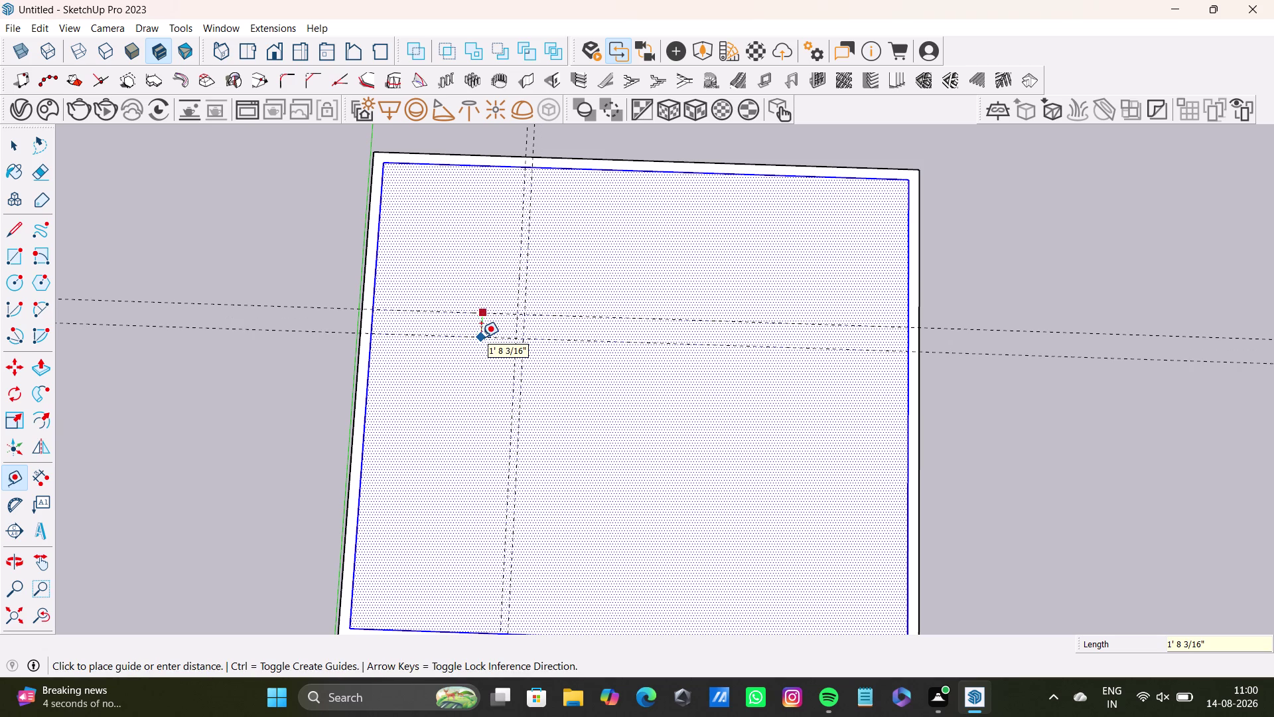
text(6")
key(Return)
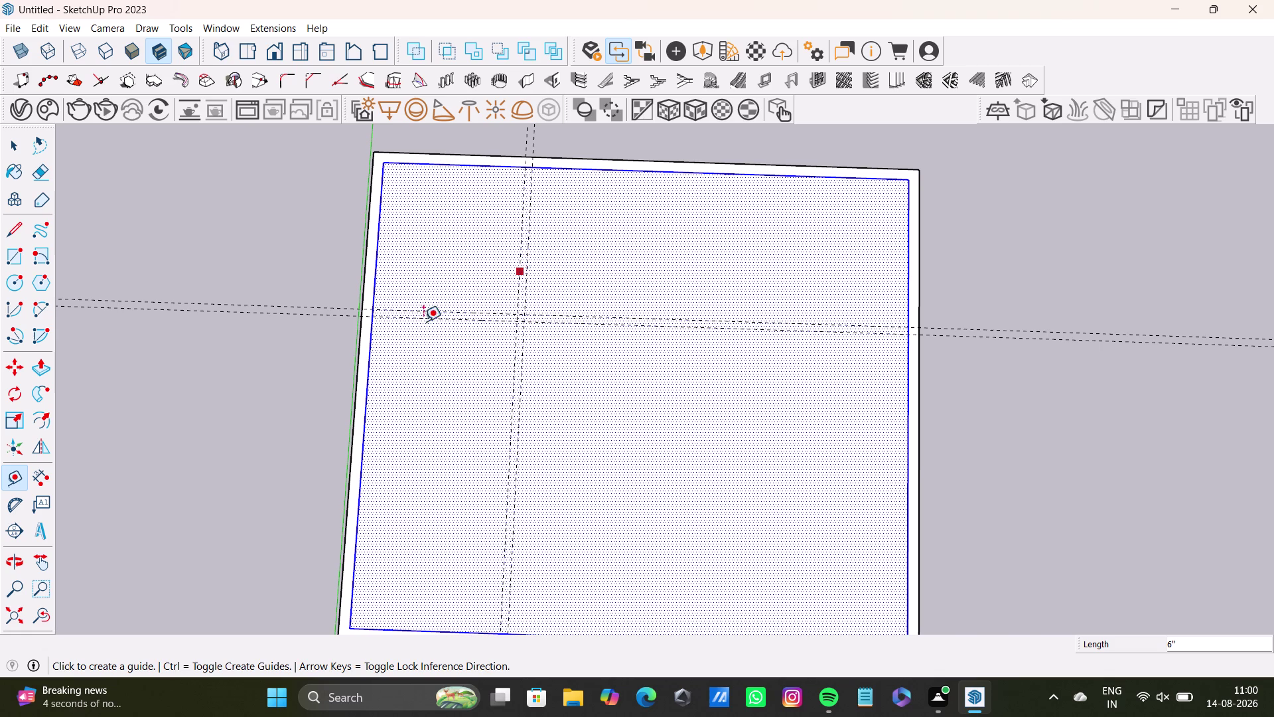
Place a guide 4' below the lower horizontal guide.
scroll(up, 3)
click(474, 318)
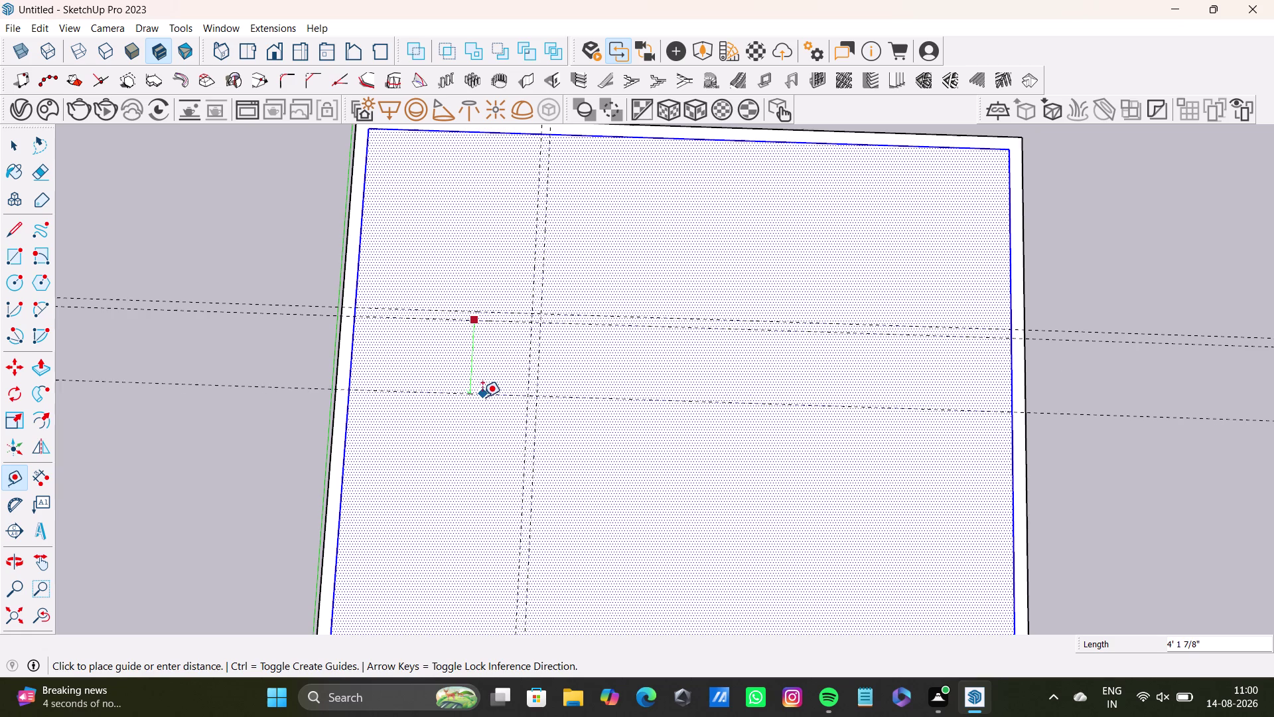
key(Left)
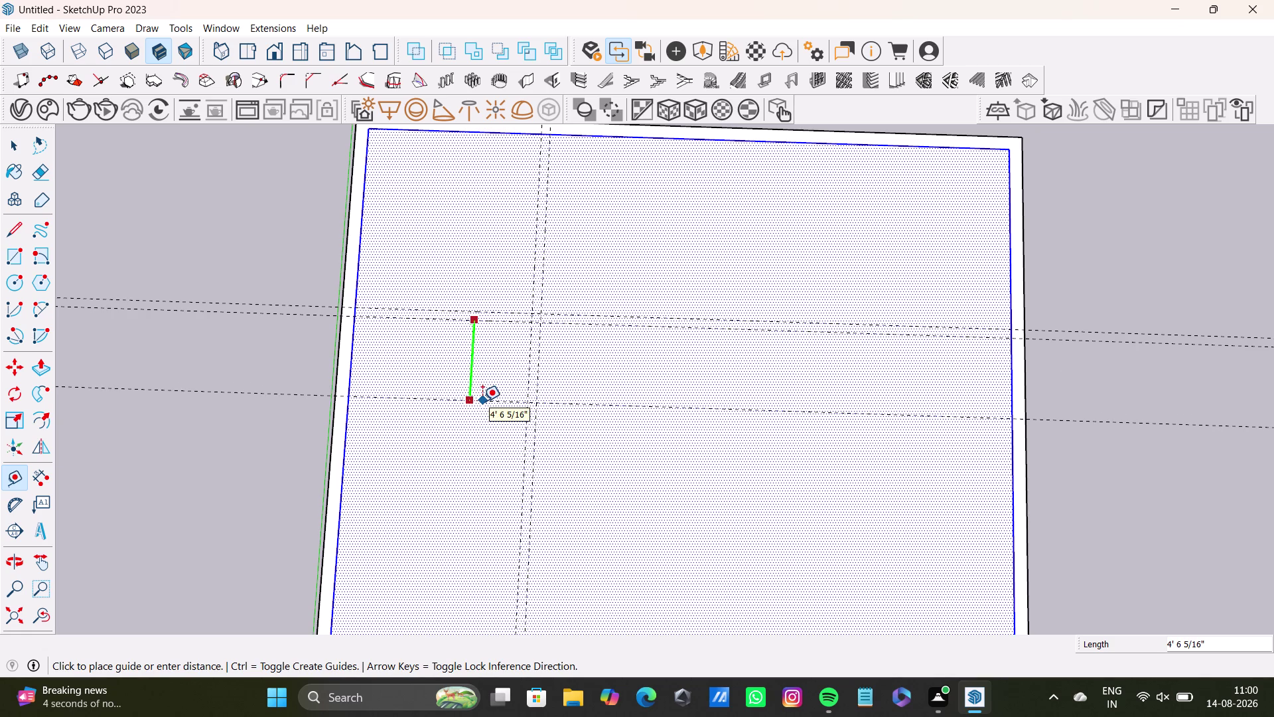
text(4')
key(Return)
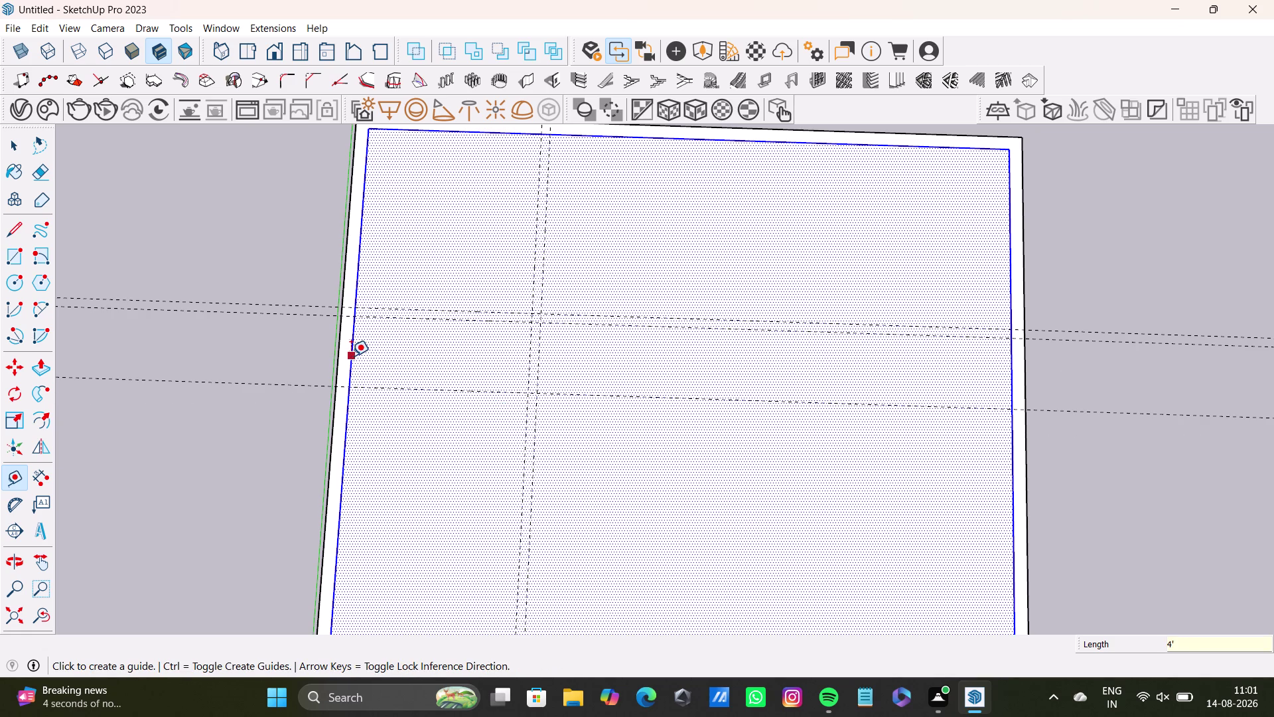
Place a guide 5' from the left border and cancel the stray extra measurement.
click(351, 356)
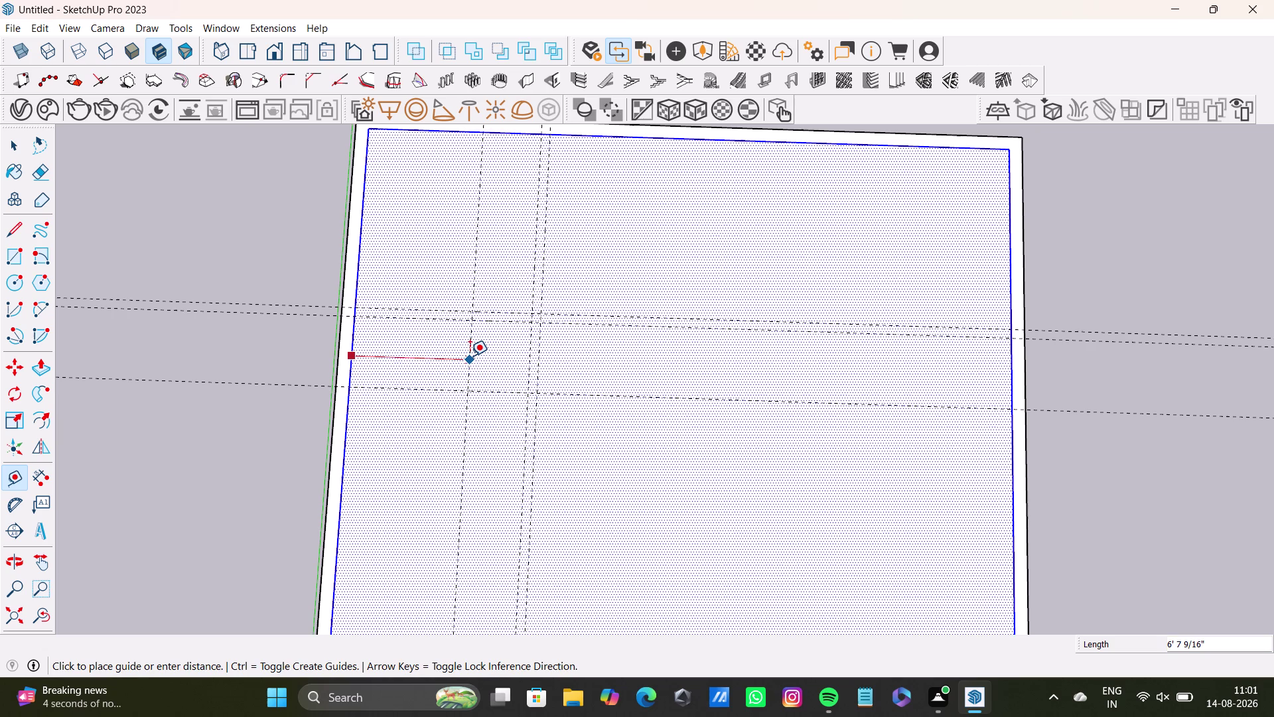
text(5')
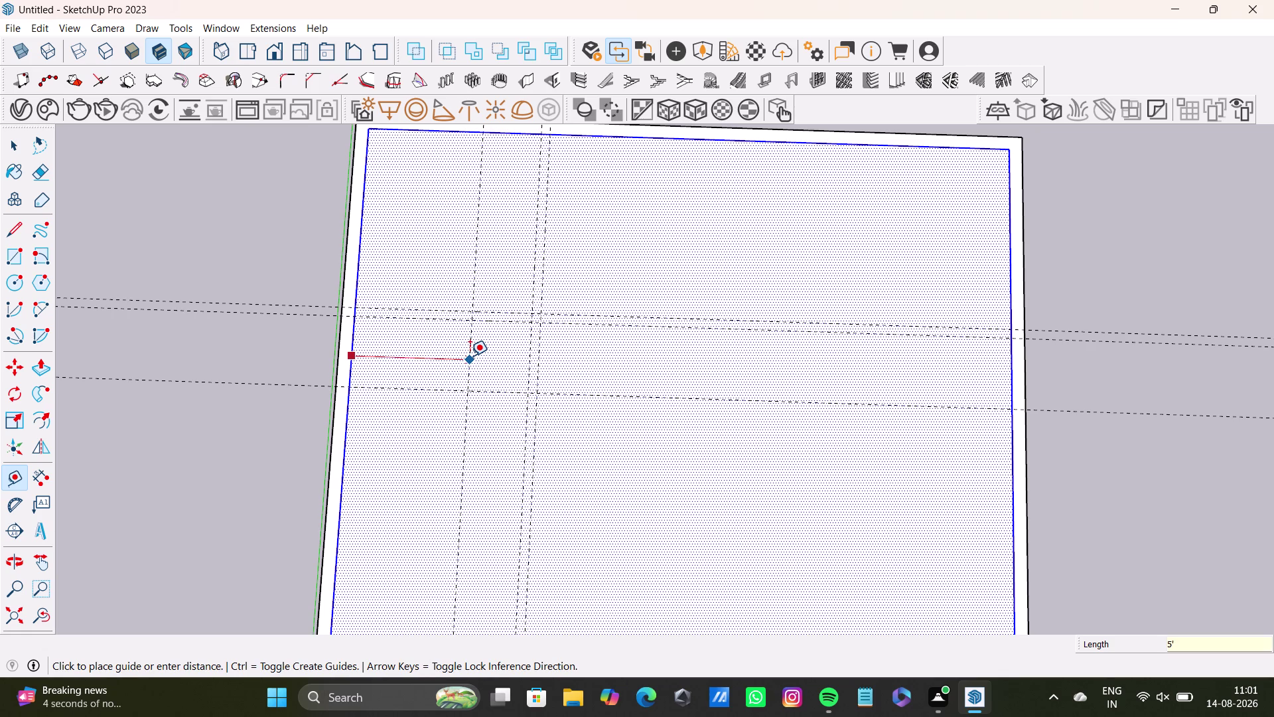
key(Return)
scroll(up, 3)
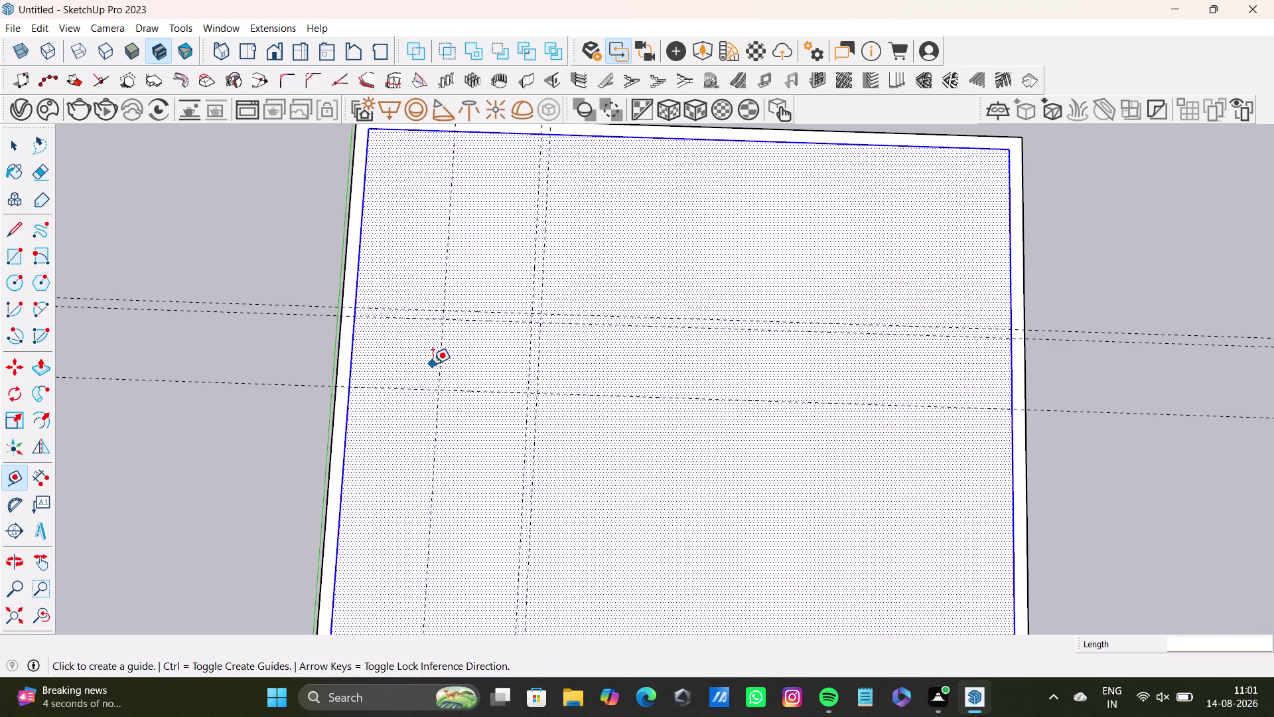
scroll(up, 3)
click(441, 358)
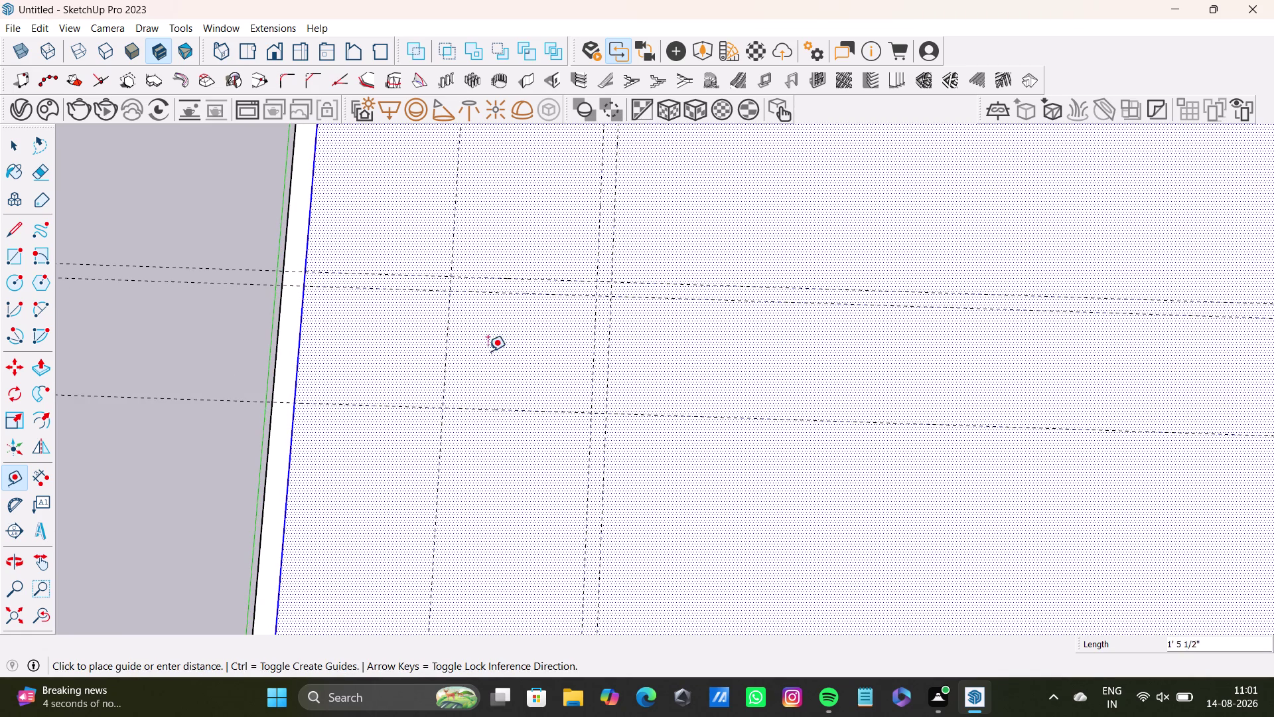
key(space)
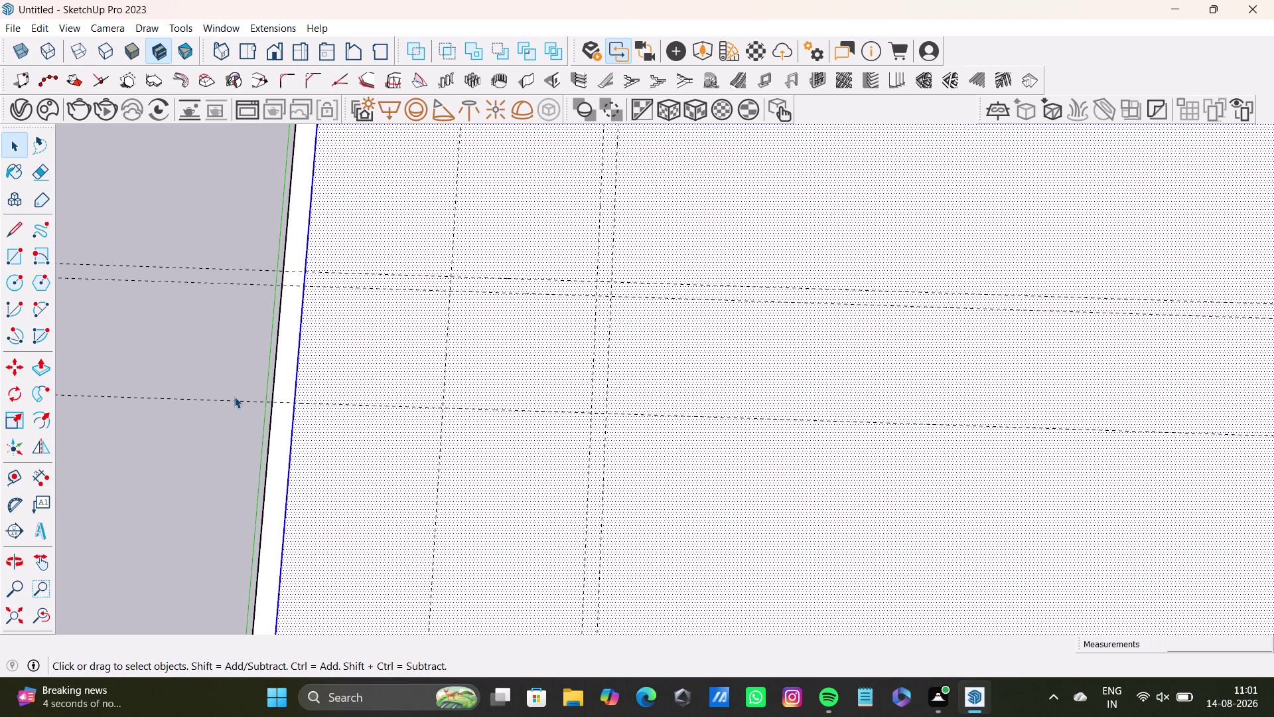
Add a guide 6" from the 5' vertical guide, 5'6" from the left border.
scroll(up, 3)
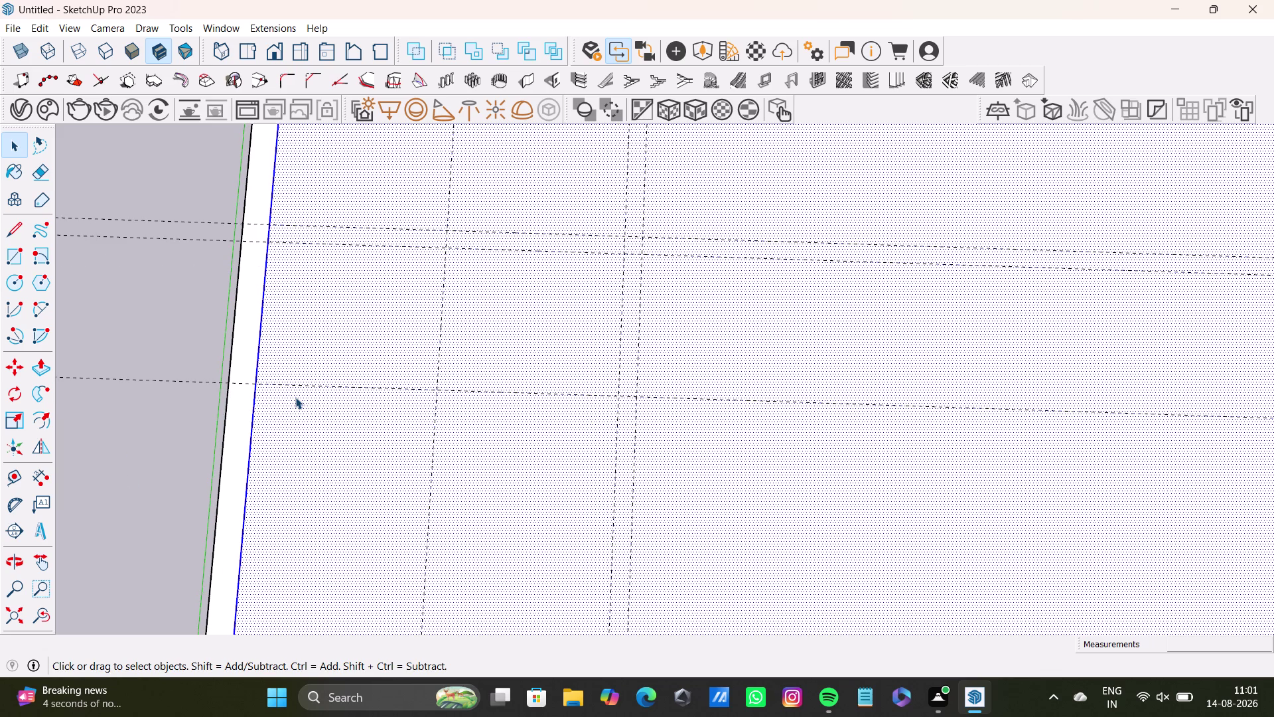
click(17, 481)
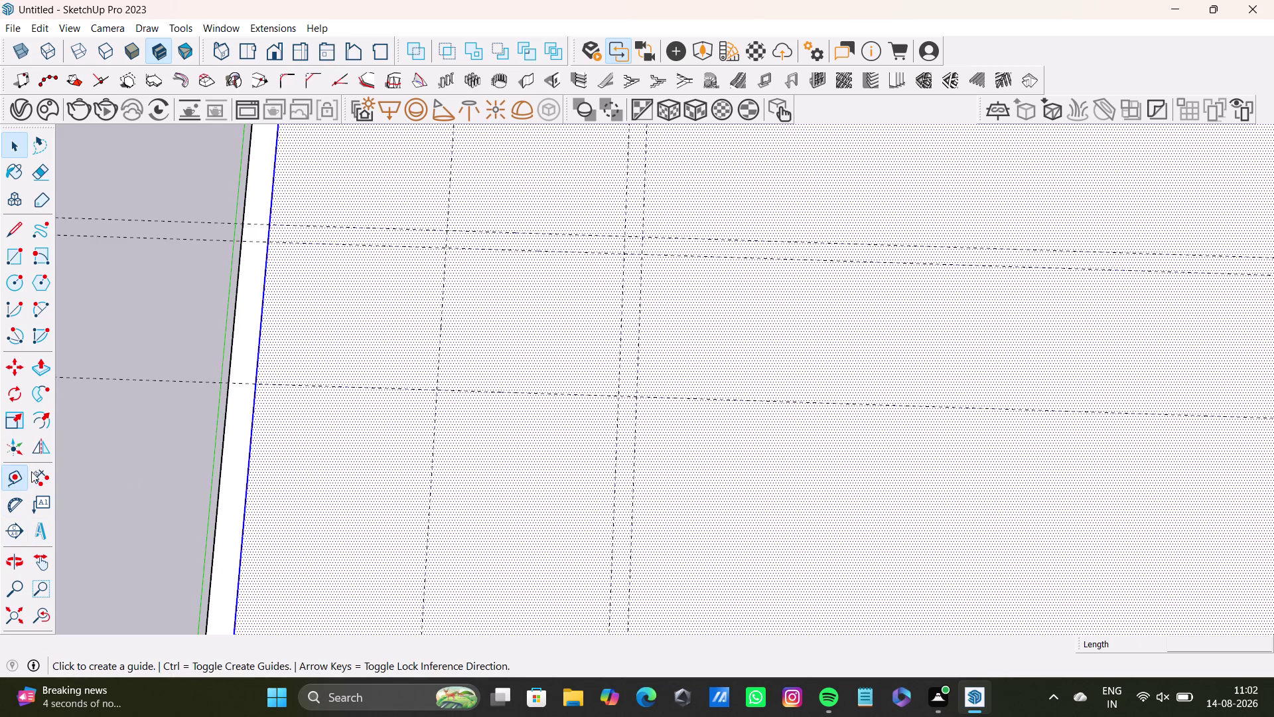
click(438, 361)
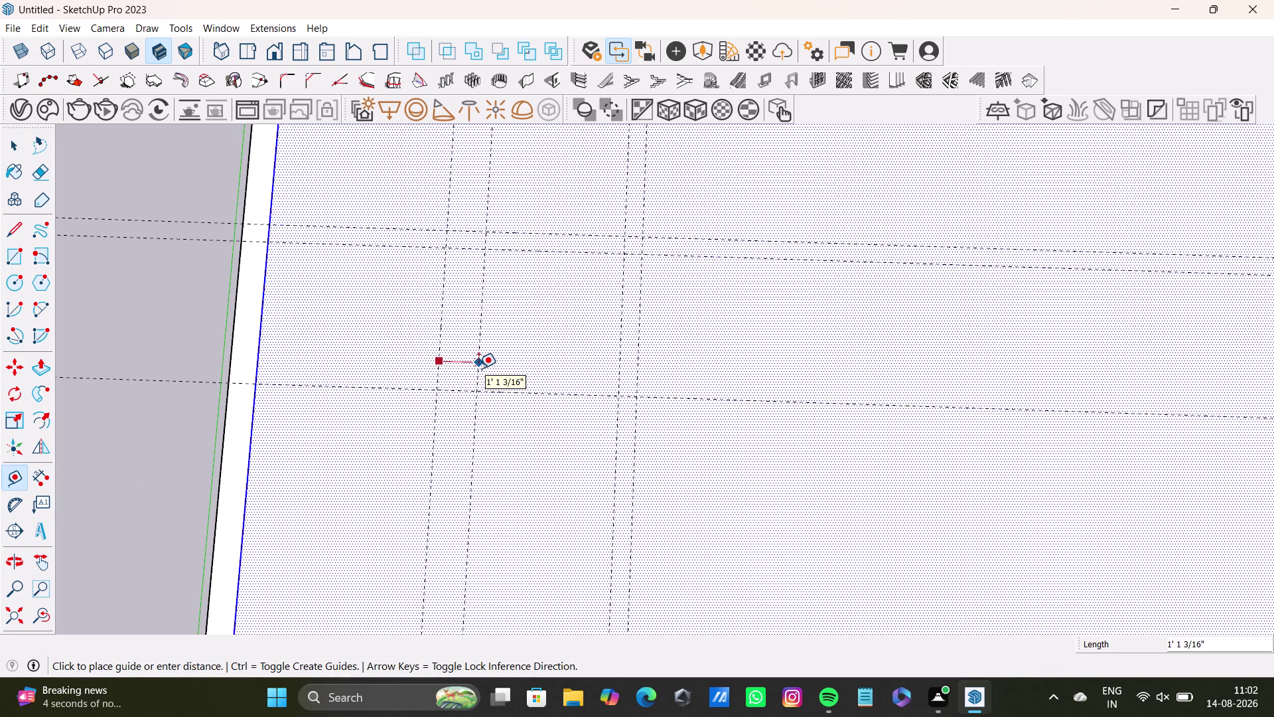
text(6")
key(Return)
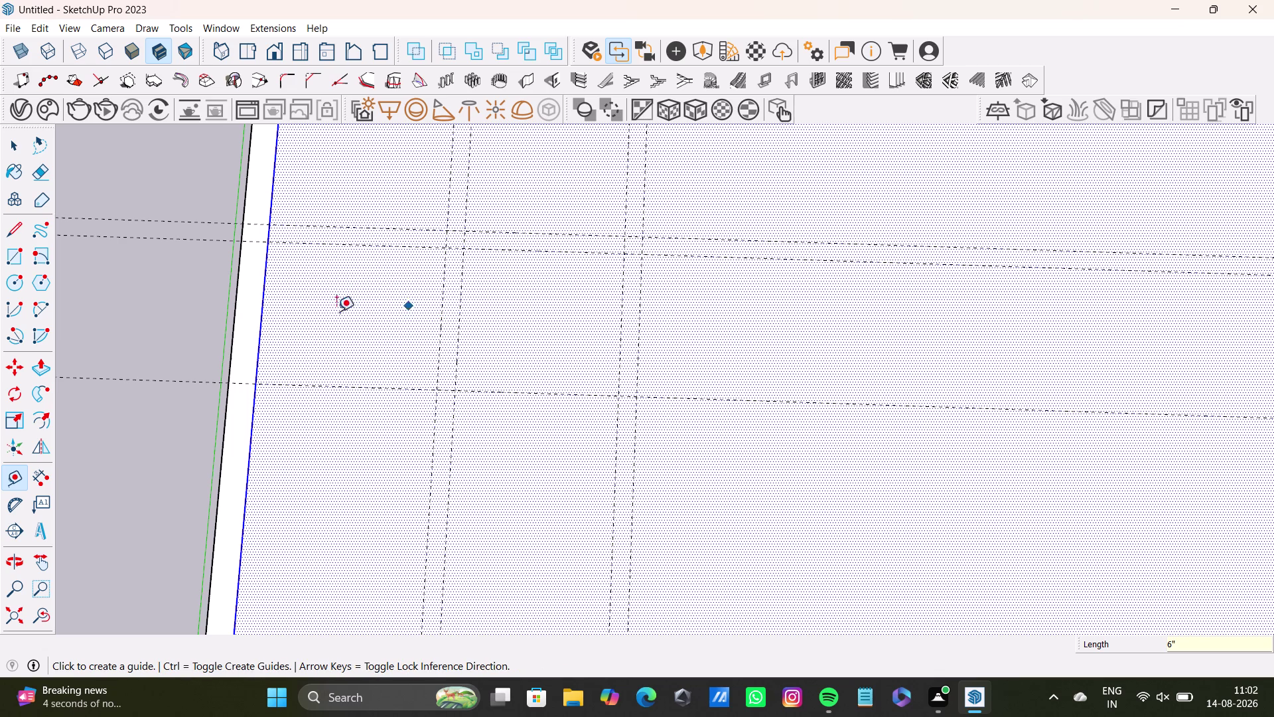
Add a parallel guide 6" from the lower horizontal guide.
click(412, 388)
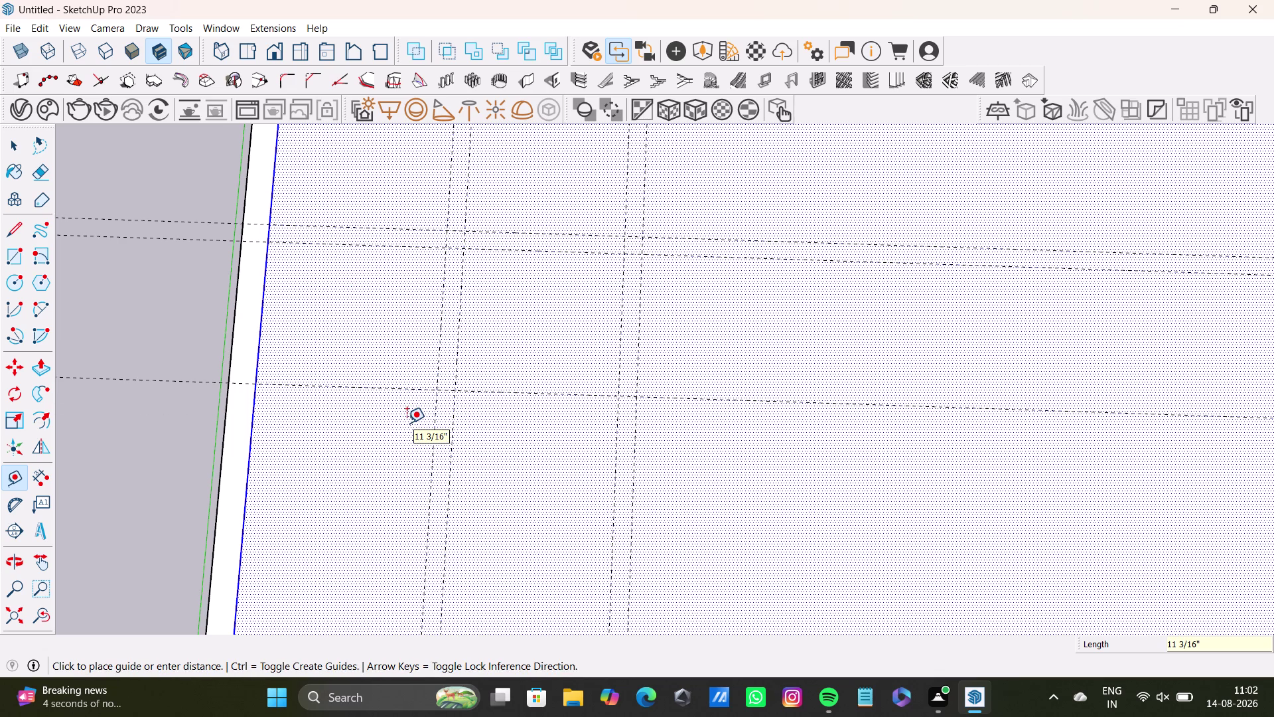
key(6)
key(shift+quotedbl)
key(Return)
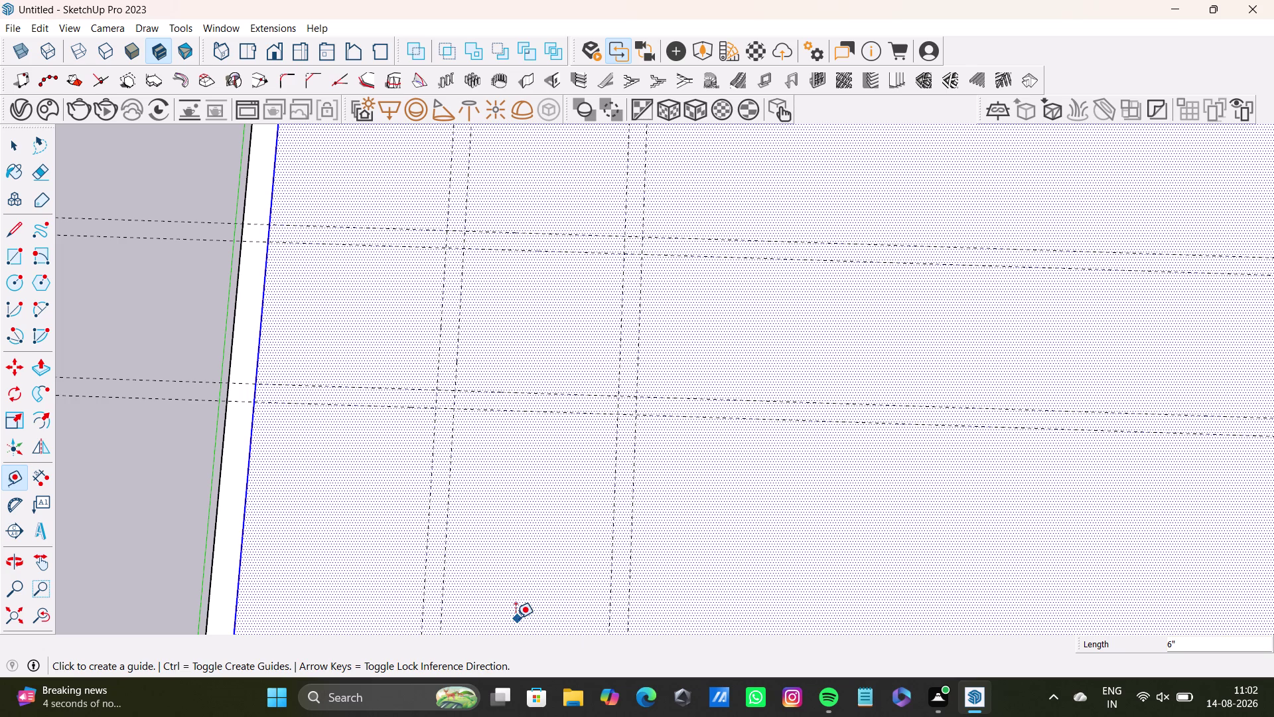
Pan to the slab's lower edge and cancel a trial guide from the upper guide.
scroll(down, 3)
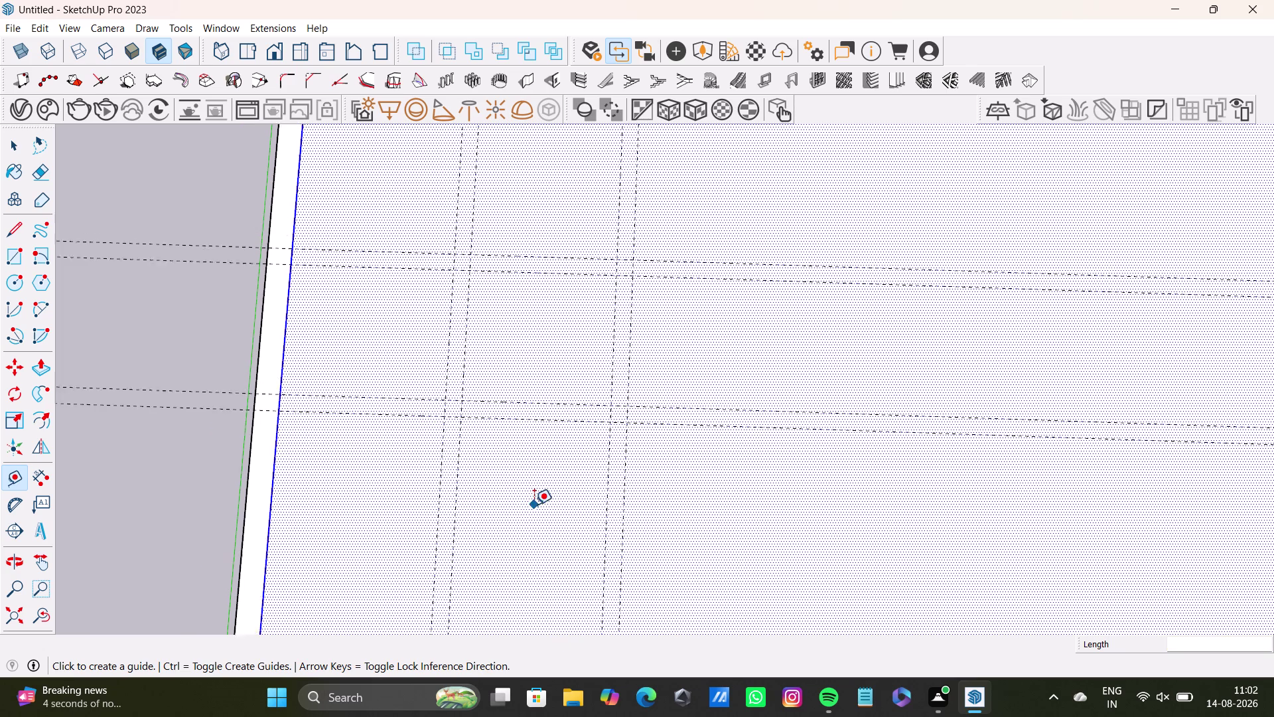
scroll(down, 3)
middle_drag(527, 511, 580, 250)
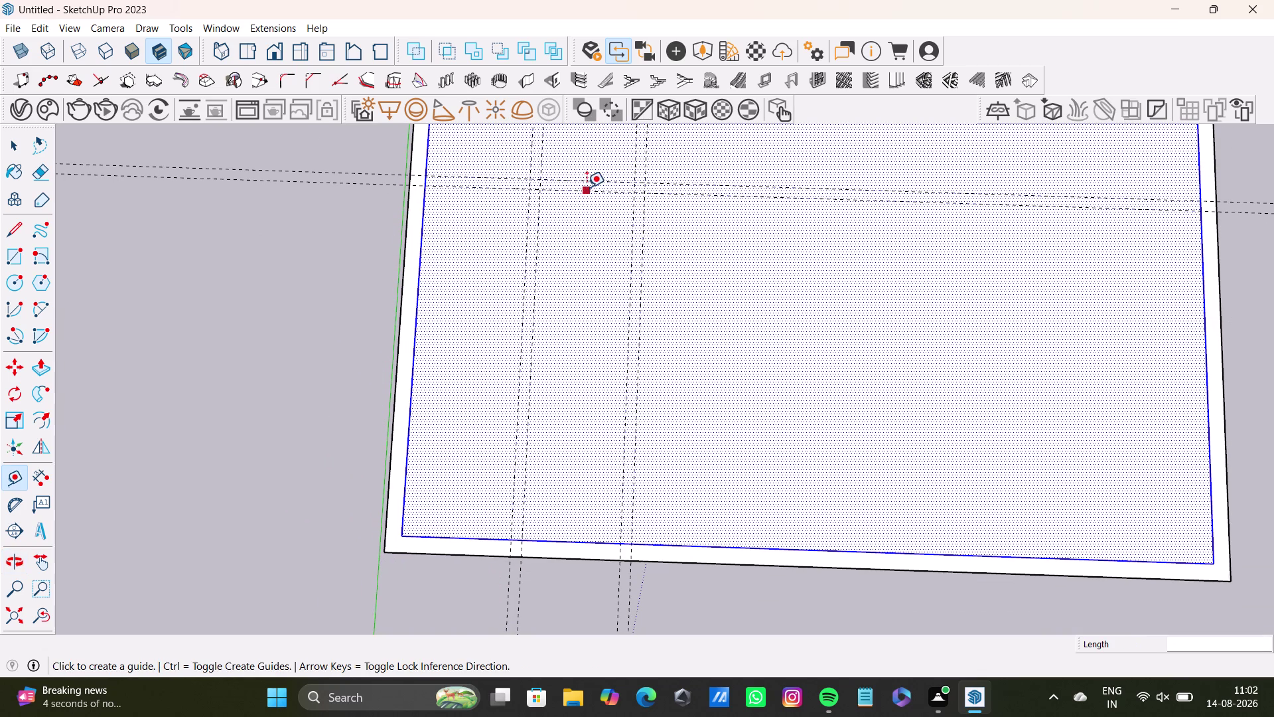
click(587, 190)
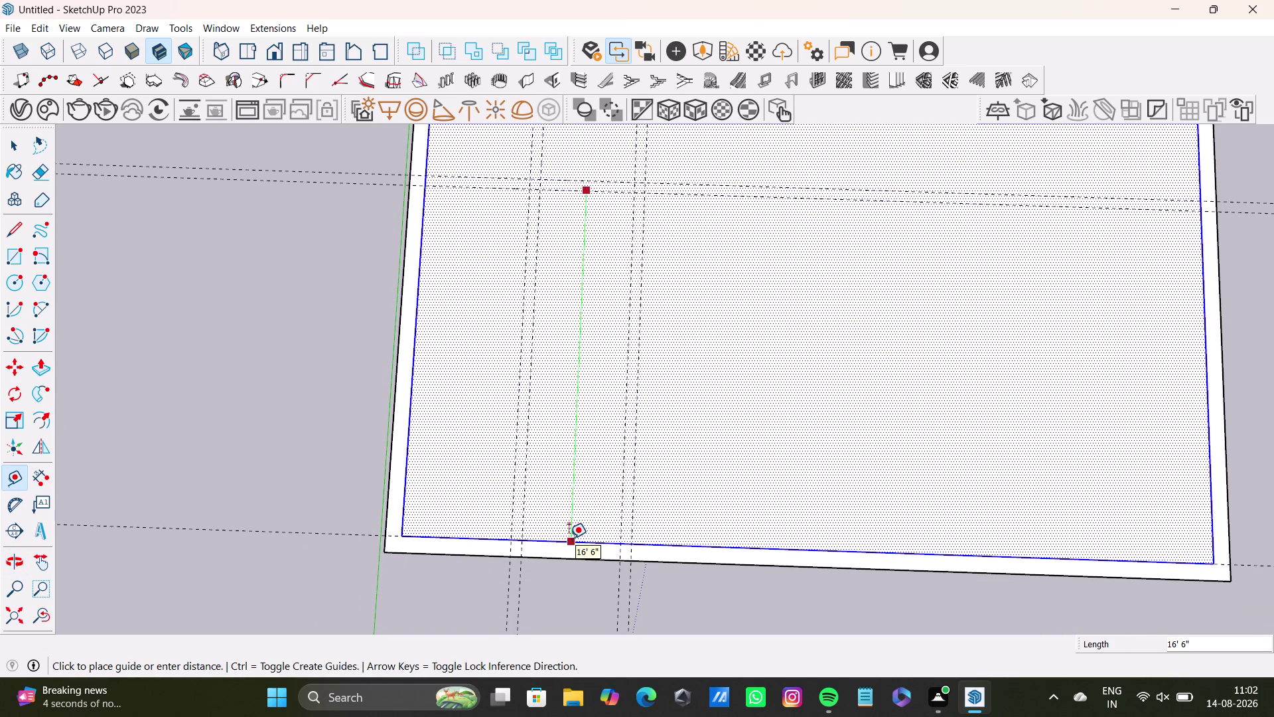
key(space)
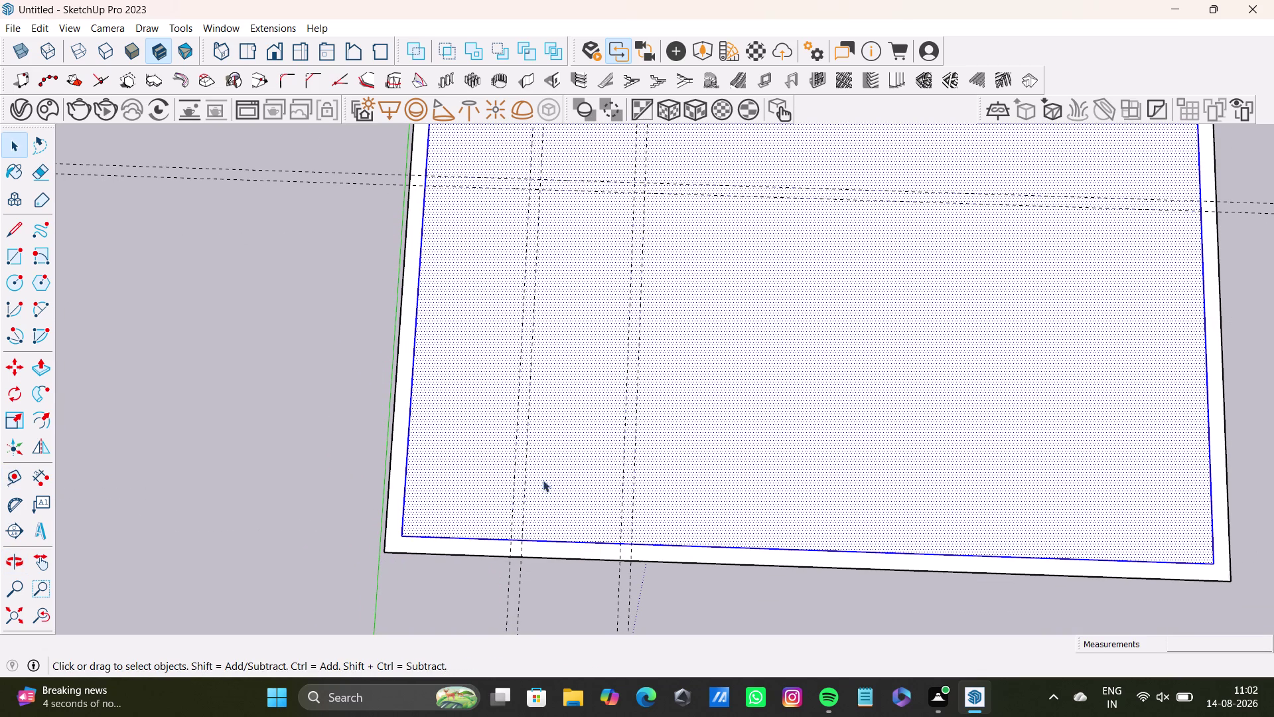
middle_drag(542, 268, 485, 549)
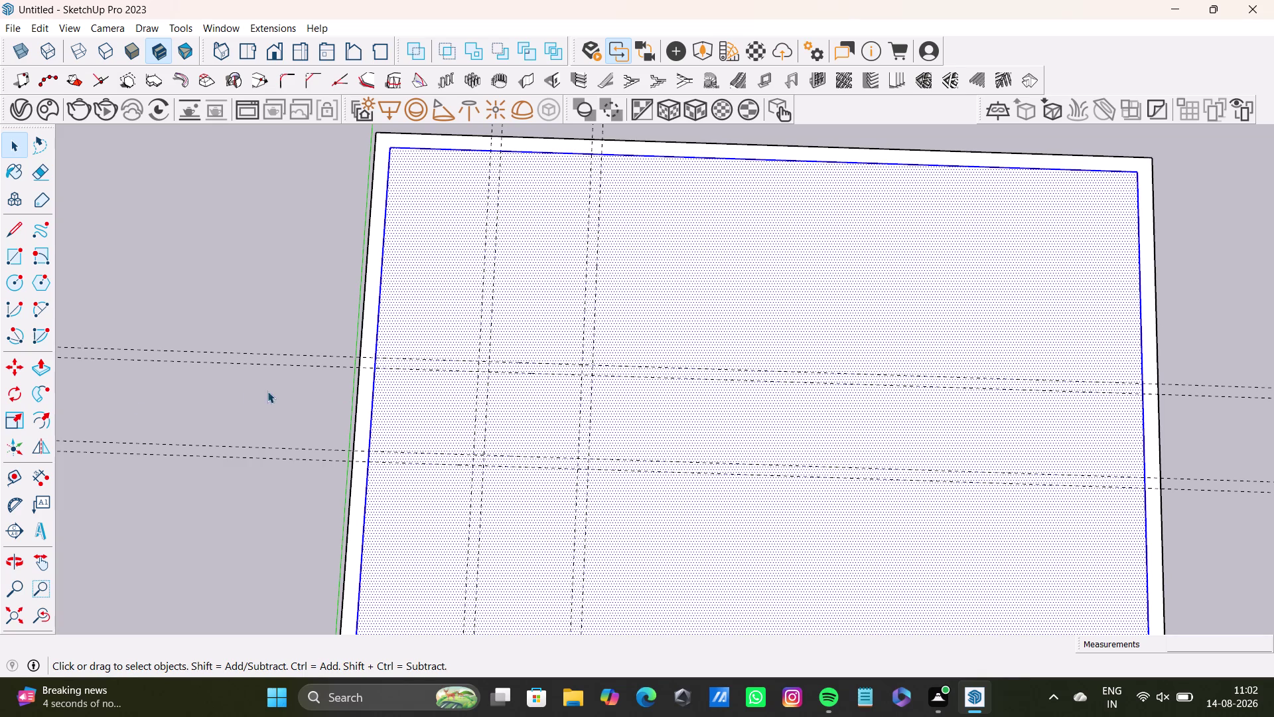
Cancel two more unfinished trial guides near the left border.
click(9, 479)
scroll(up, 3)
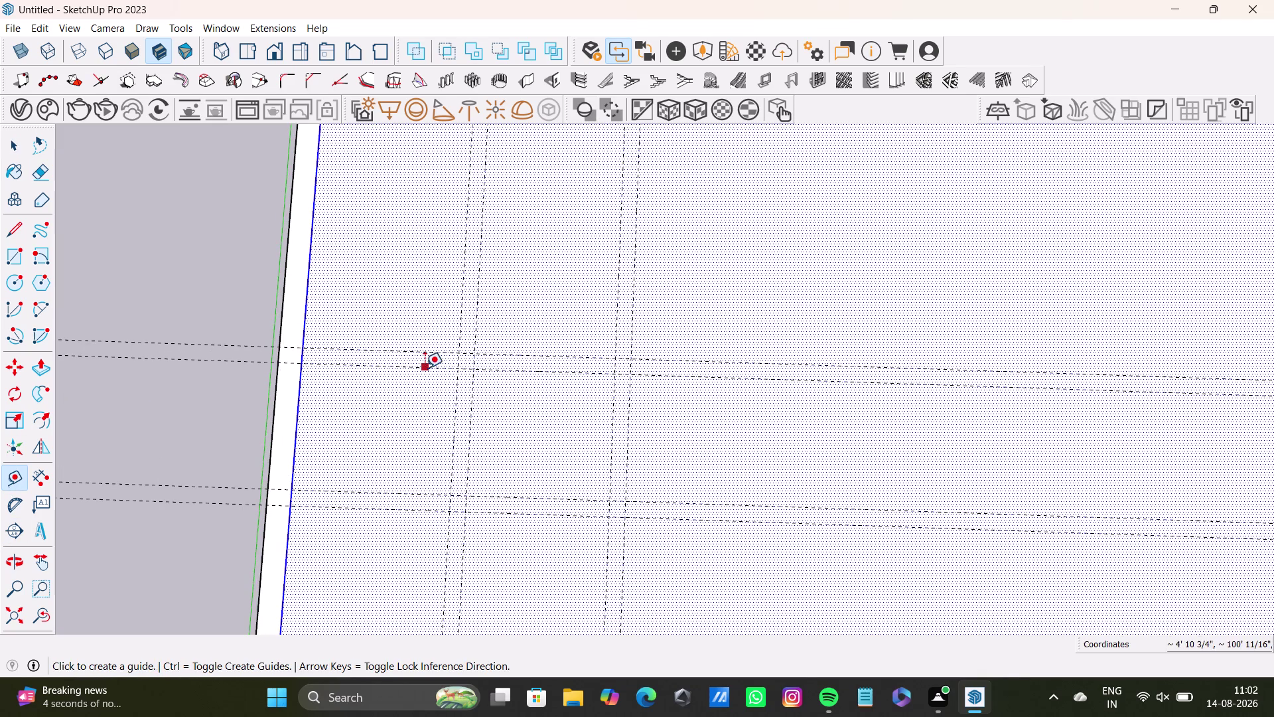
click(425, 367)
key(space)
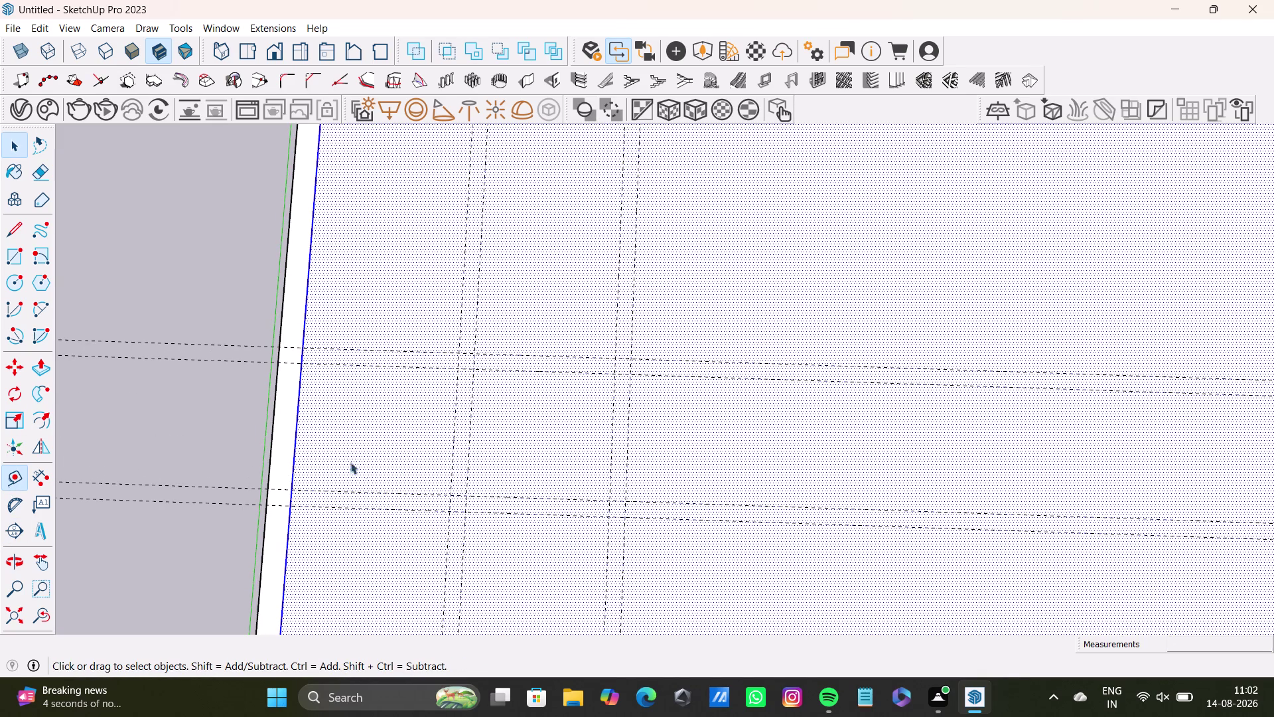
scroll(down, 3)
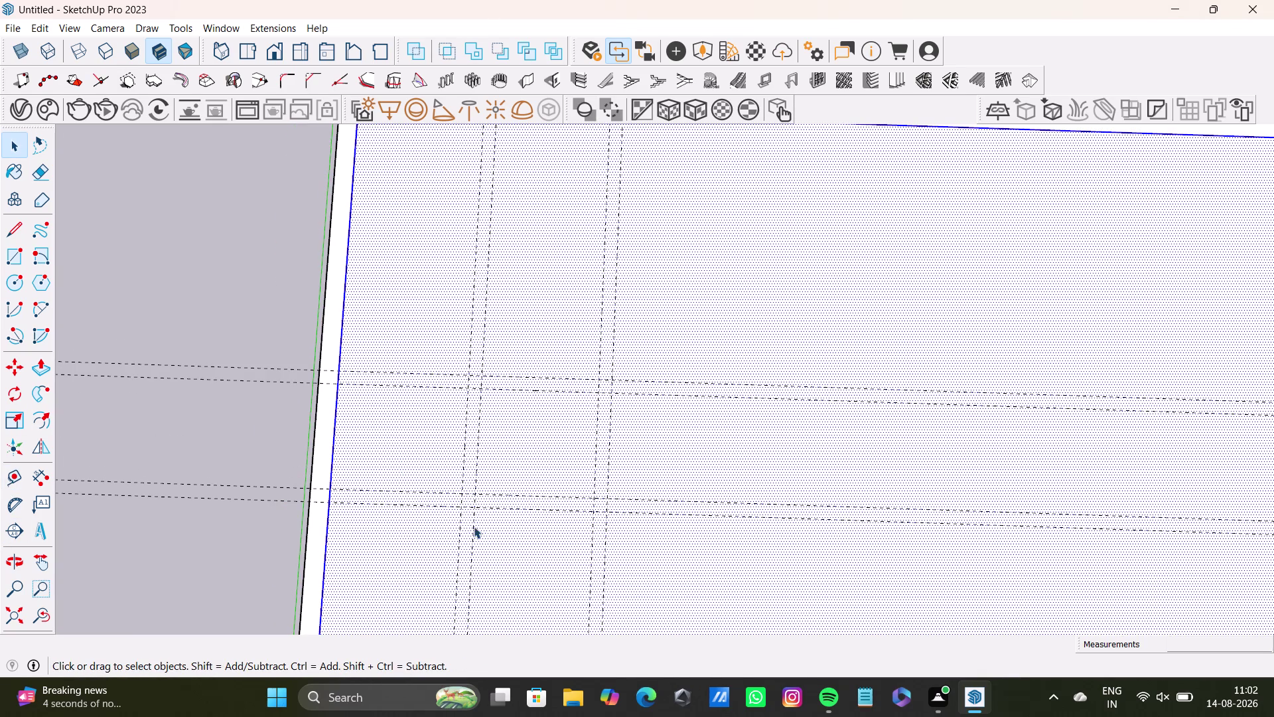
click(9, 482)
click(334, 426)
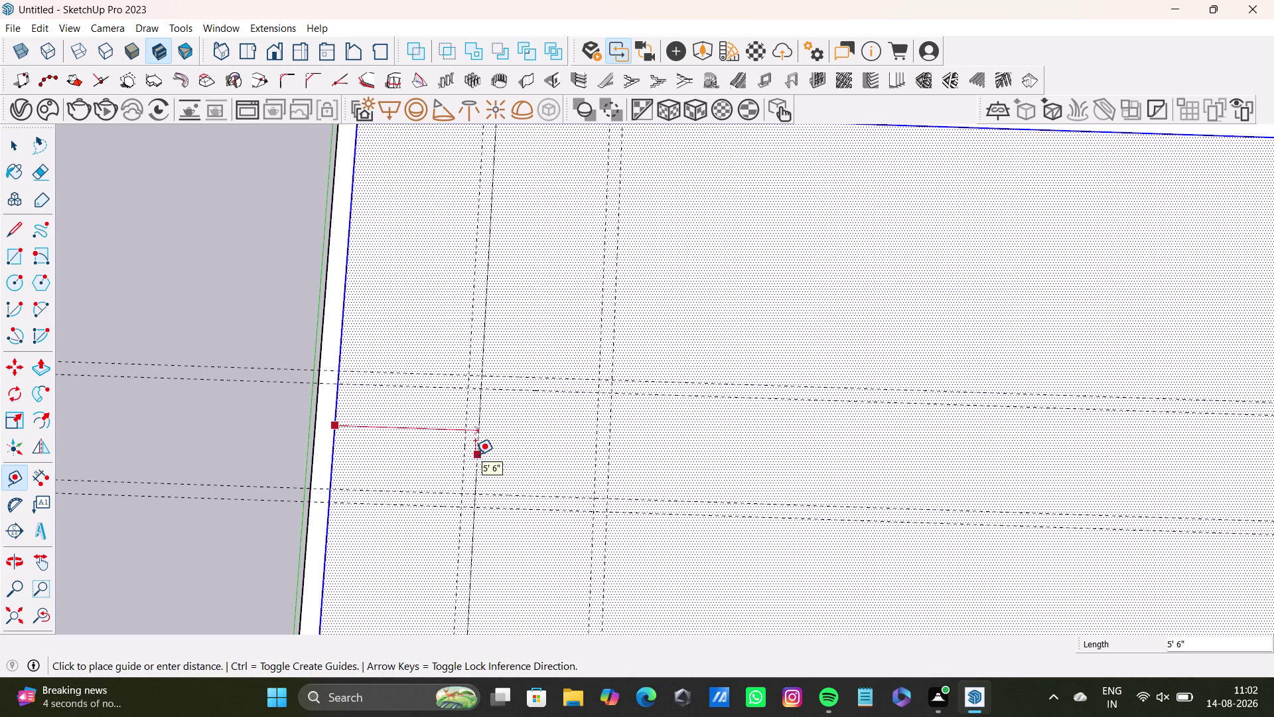
key(space)
scroll(down, 3)
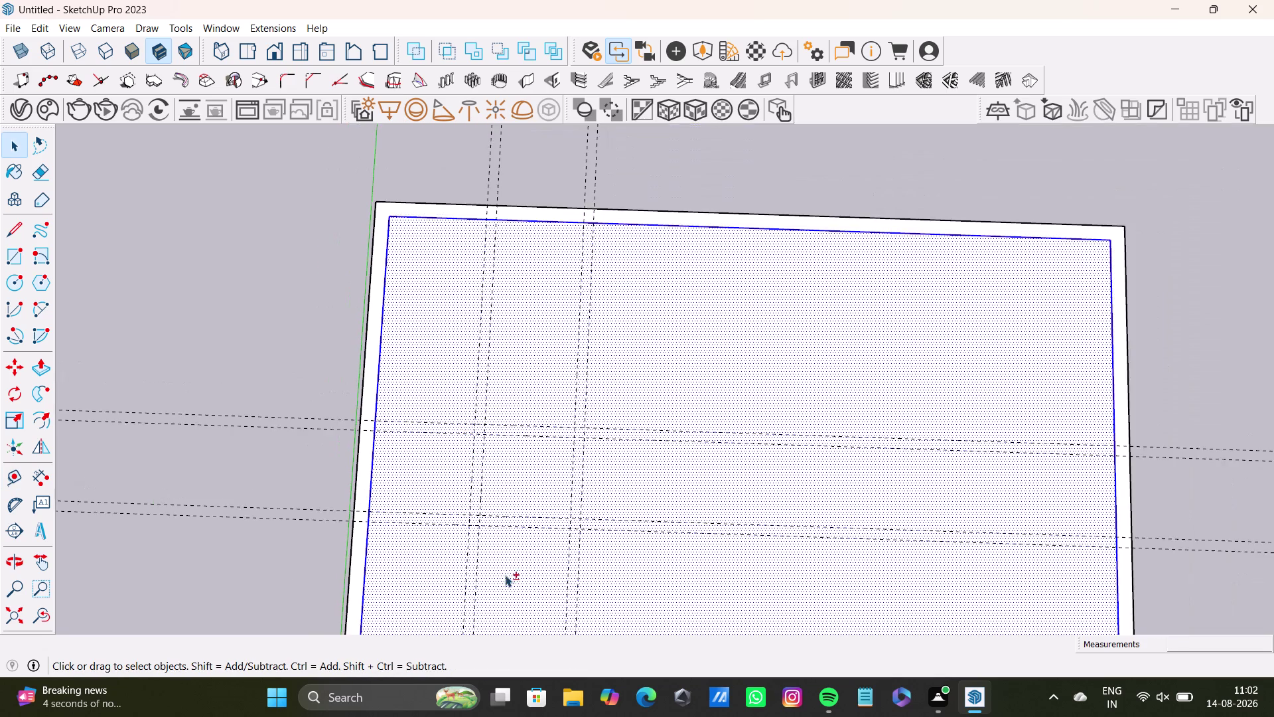
Orbit over the slab and place a guide 15' below the upper horizontal guide.
middle_drag(506, 572, 527, 324)
middle_drag(534, 373, 513, 217)
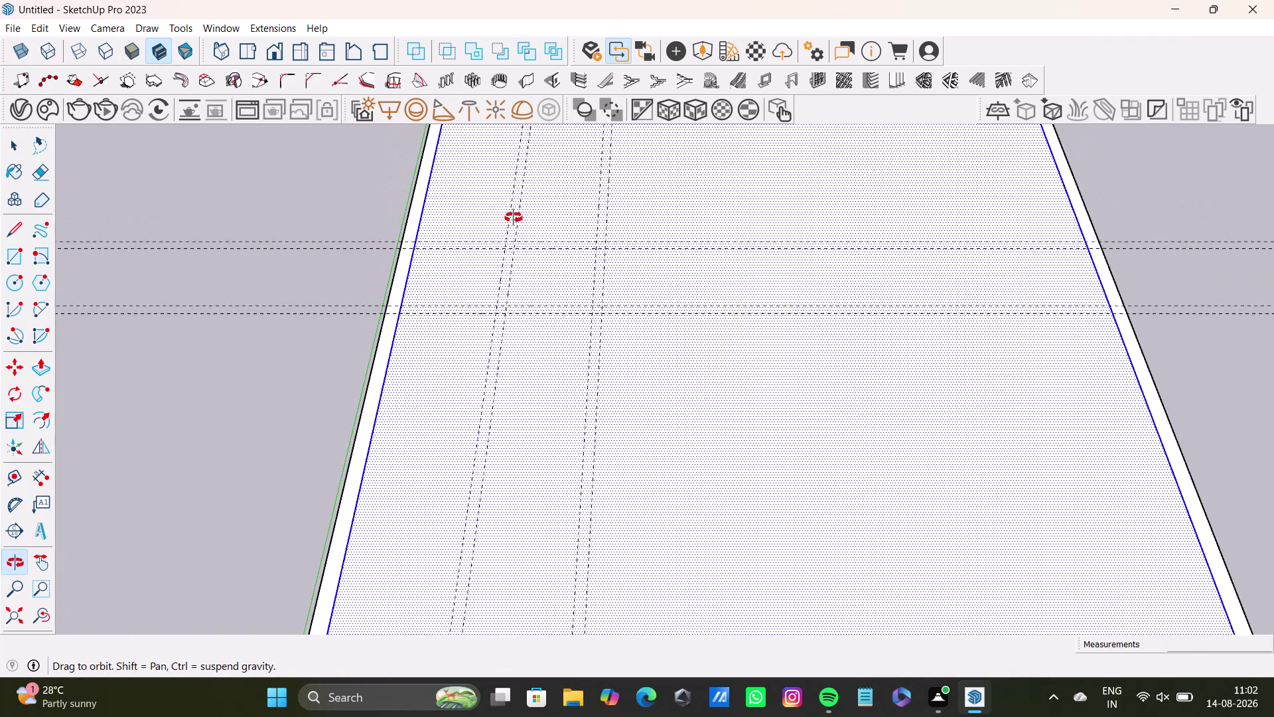
middle_drag(513, 217, 517, 190)
middle_drag(539, 408, 539, 377)
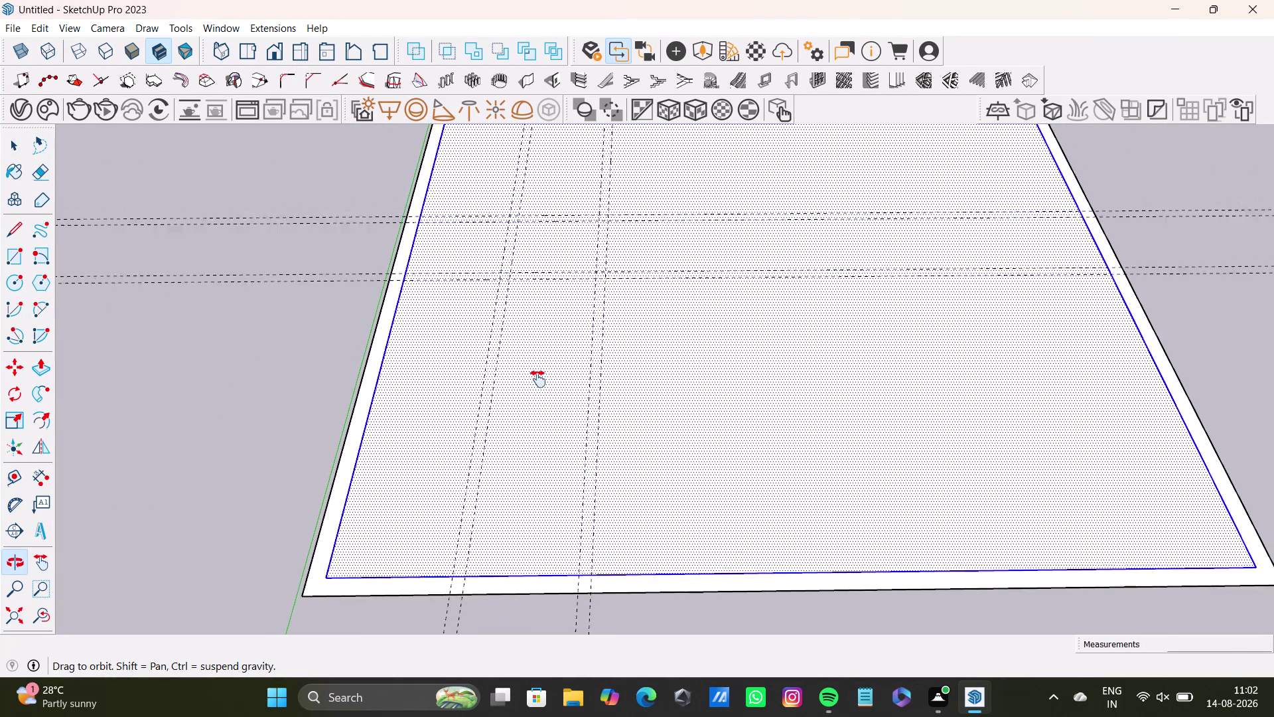
middle_drag(539, 377, 539, 379)
middle_drag(537, 408, 516, 491)
drag(9, 475, 16, 465)
scroll(up, 3)
click(555, 226)
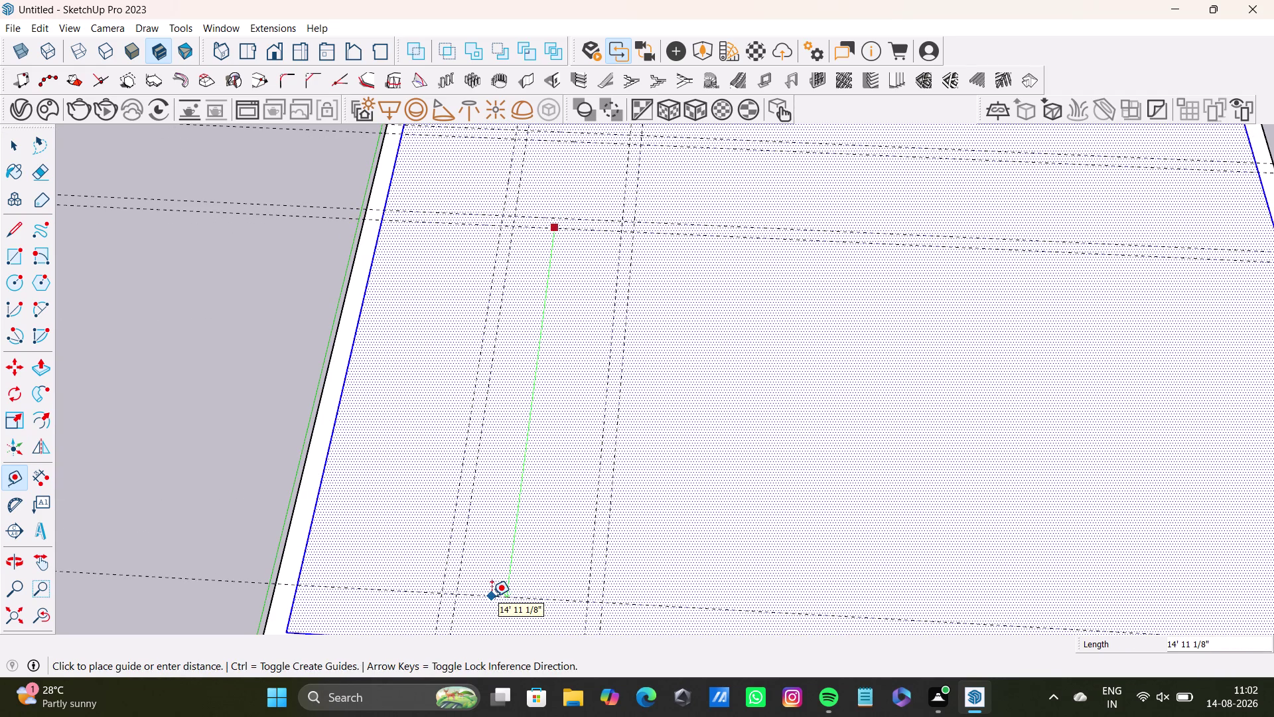
text(15)
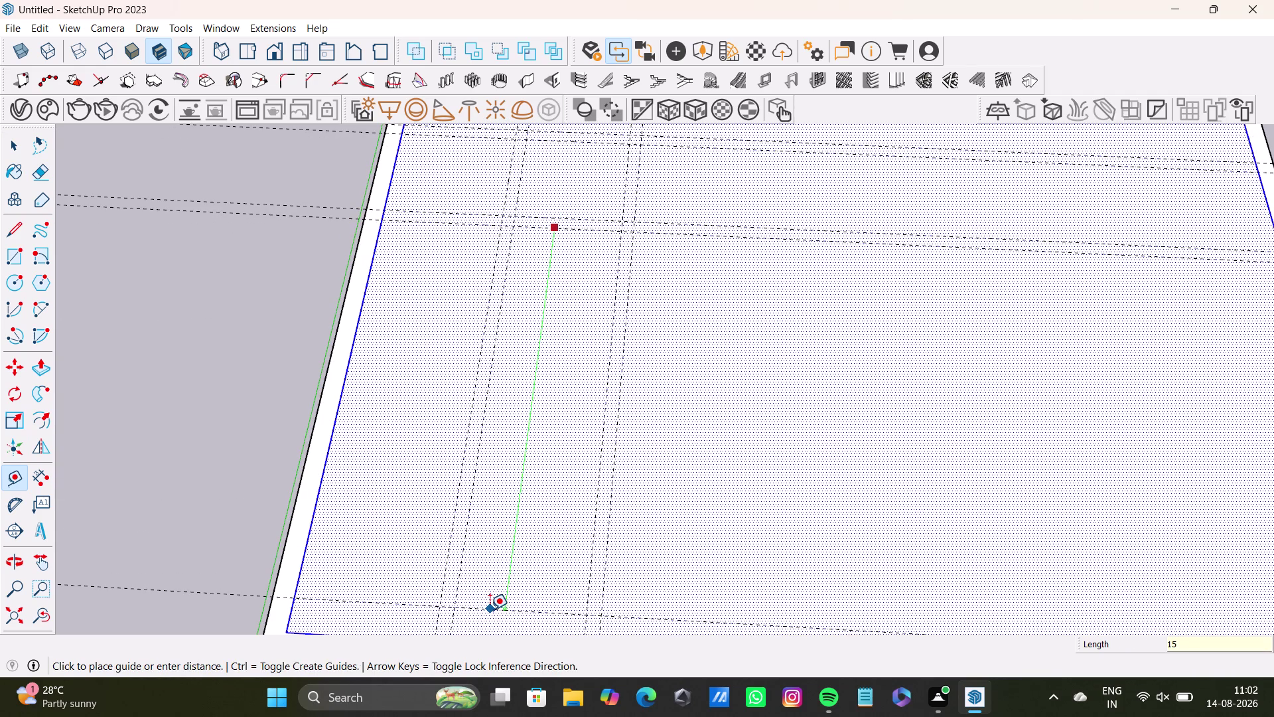
text(')
key(Return)
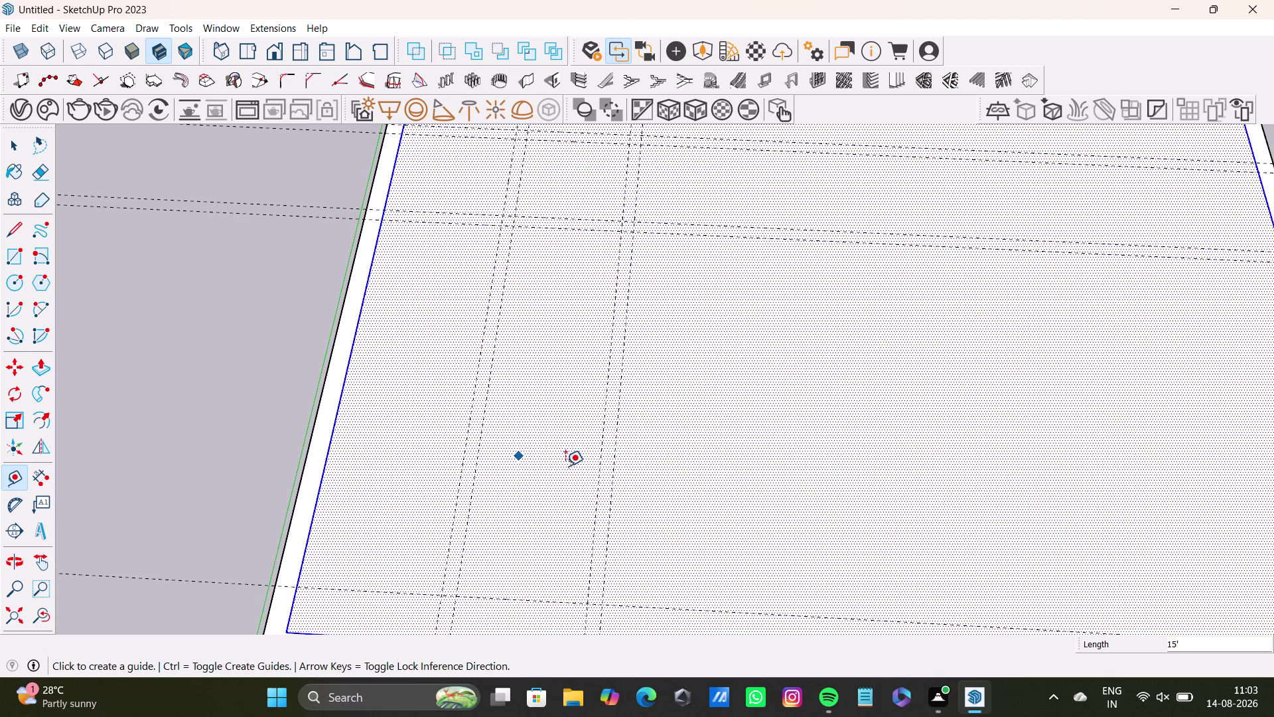
Place a vertical guide 20' from the slab's left inner border.
scroll(down, 3)
middle_drag(506, 442, 503, 513)
click(361, 455)
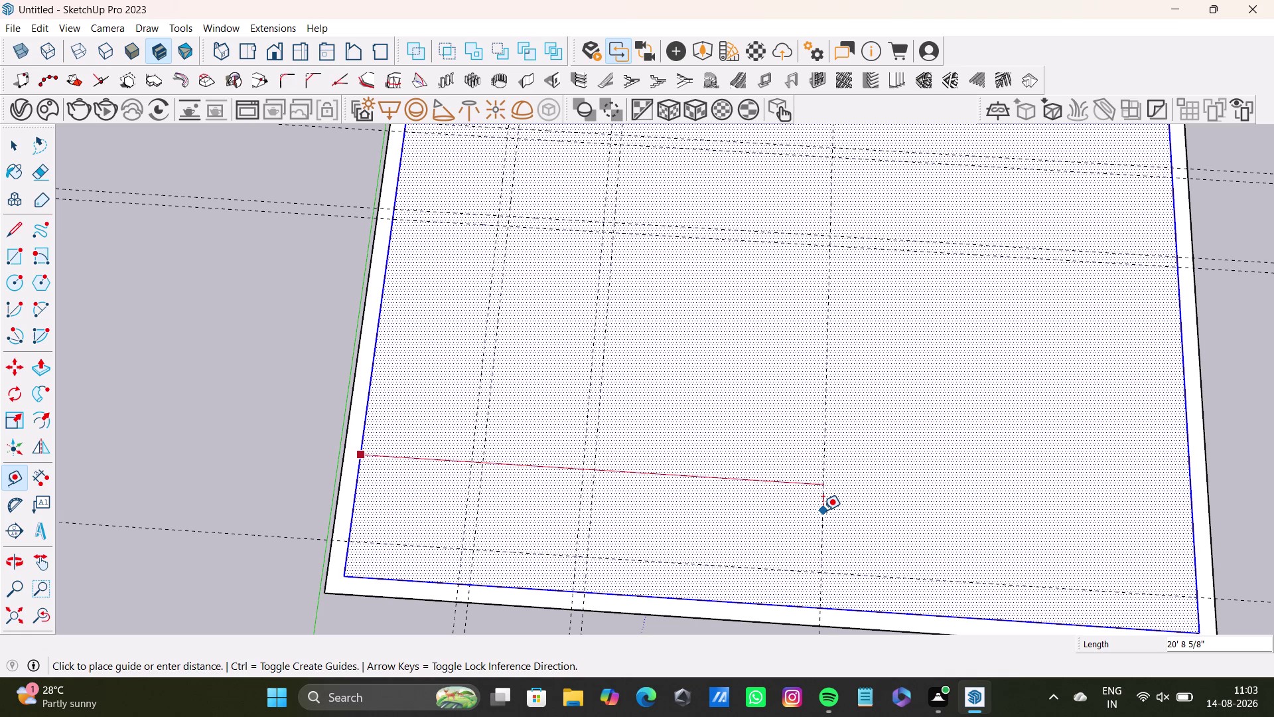
text(2)
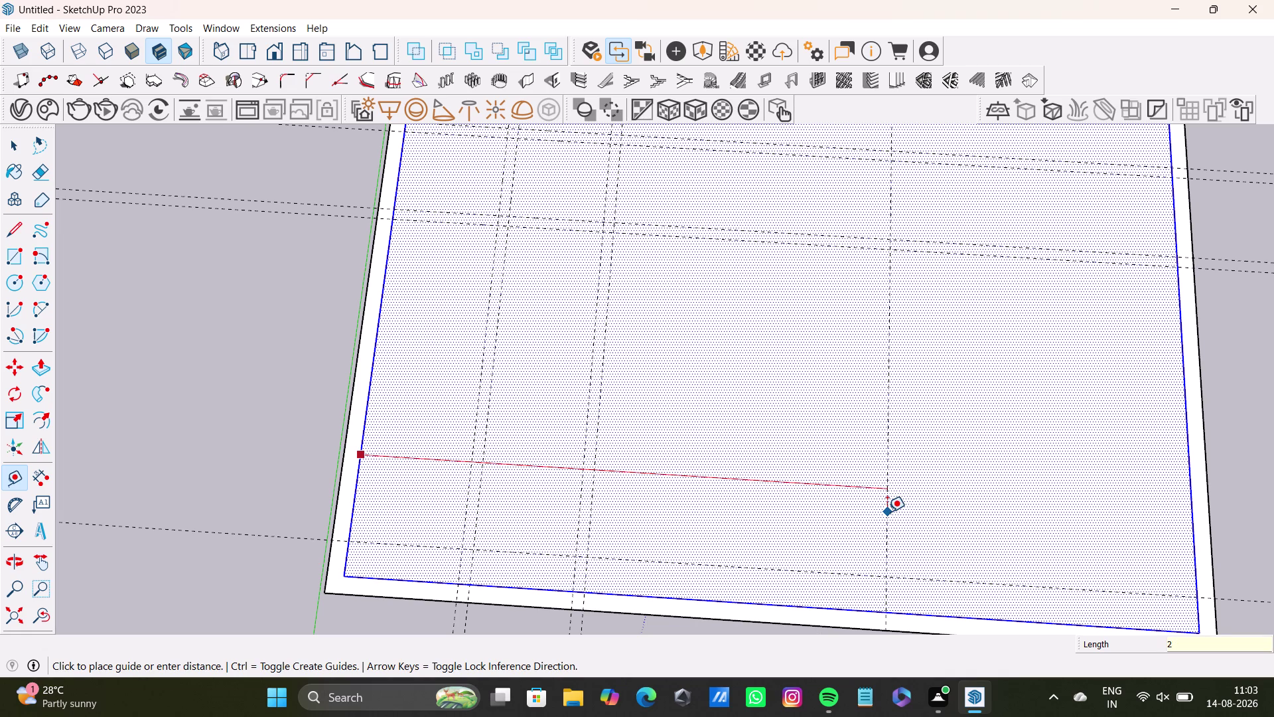
text(0')
click(889, 509)
scroll(down, 3)
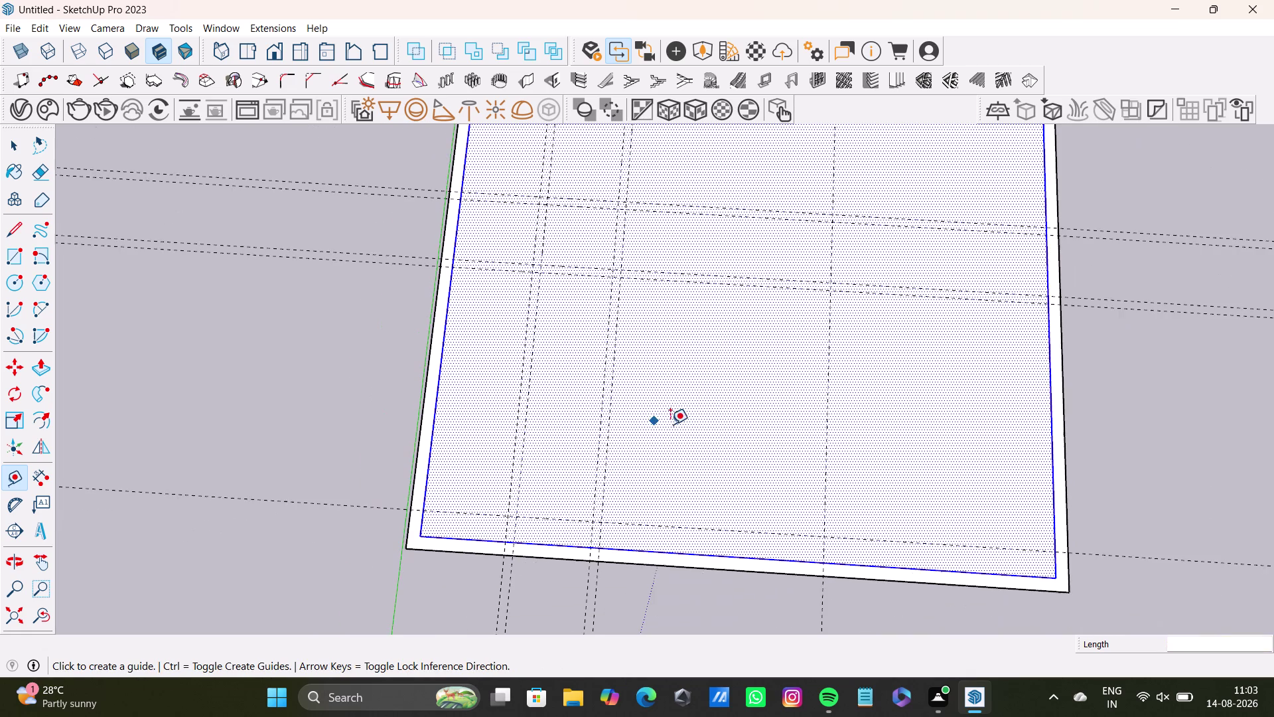
middle_drag(671, 424, 434, 516)
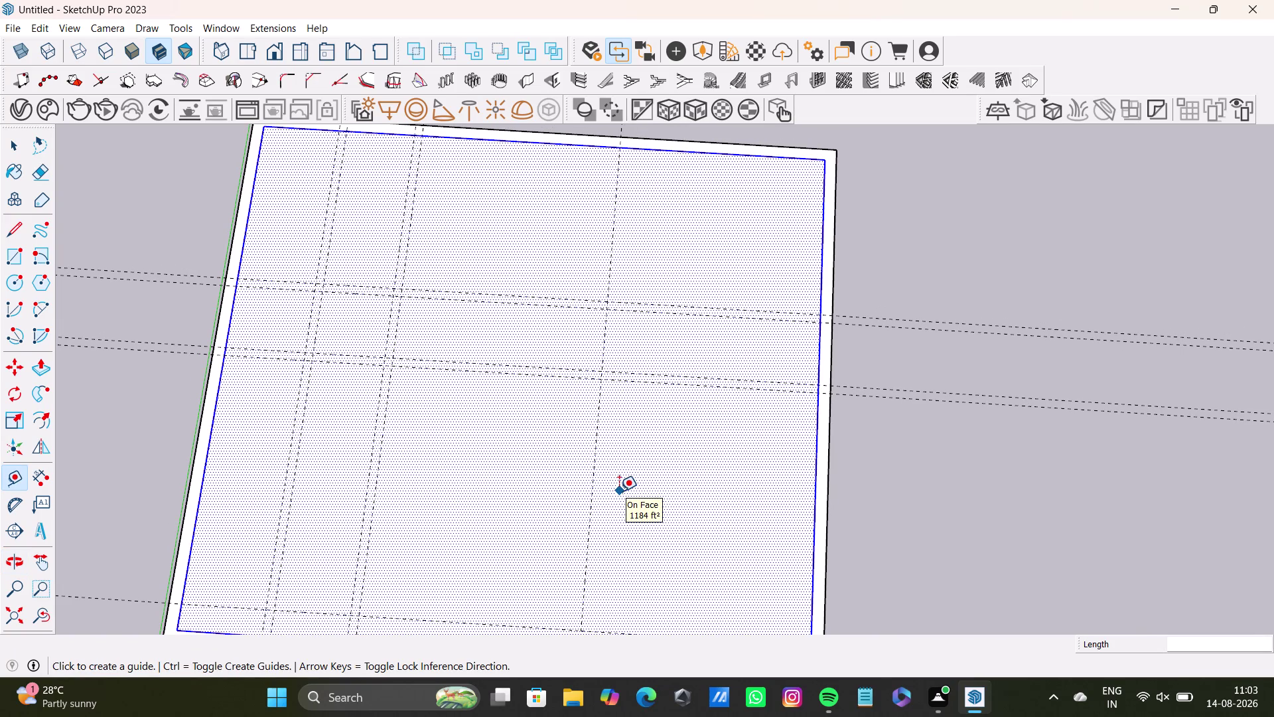
Place a new guide 9'6" from the existing vertical guide.
middle_drag(490, 412, 619, 464)
middle_drag(617, 479, 680, 443)
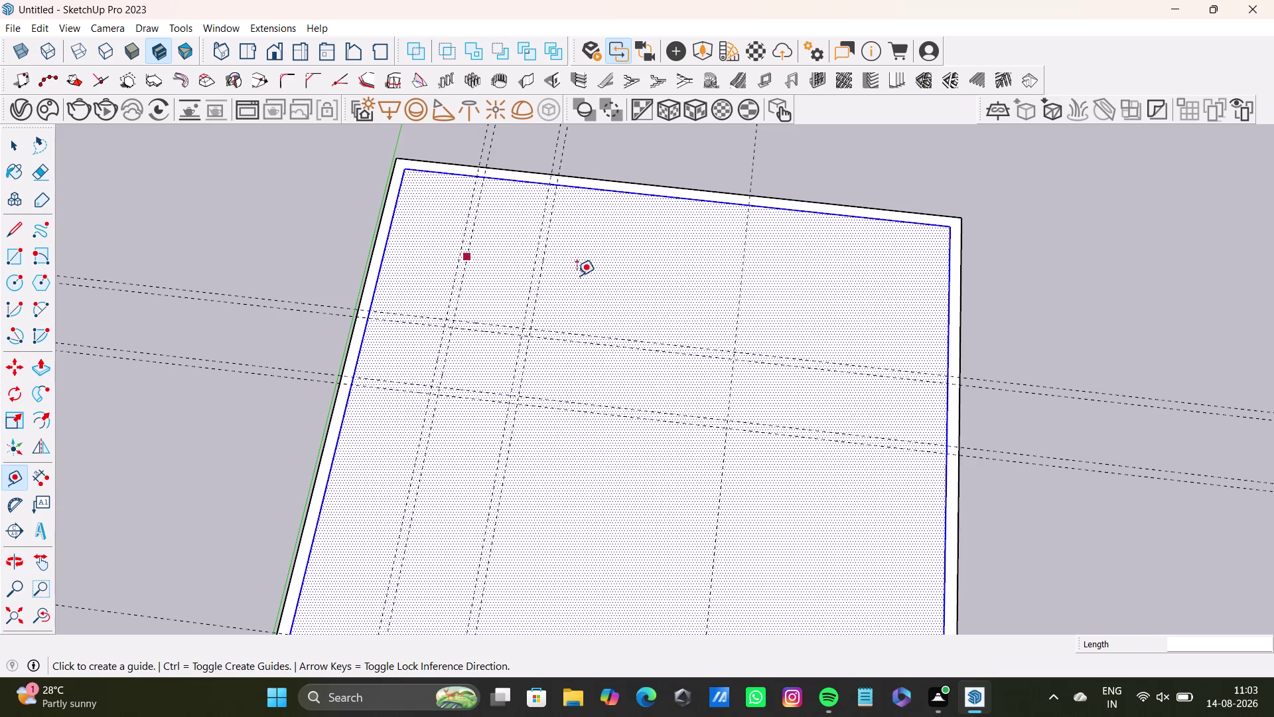
scroll(up, 3)
middle_drag(566, 374, 578, 358)
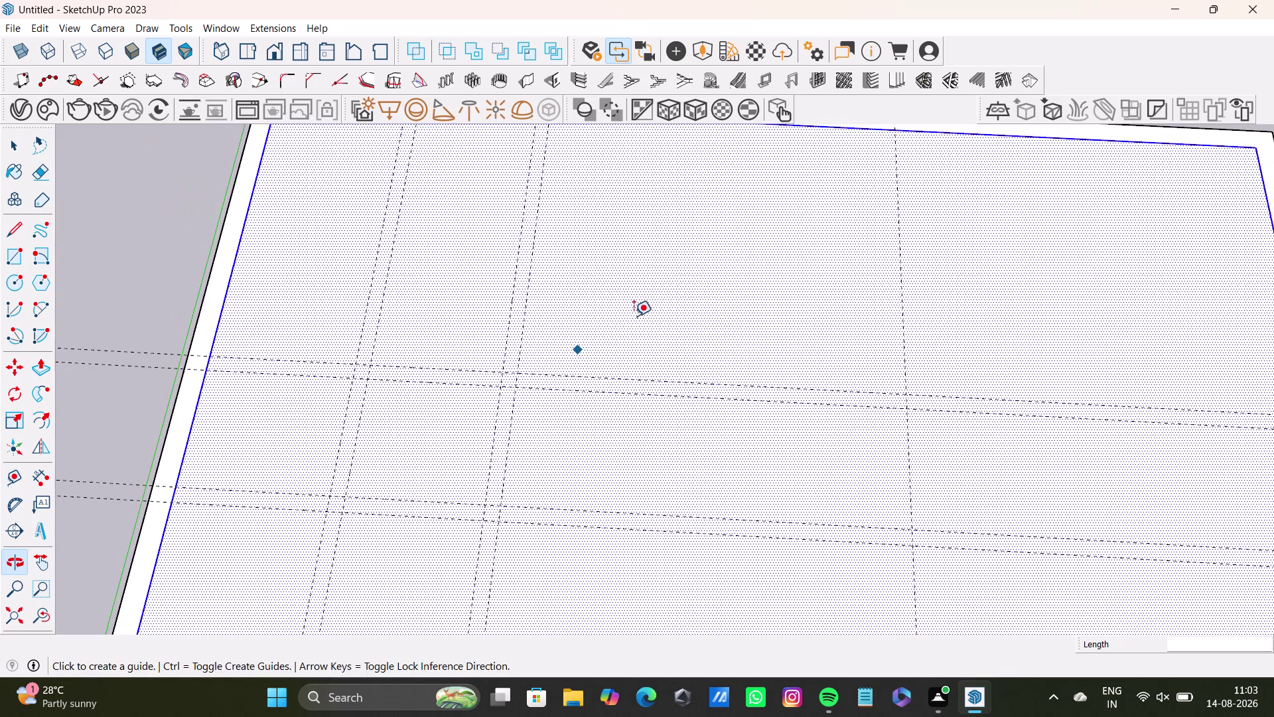
middle_drag(638, 314, 640, 400)
click(14, 479)
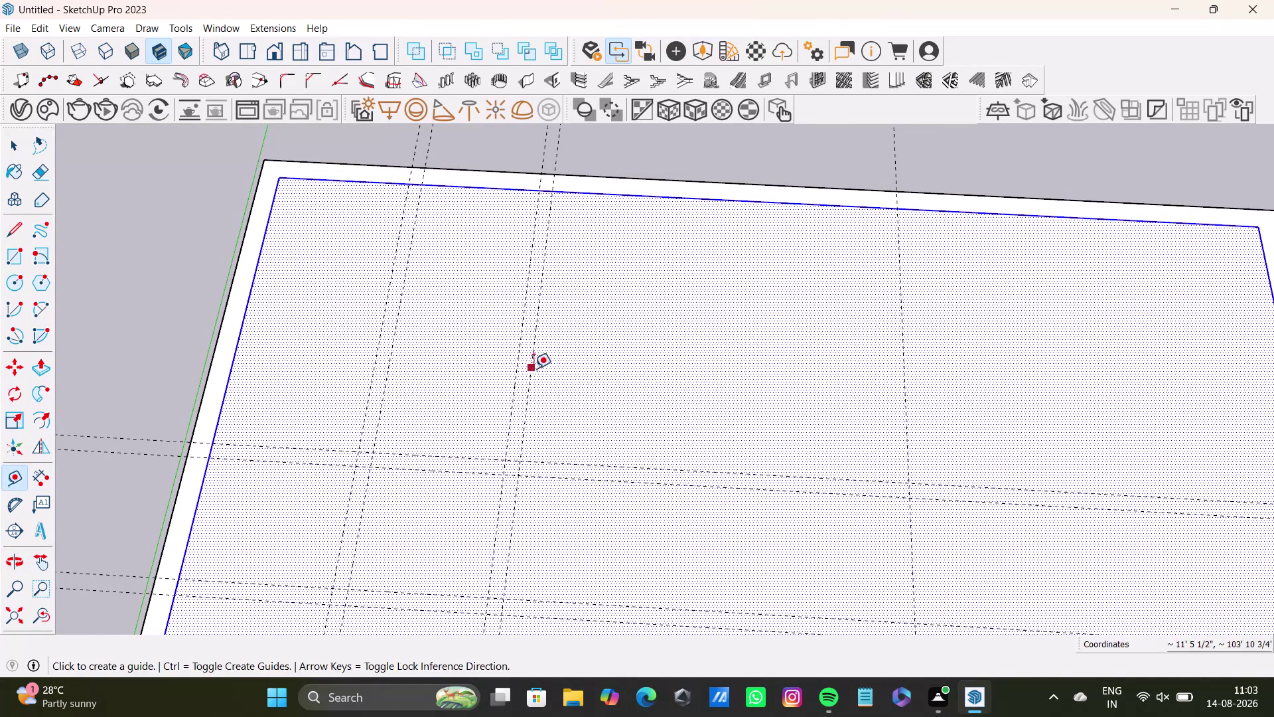
click(530, 371)
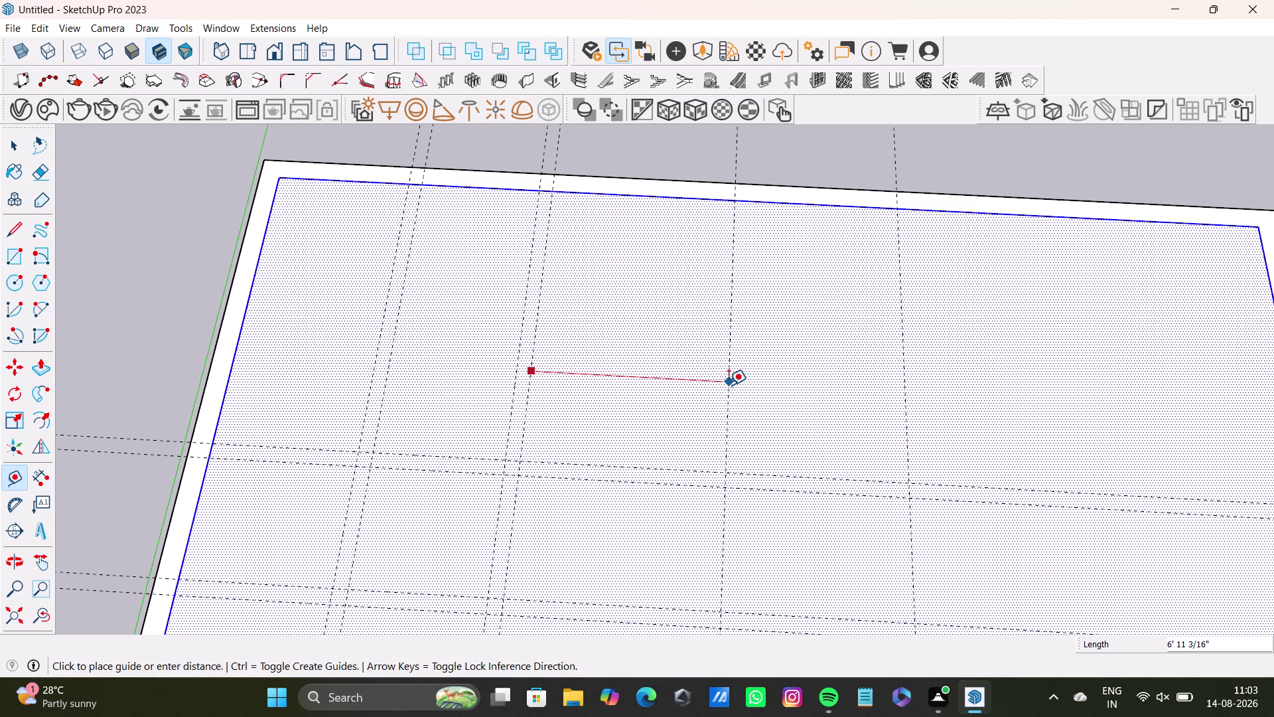
text(9'6)
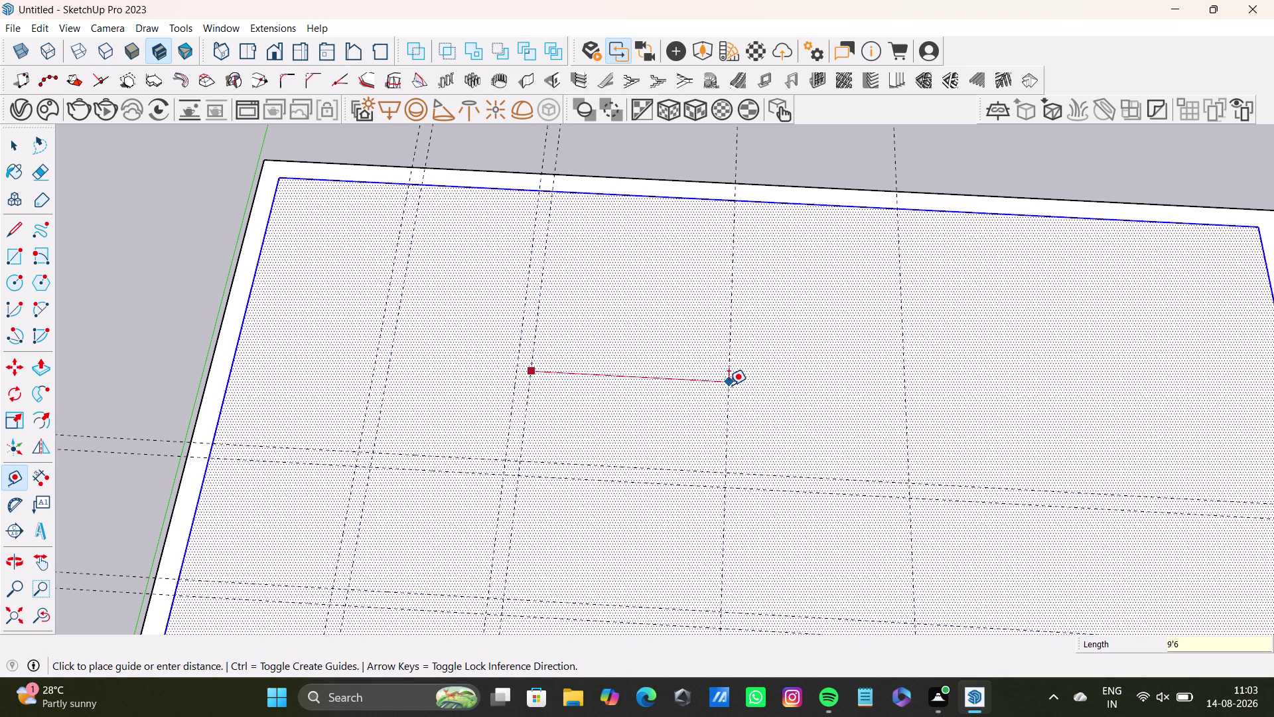
key(shift+quotedbl)
key(Return)
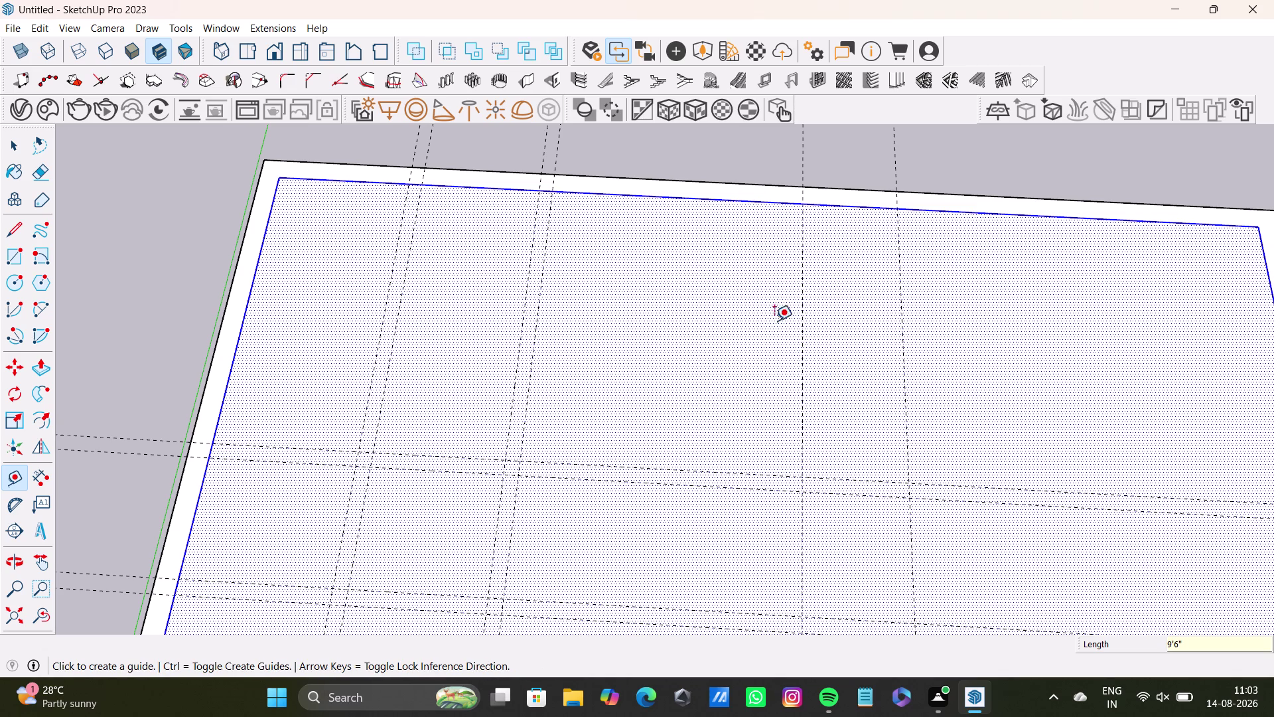
Place a guide 15' below the top inner border and begin another from it.
click(749, 199)
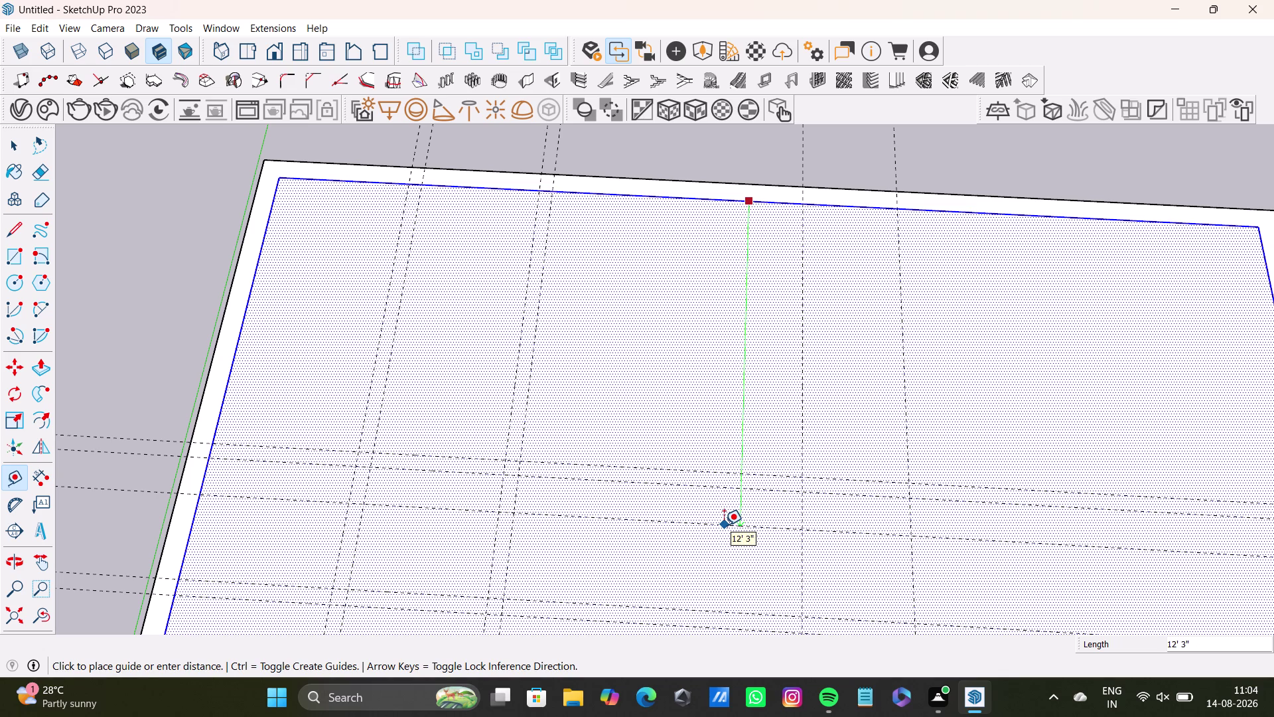
text(15)
key(apostrophe)
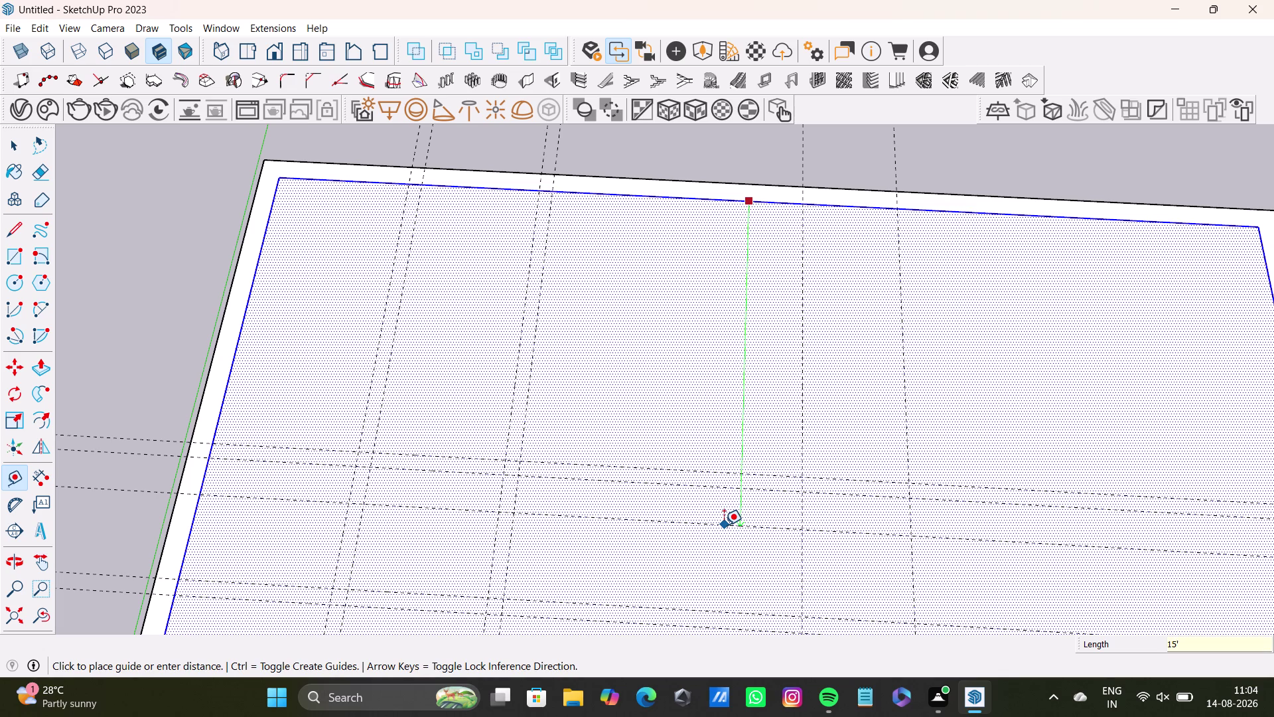
key(Return)
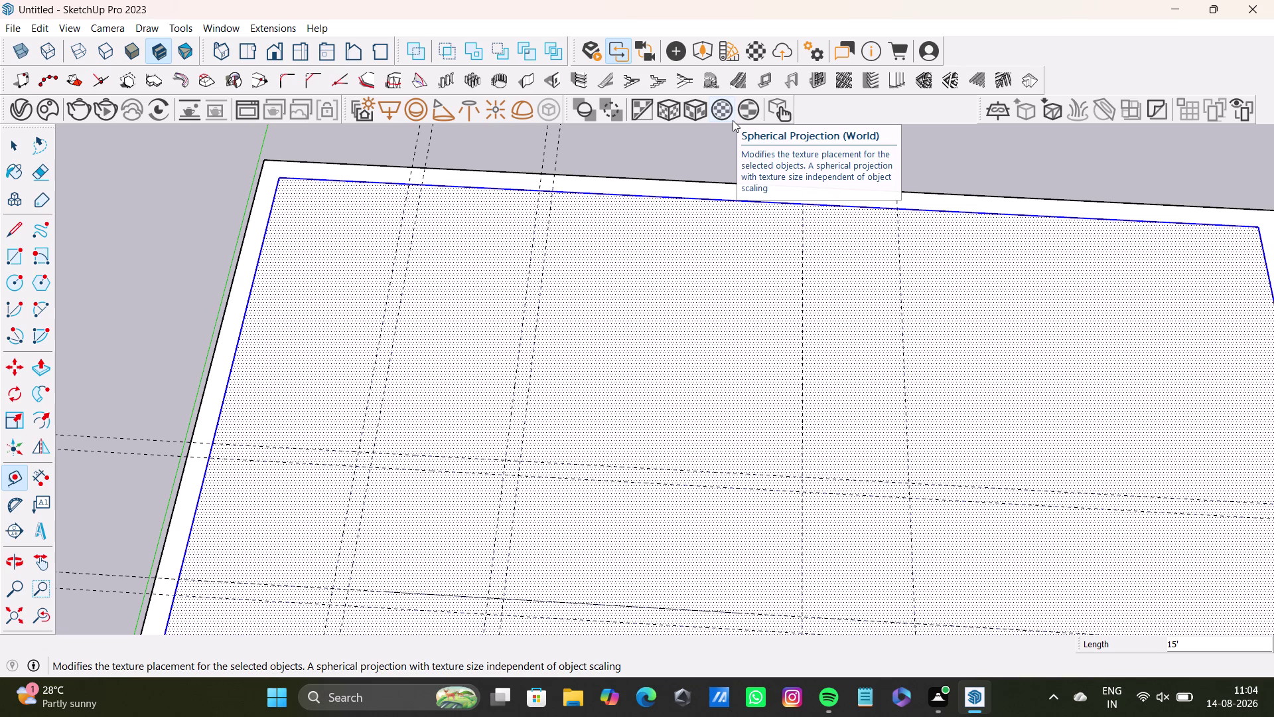
click(695, 197)
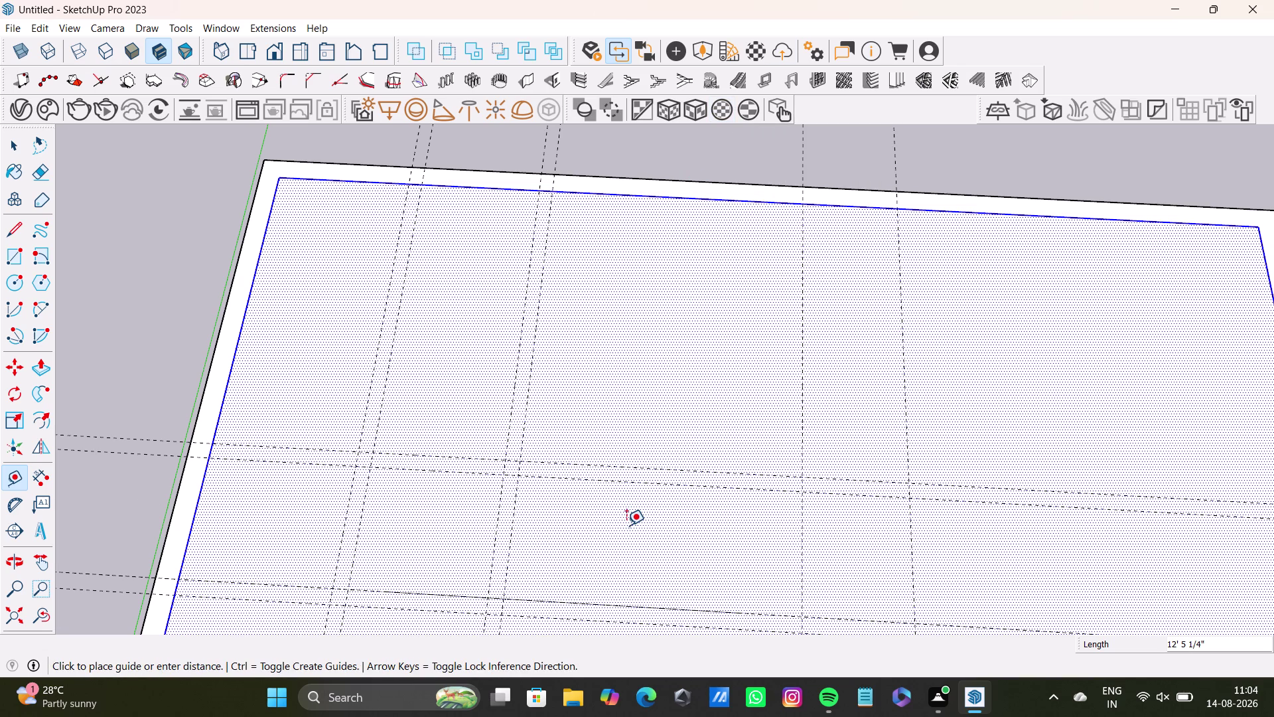
Enter 15' to place a guide below the top inner border.
text(1)
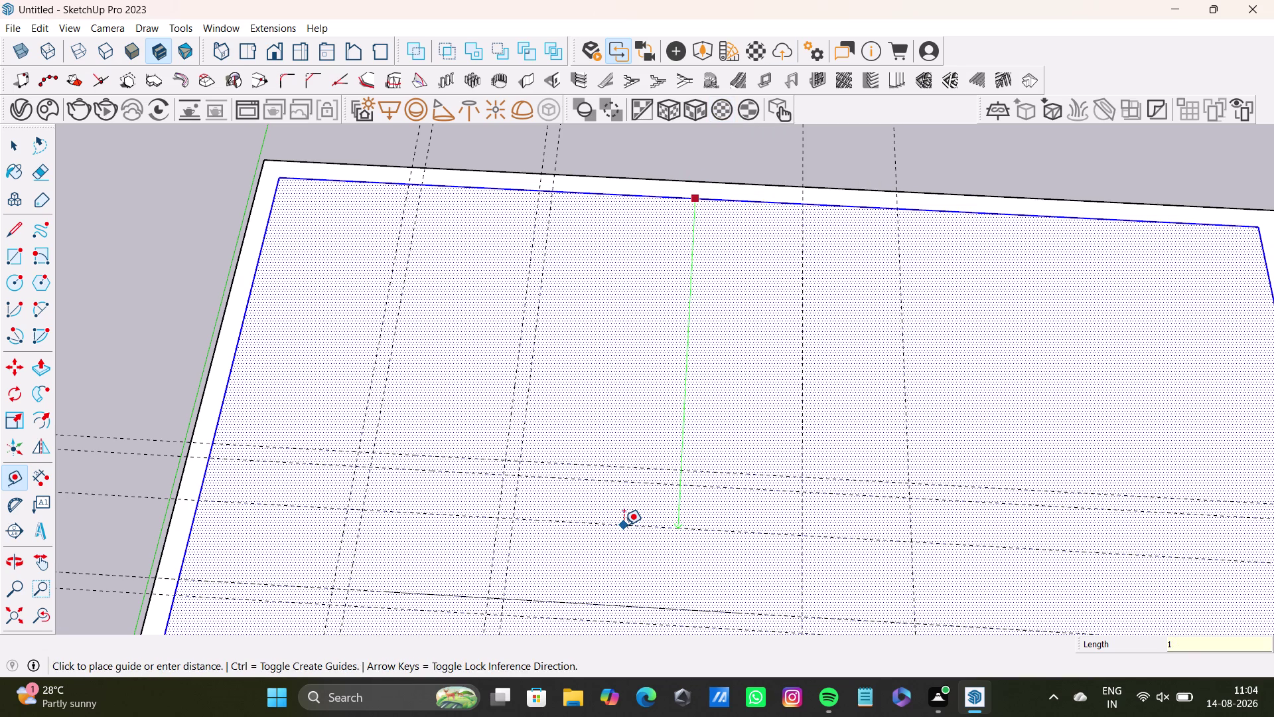
text(5)
key(apostrophe)
key(Return)
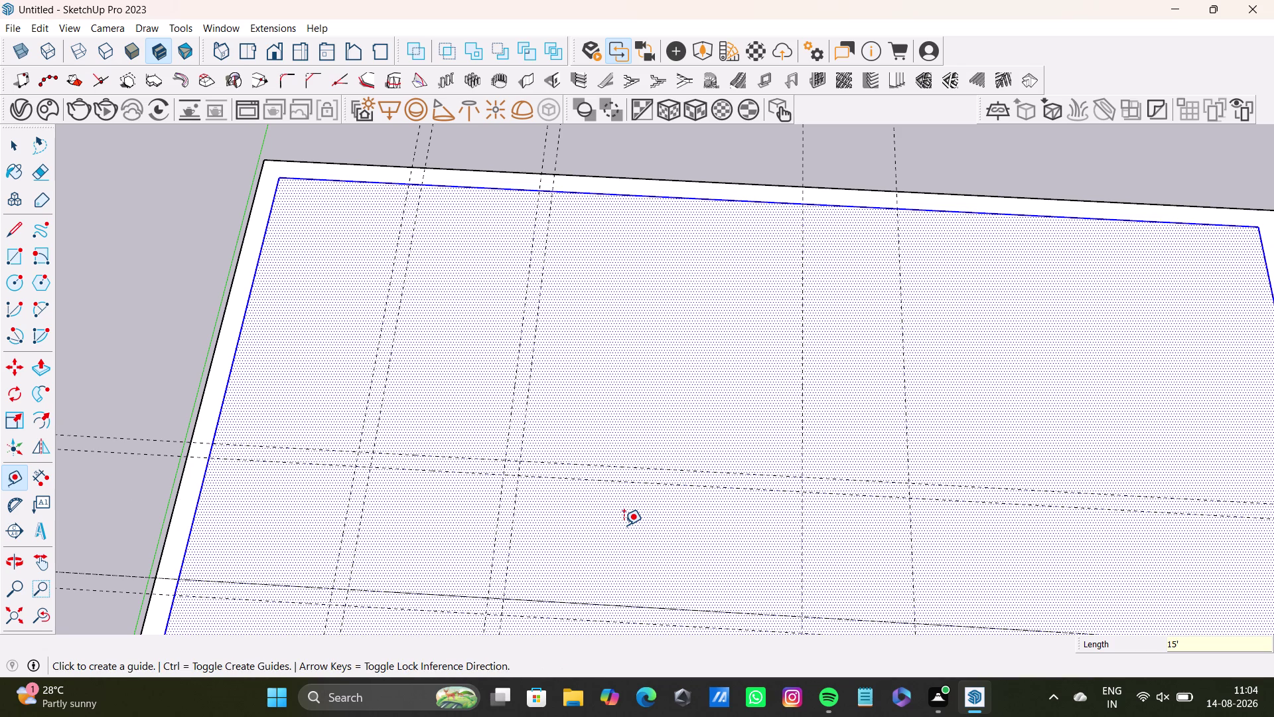
Undo a stray click and place another guide 15' from the top border.
click(703, 200)
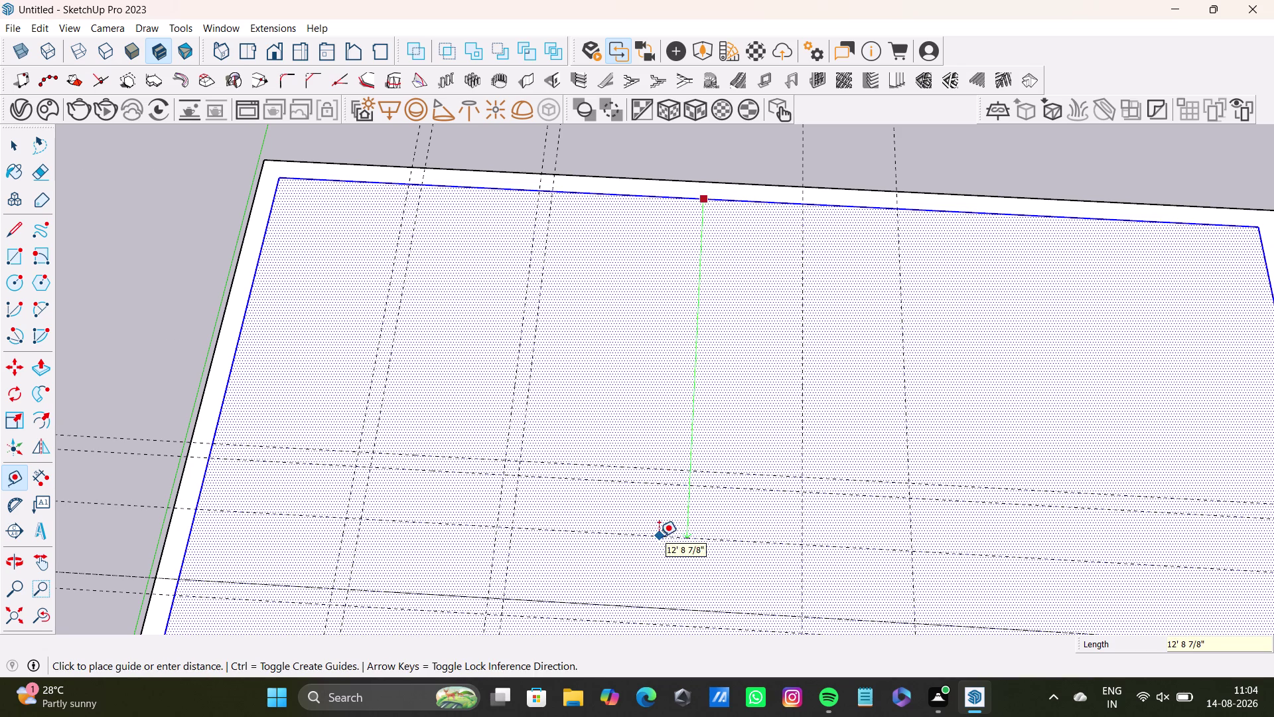
click(659, 536)
key(ctrl+z)
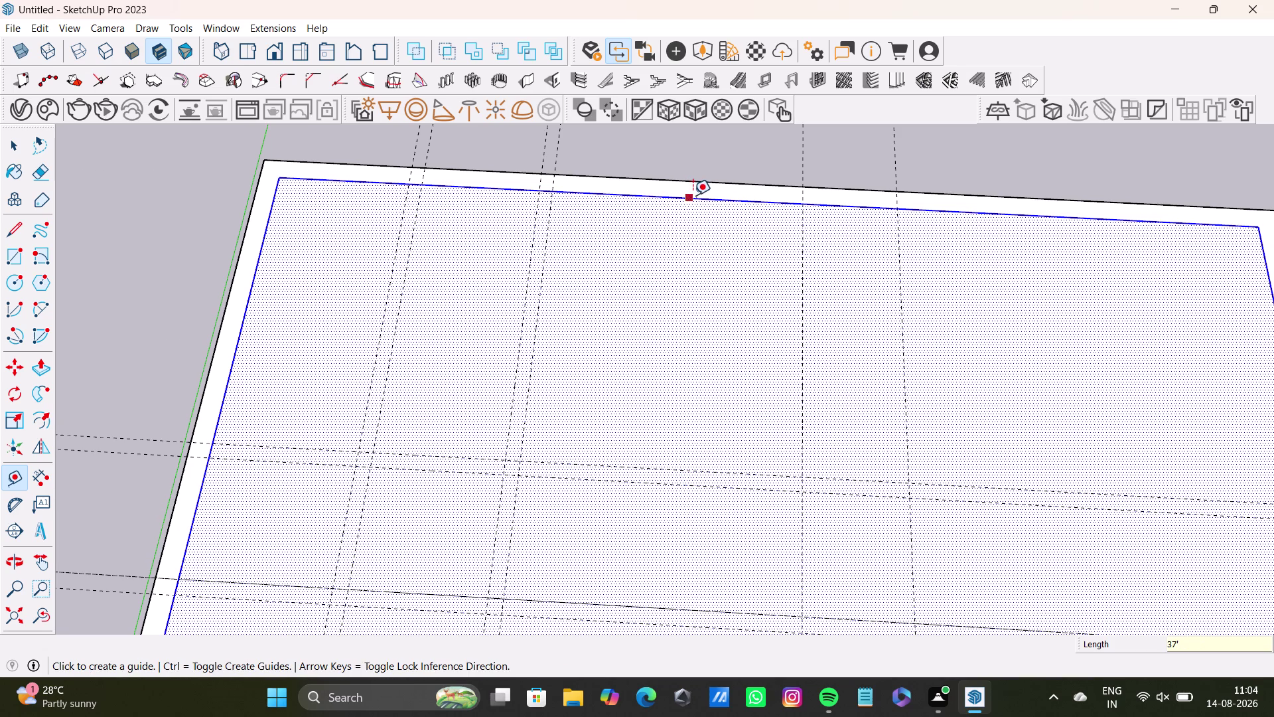
click(697, 195)
key(Left)
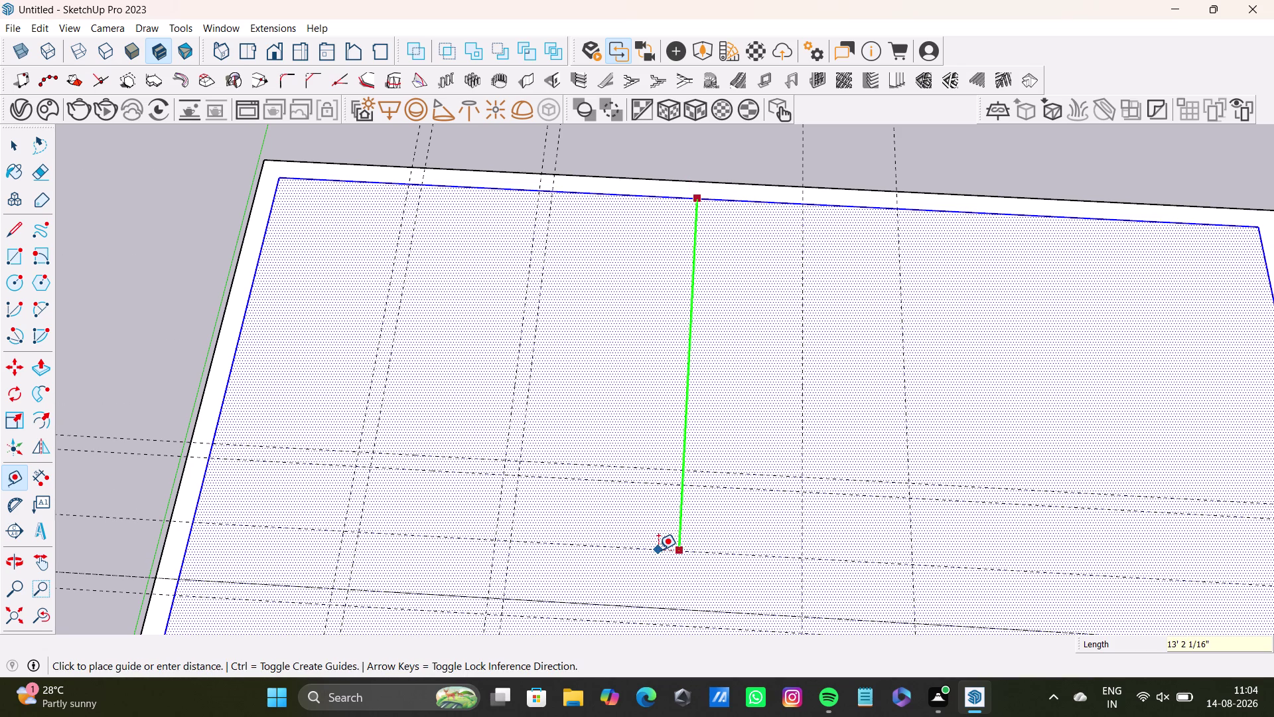
text(15)
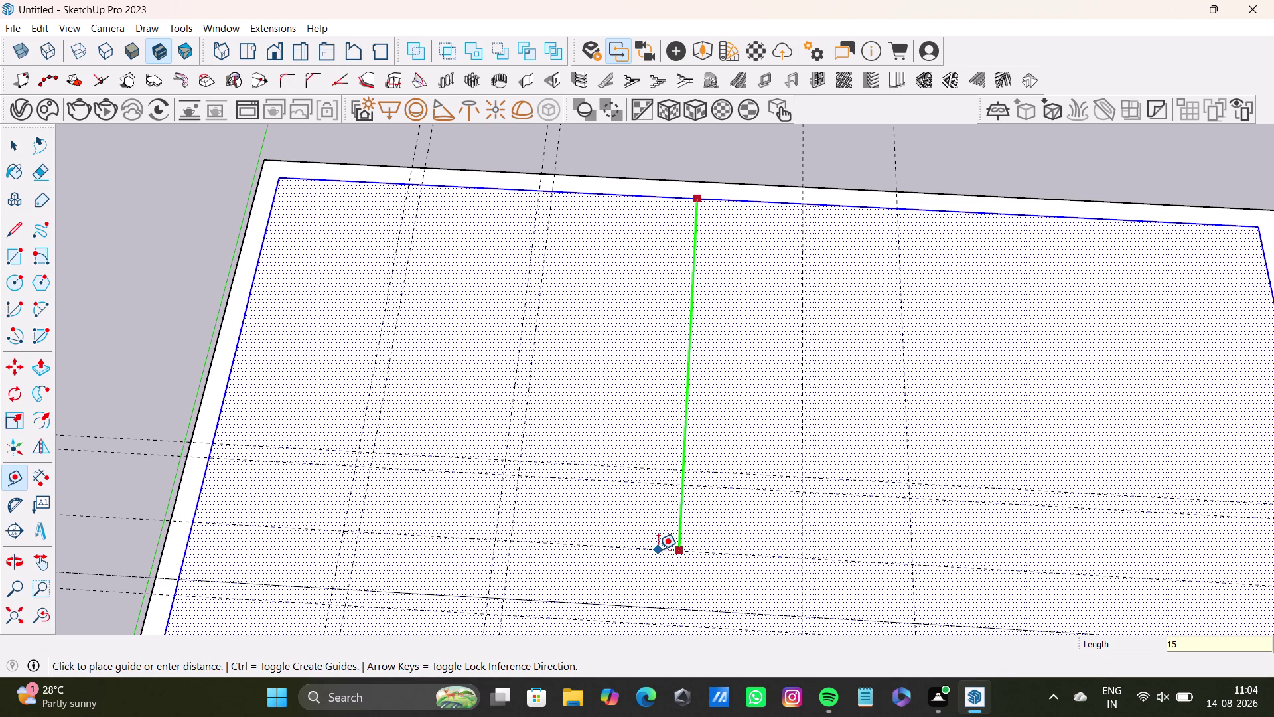
key(apostrophe)
key(Return)
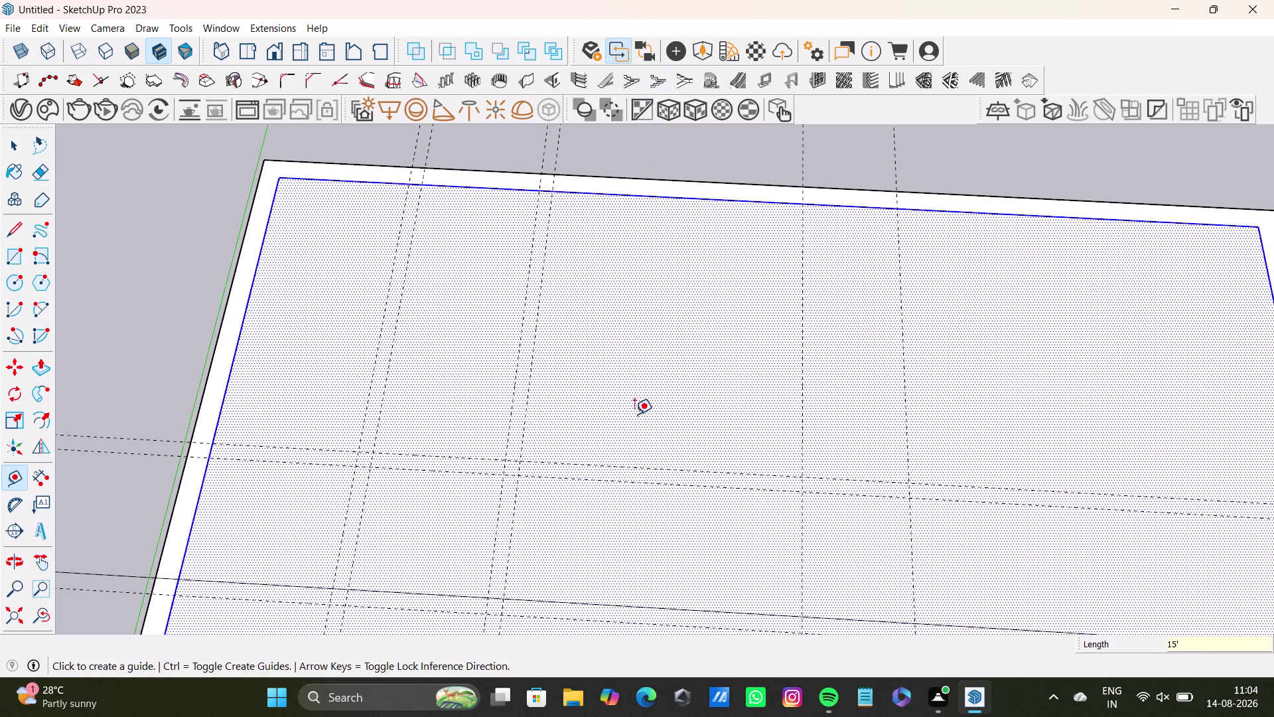
Orbit to see the whole slab and end a further guide measurement.
scroll(down, 3)
middle_drag(661, 468, 683, 496)
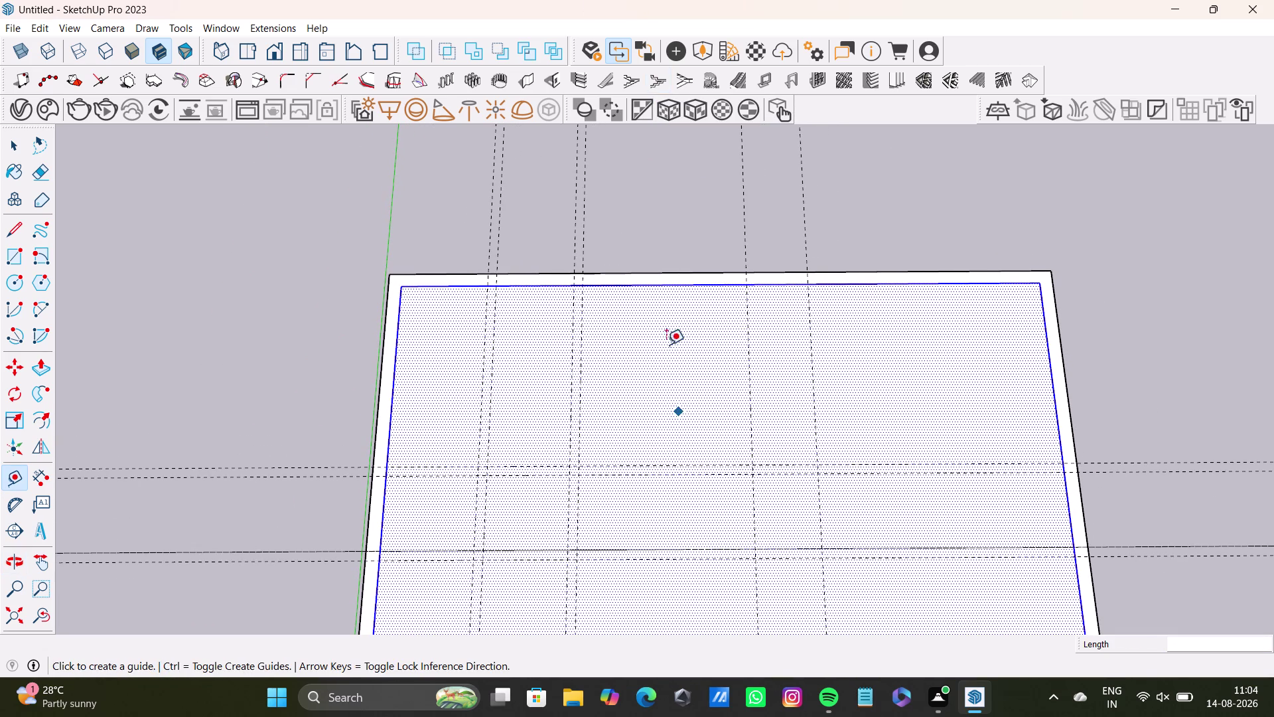
click(684, 283)
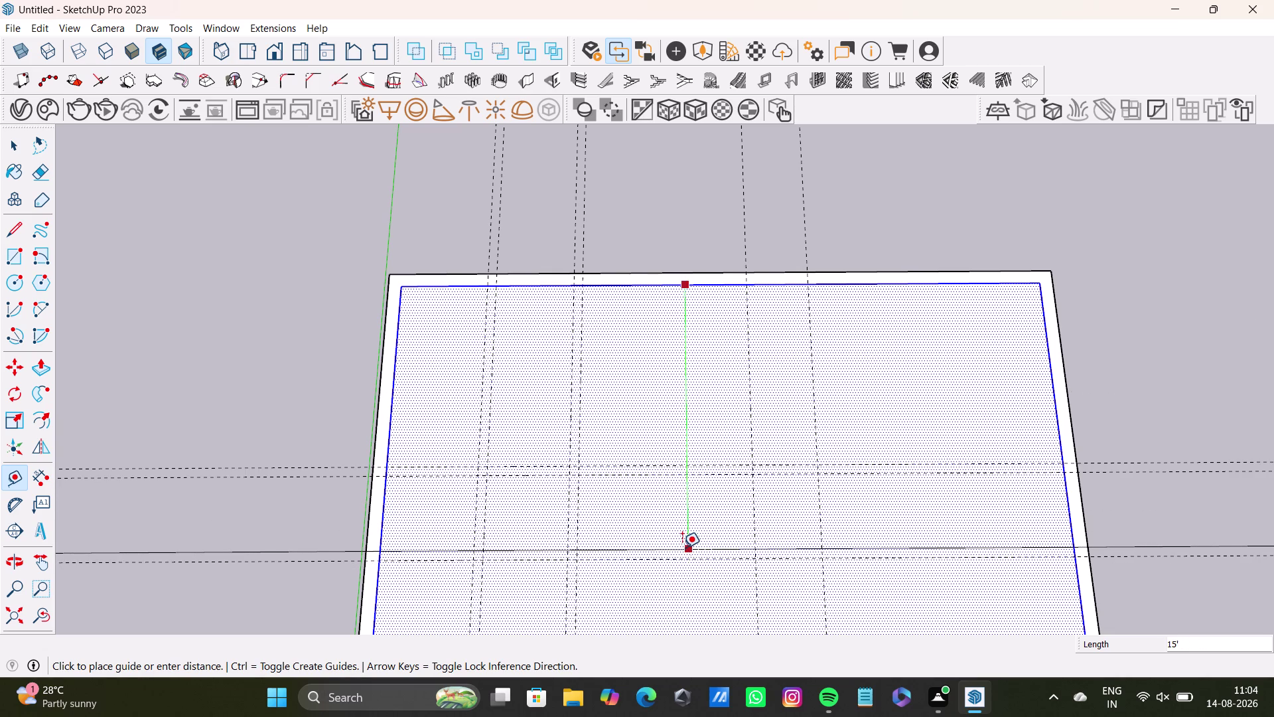
key(space)
Place a guide 6" beside an existing vertical guide after cancelling a first attempt.
middle_drag(735, 443, 726, 496)
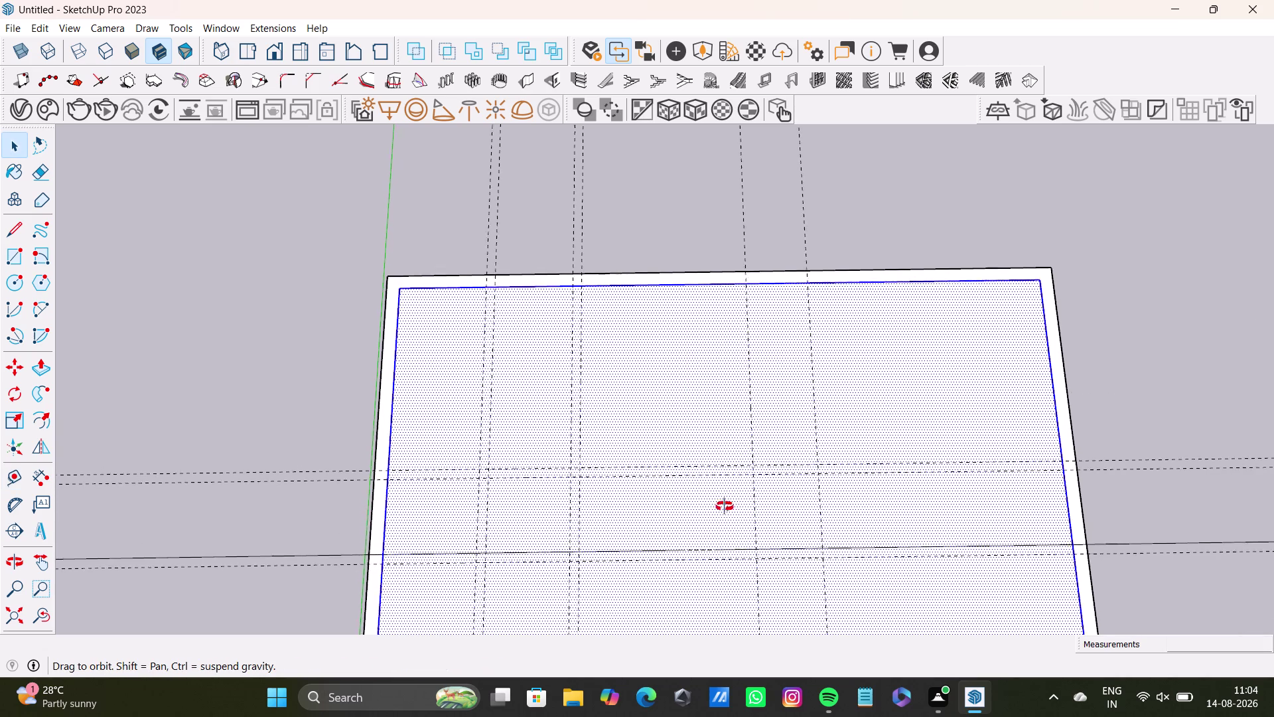
middle_drag(726, 495, 739, 377)
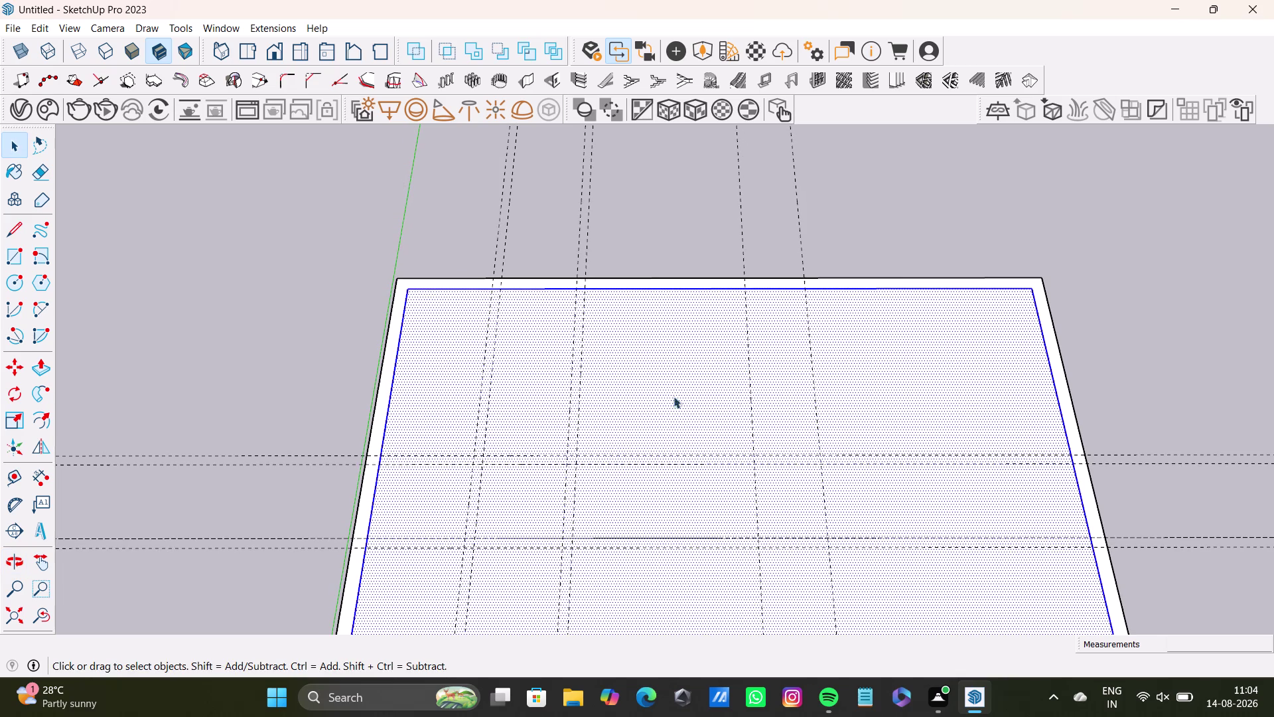
click(6, 479)
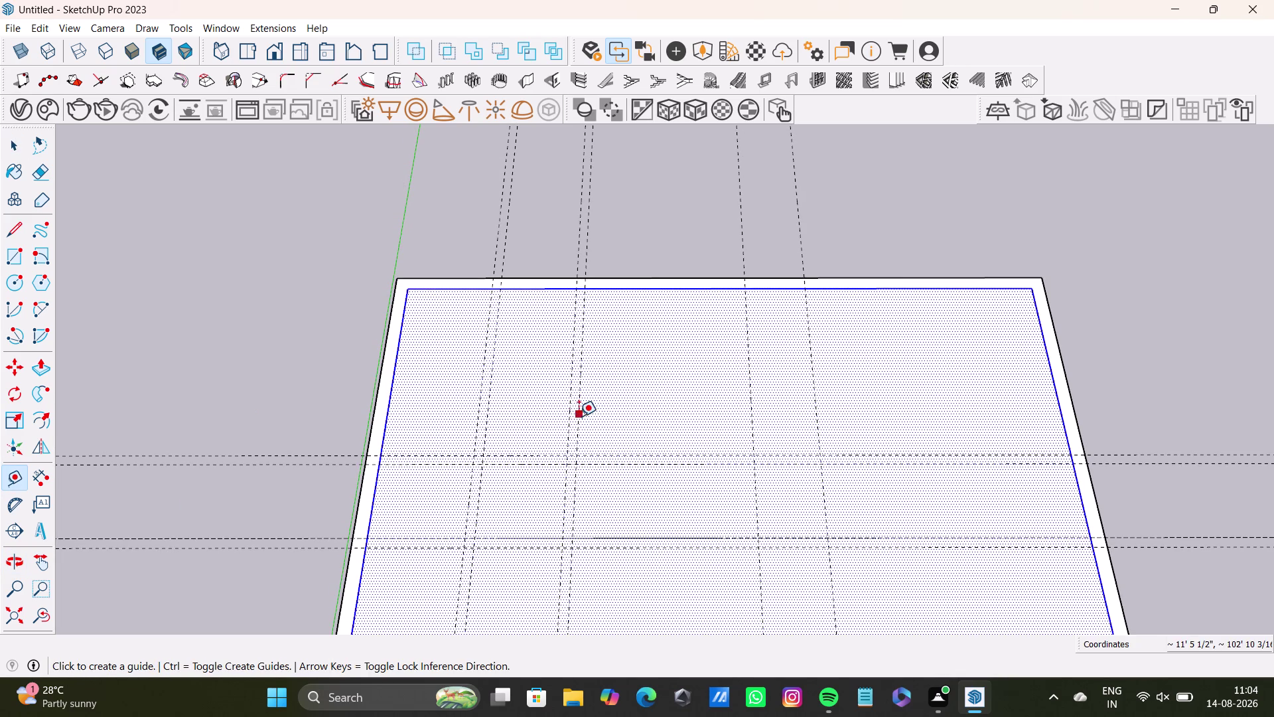
click(579, 416)
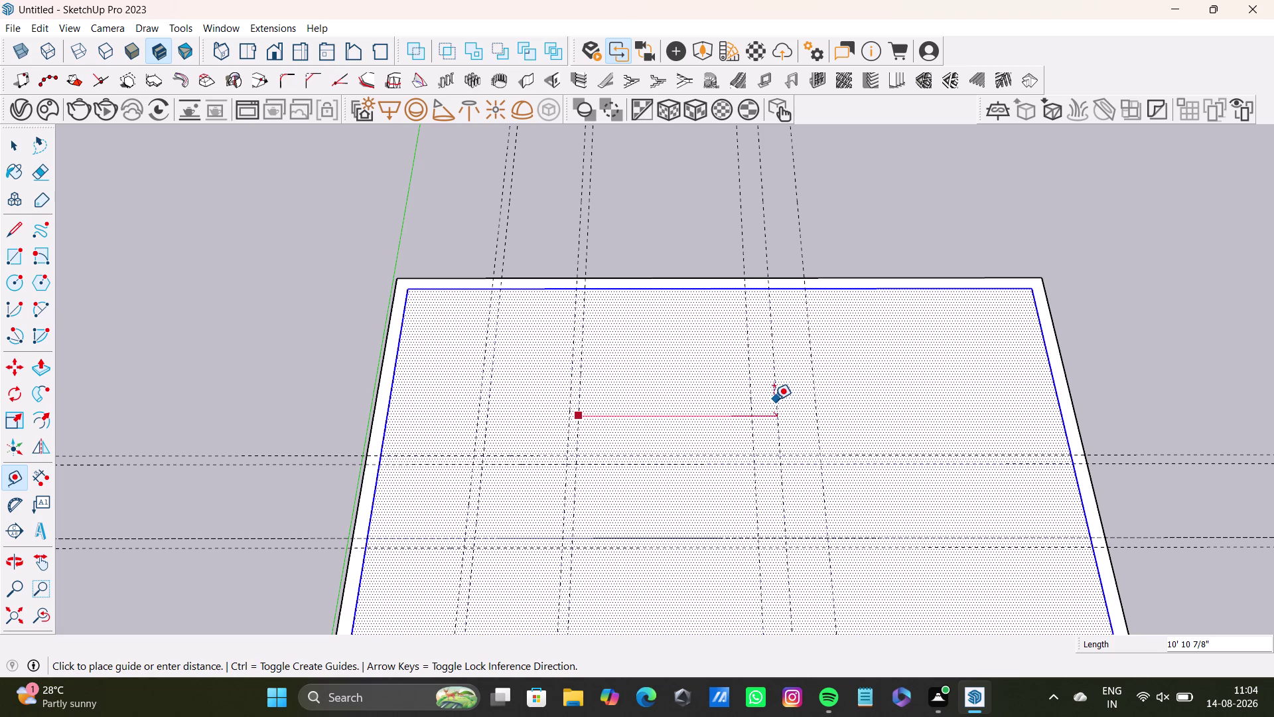
key(space)
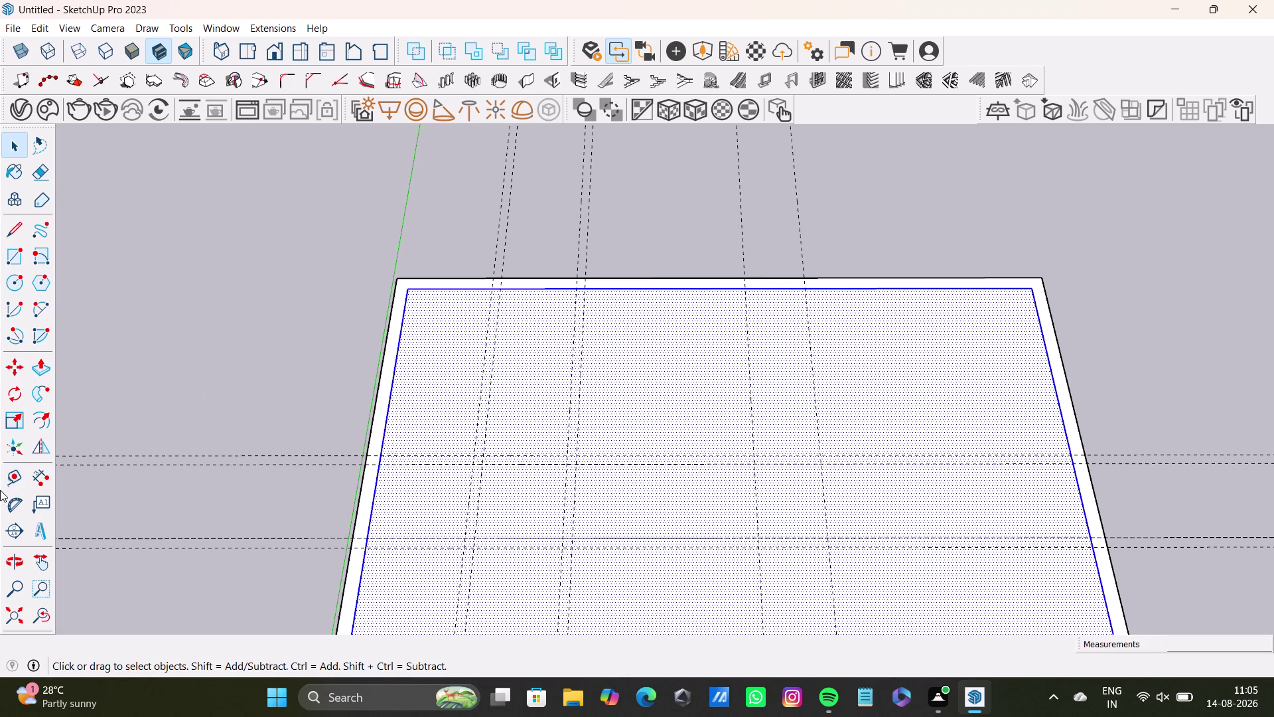
click(6, 471)
scroll(up, 3)
click(740, 429)
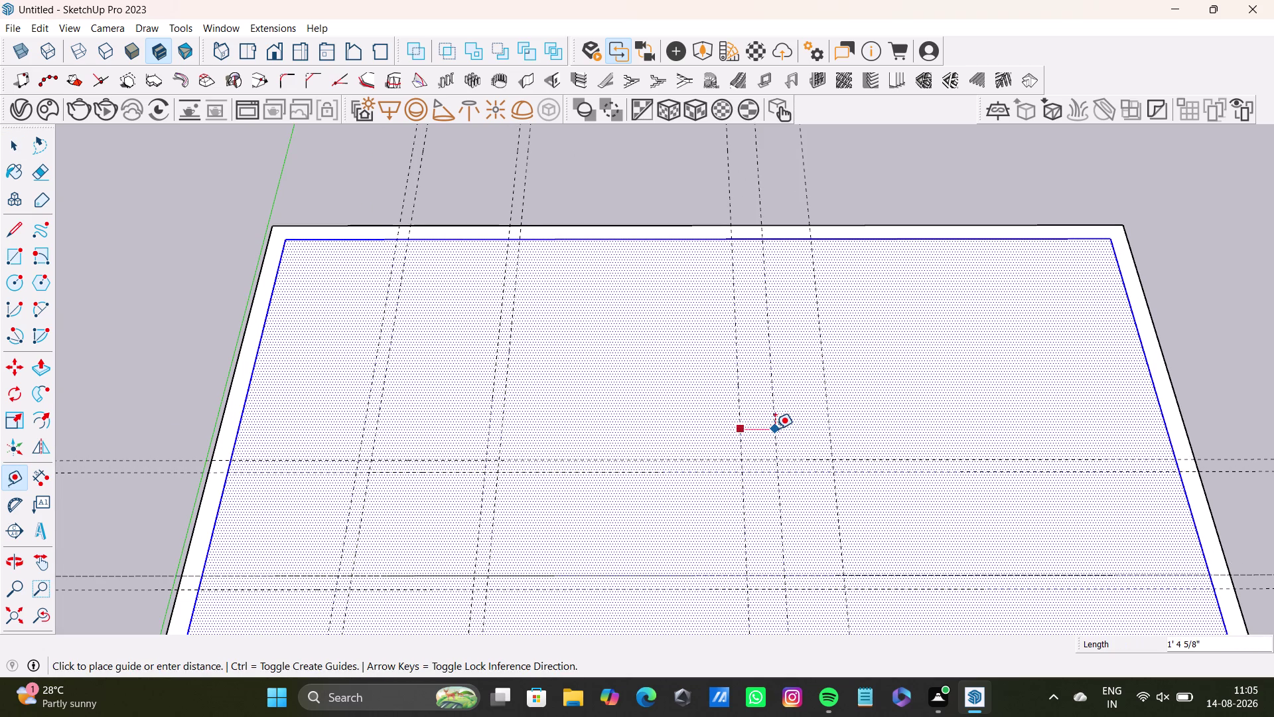
key(6)
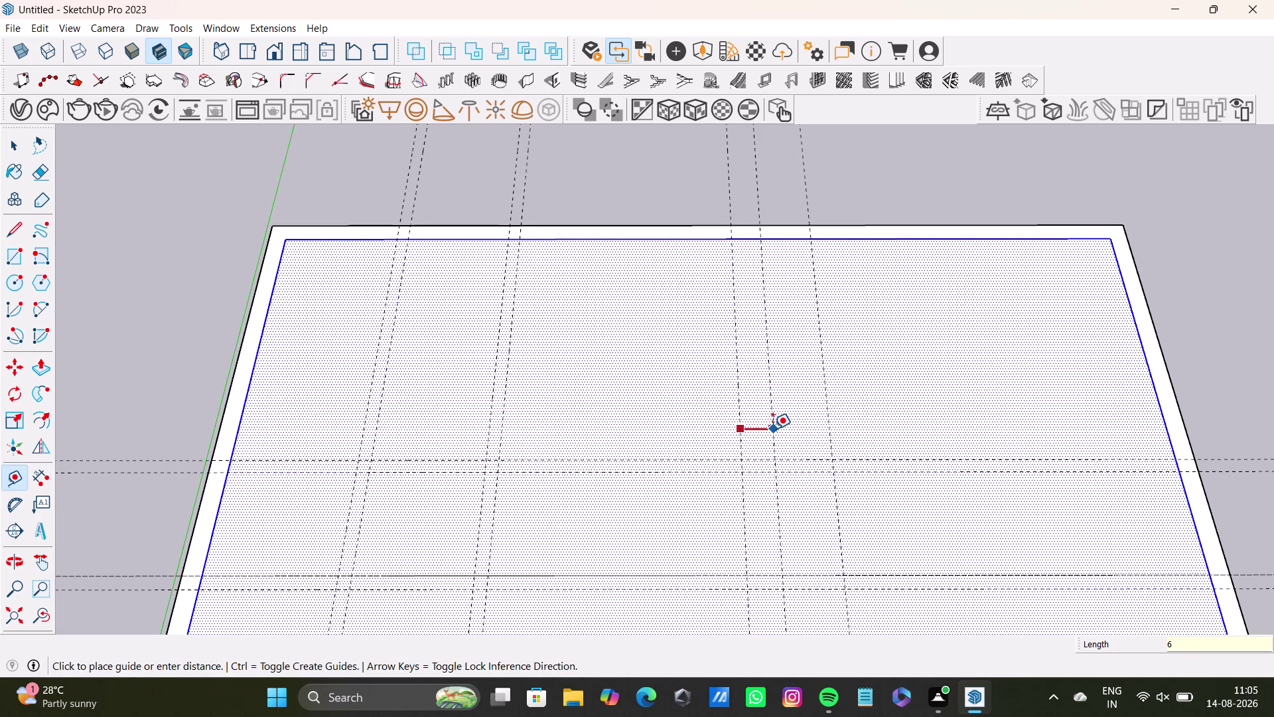
key(shift+quotedbl)
key(Return)
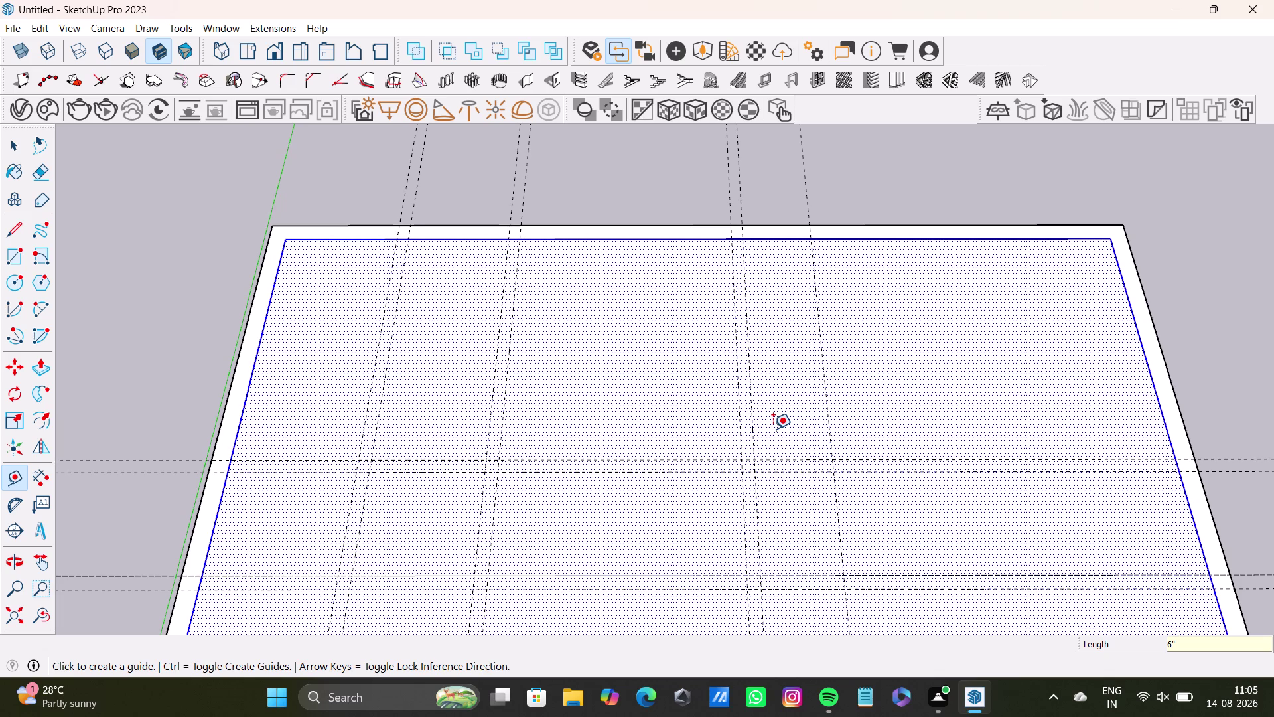
Orbit and zoom the slab into a working view.
middle_drag(793, 469, 792, 579)
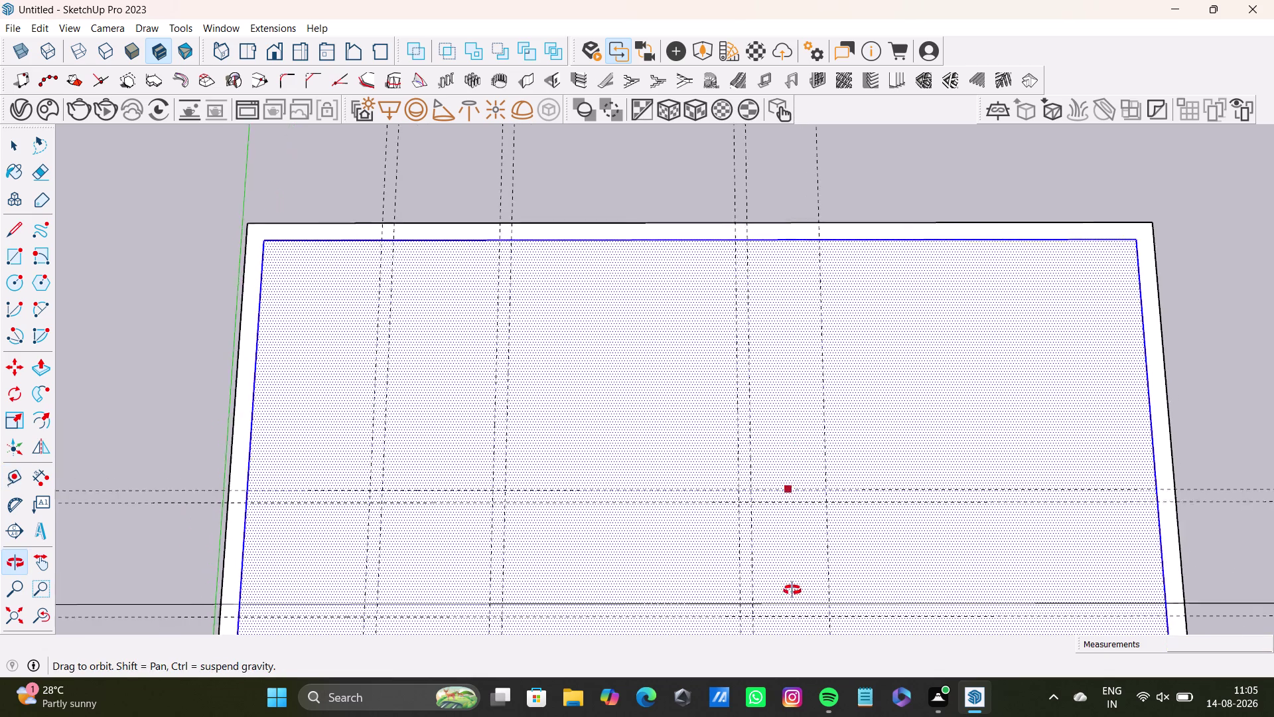
middle_drag(792, 580, 793, 594)
middle_drag(792, 584, 748, 514)
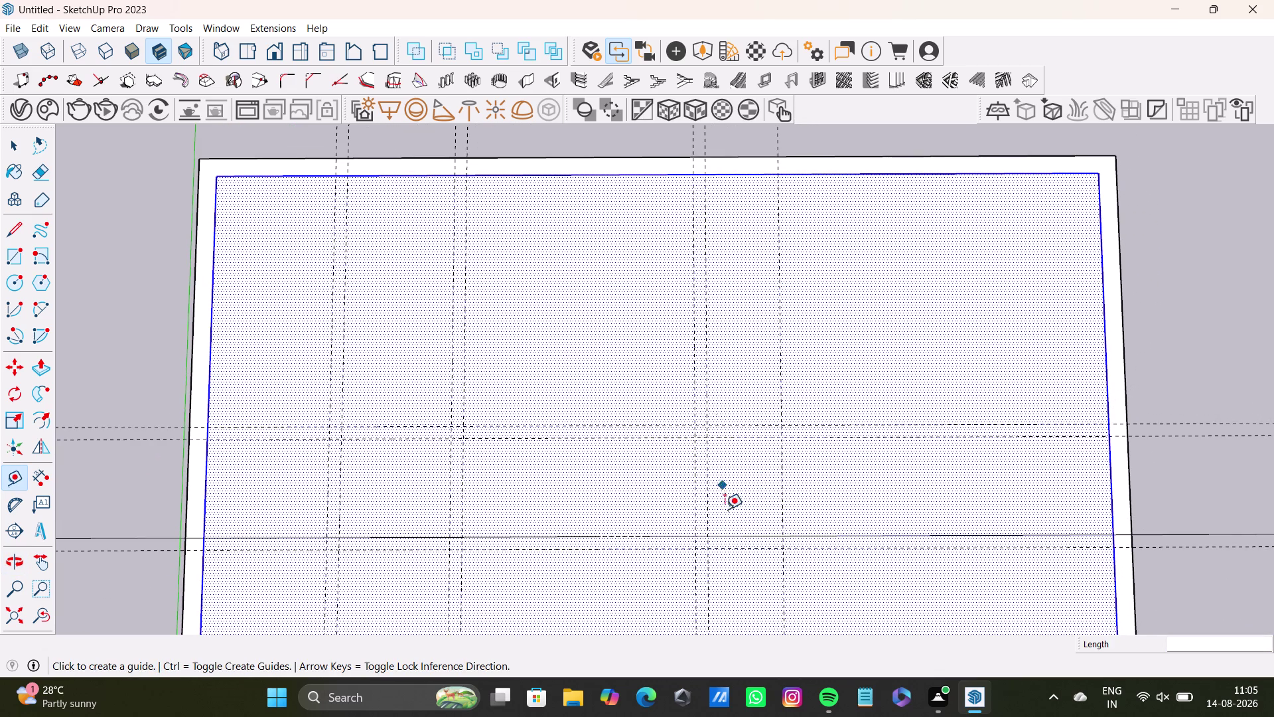
scroll(down, 3)
scroll(down, 3)
scroll(down, 3)
middle_drag(722, 543, 734, 421)
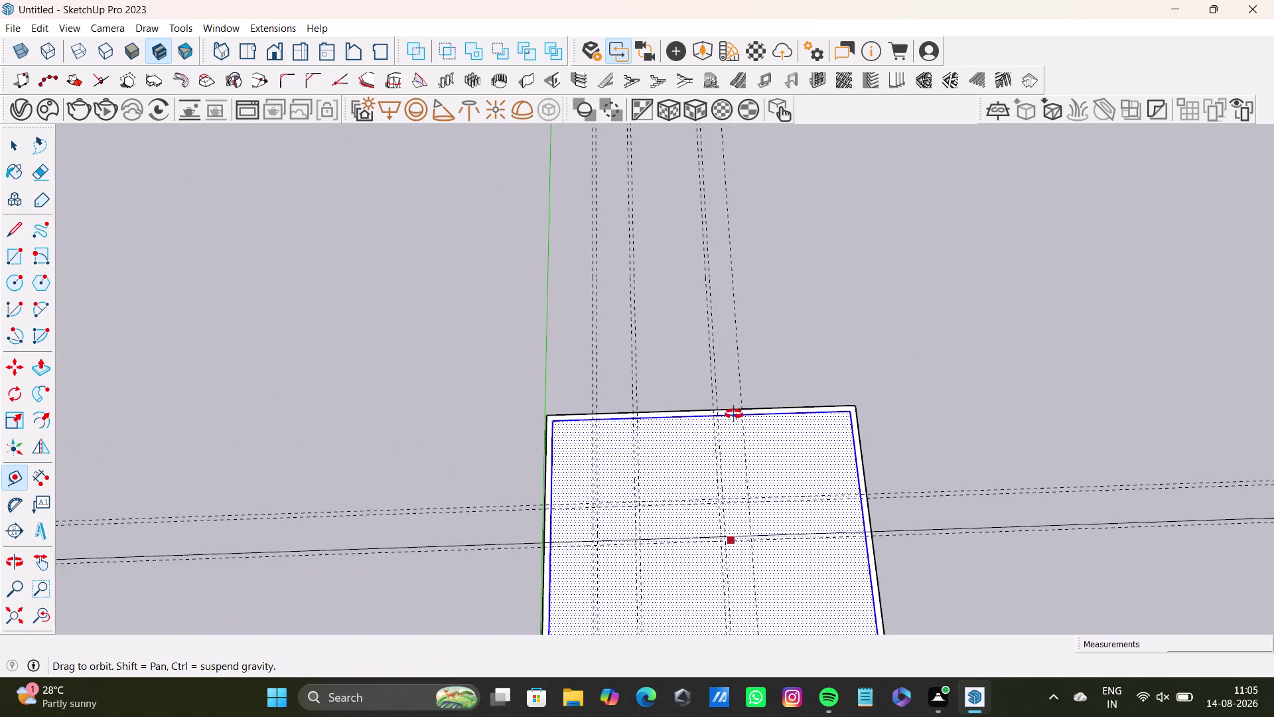
middle_drag(734, 422, 737, 357)
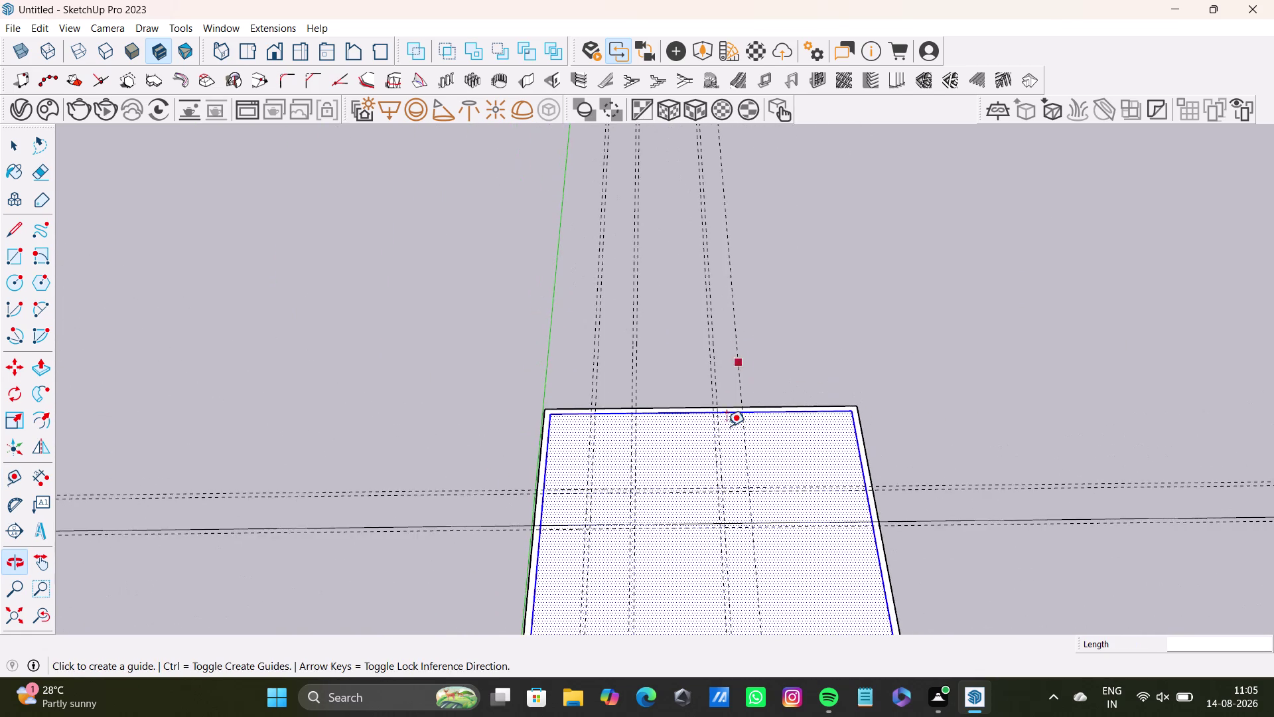
scroll(up, 3)
middle_drag(725, 448, 721, 475)
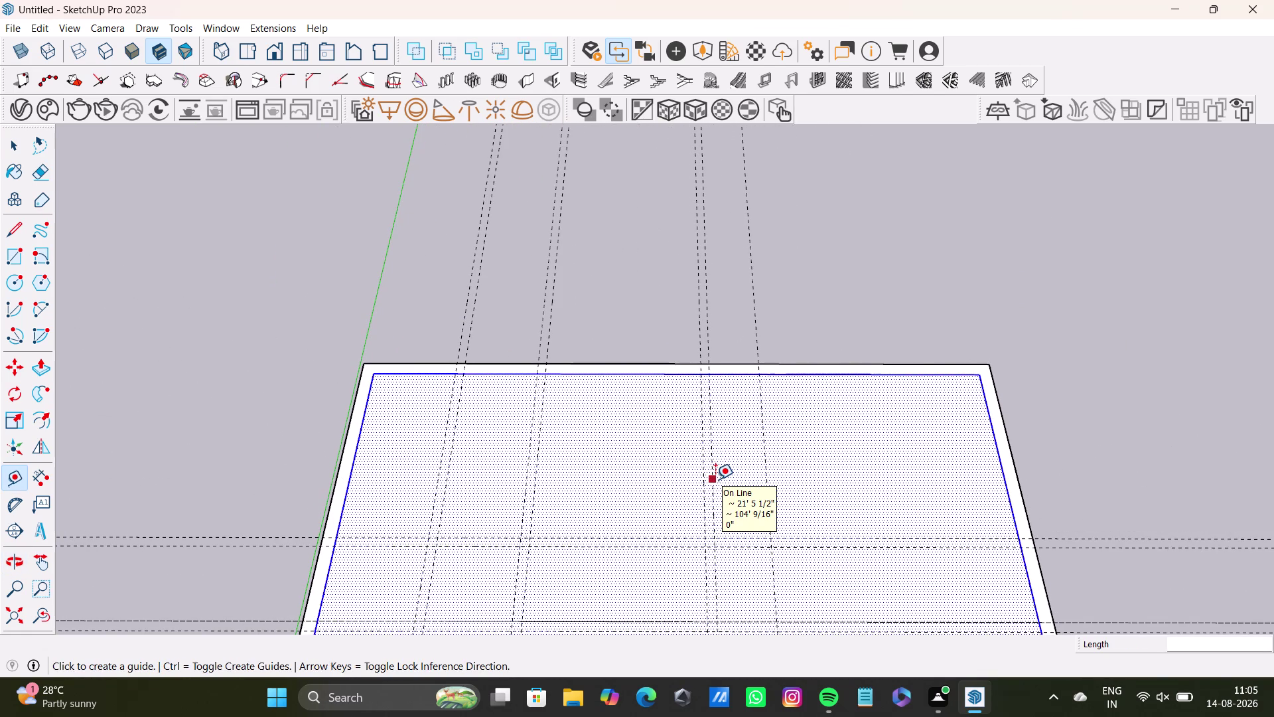
scroll(up, 3)
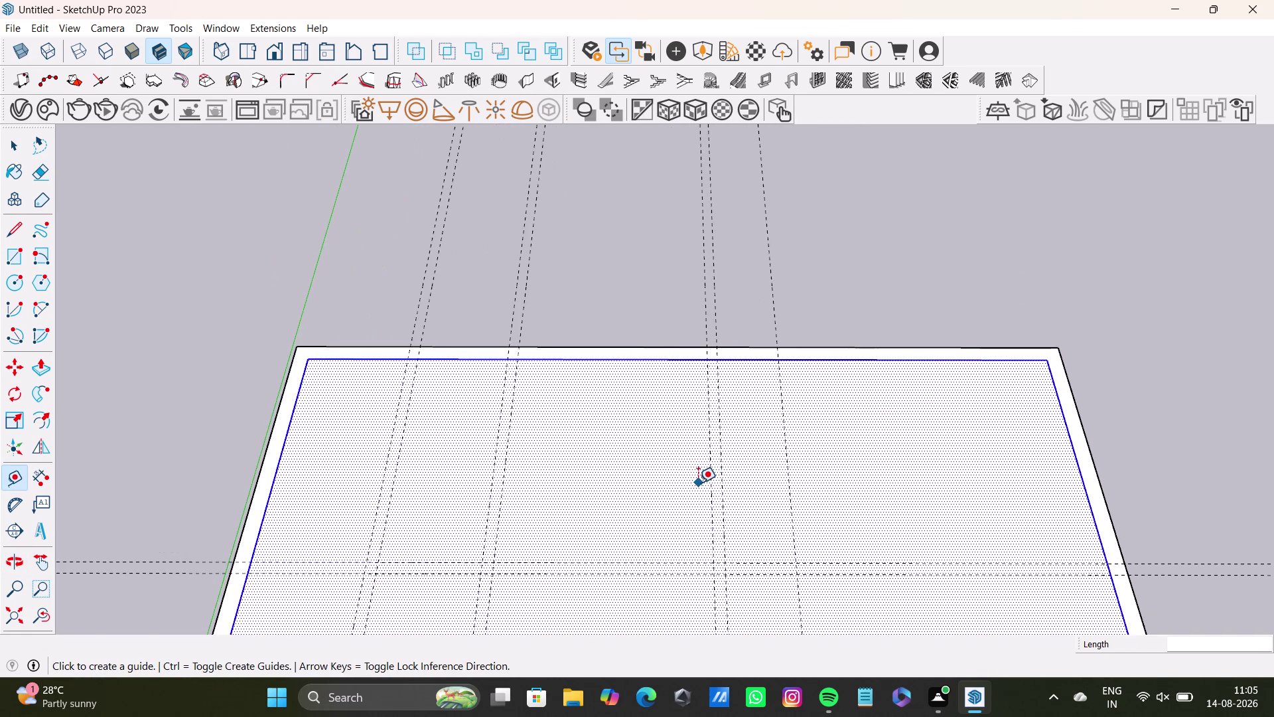
scroll(down, 3)
middle_drag(698, 484, 698, 410)
middle_drag(700, 430, 711, 436)
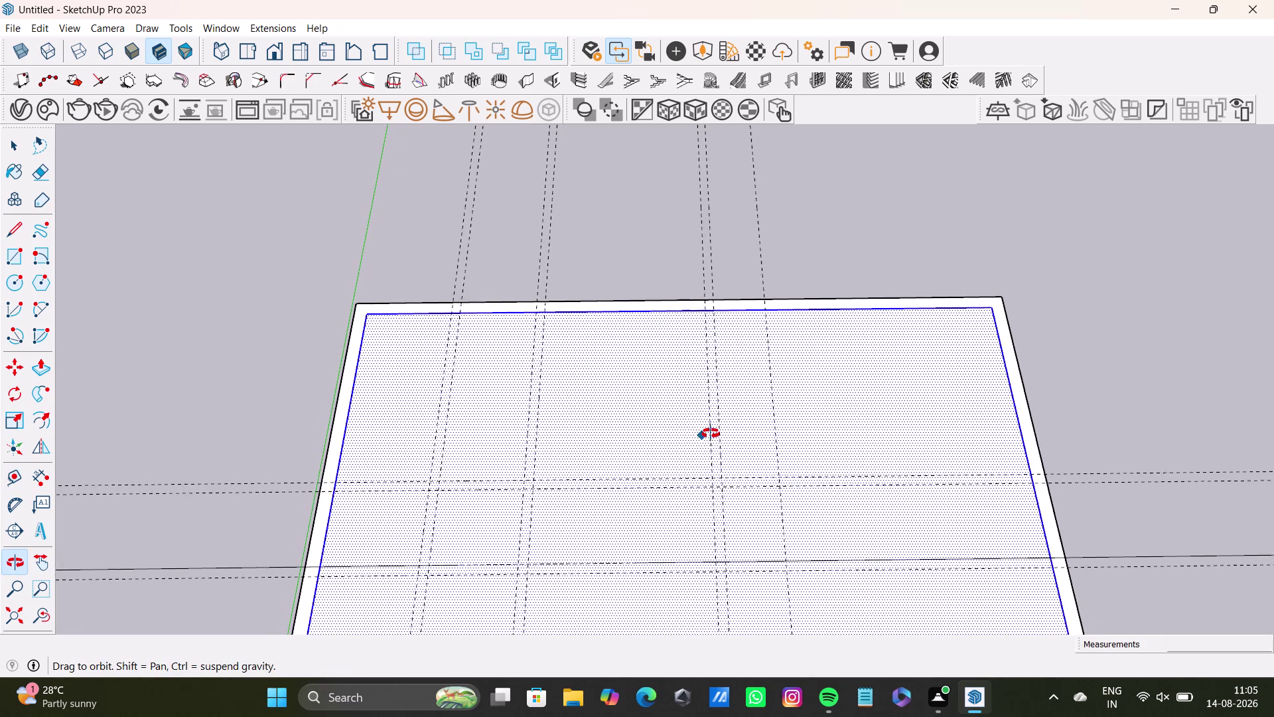
middle_drag(711, 436, 710, 438)
click(719, 429)
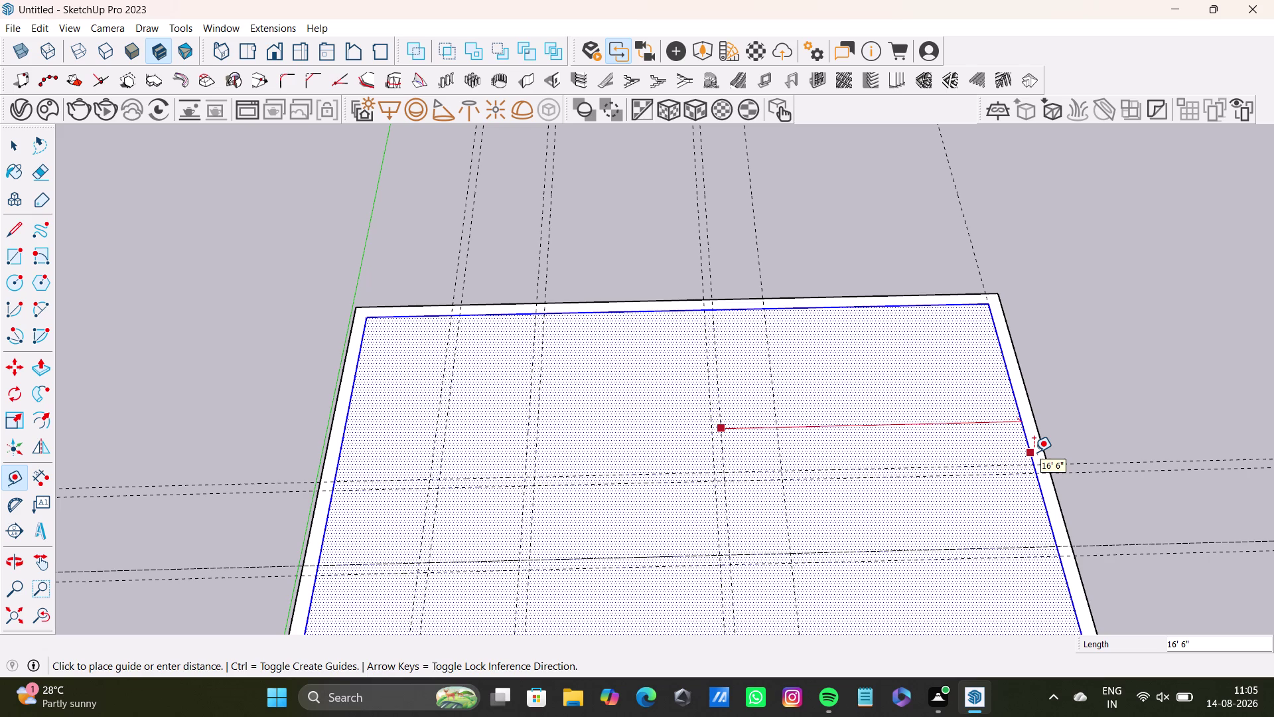
Pull guides out to the right inner border and down from the top border.
click(1034, 452)
click(878, 302)
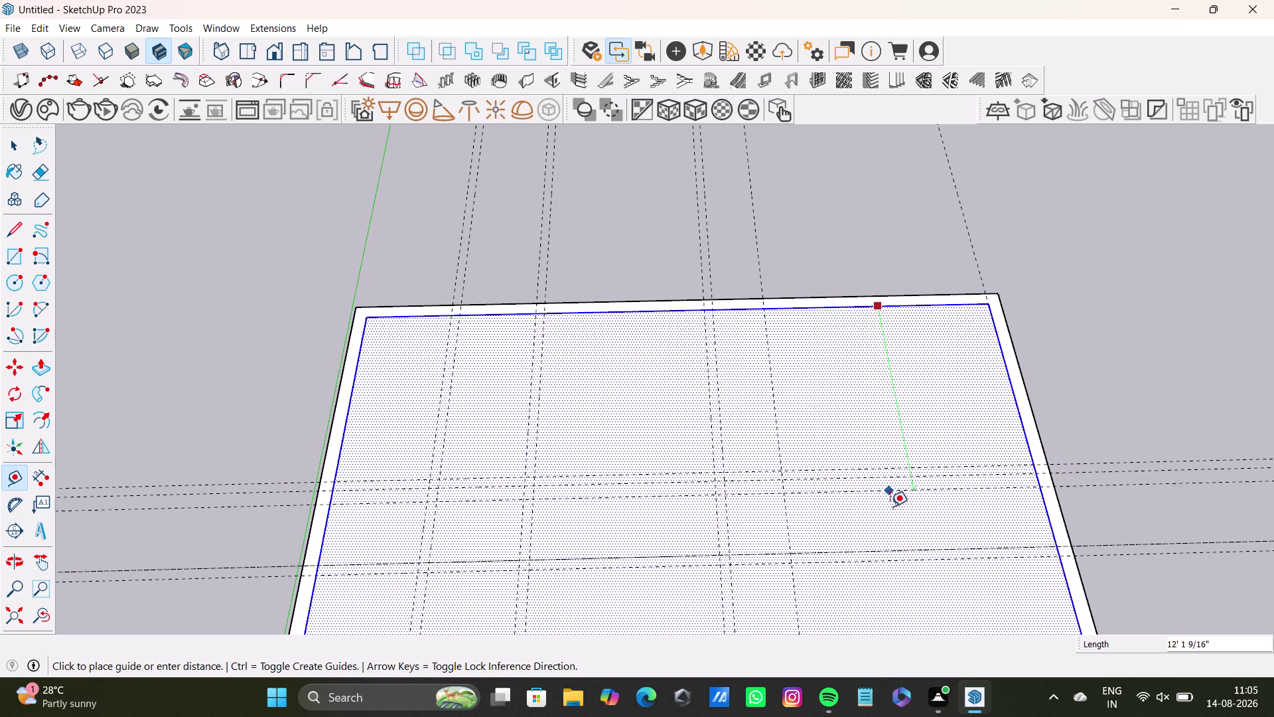
click(895, 562)
scroll(down, 3)
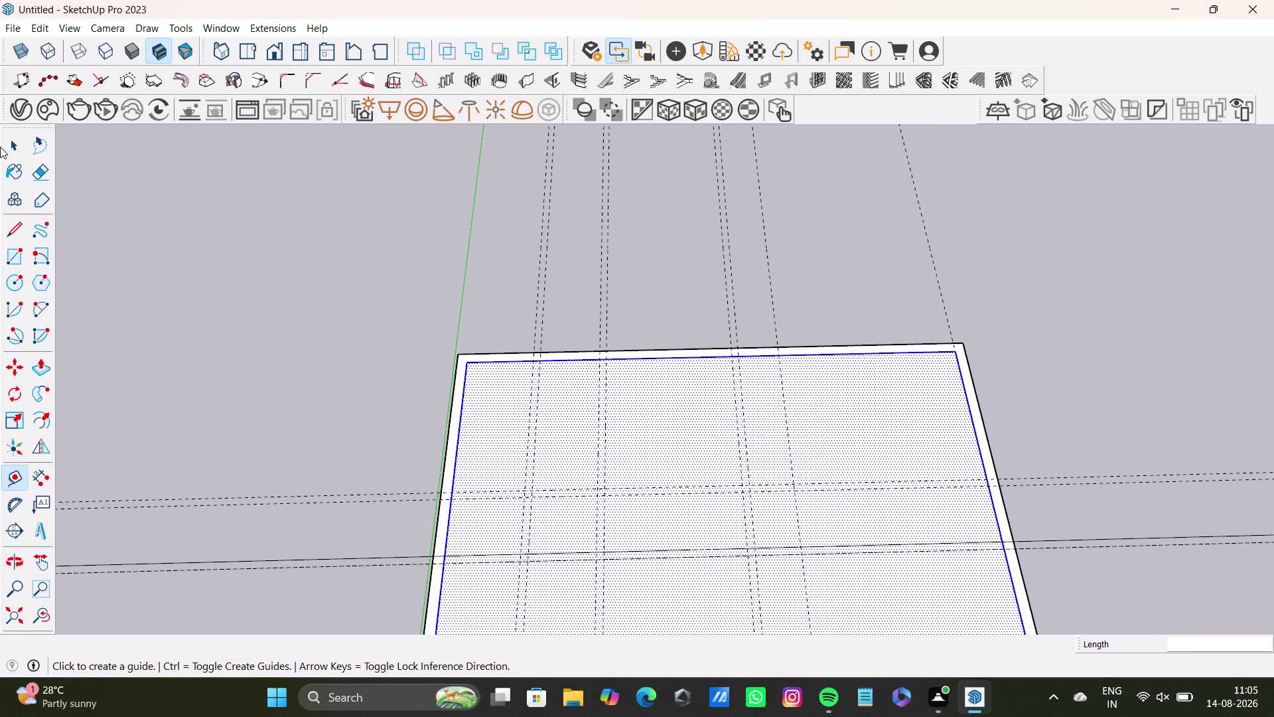
click(12, 258)
Begin a wall strip at the top inner border, then cancel the unfinished attempt.
scroll(up, 3)
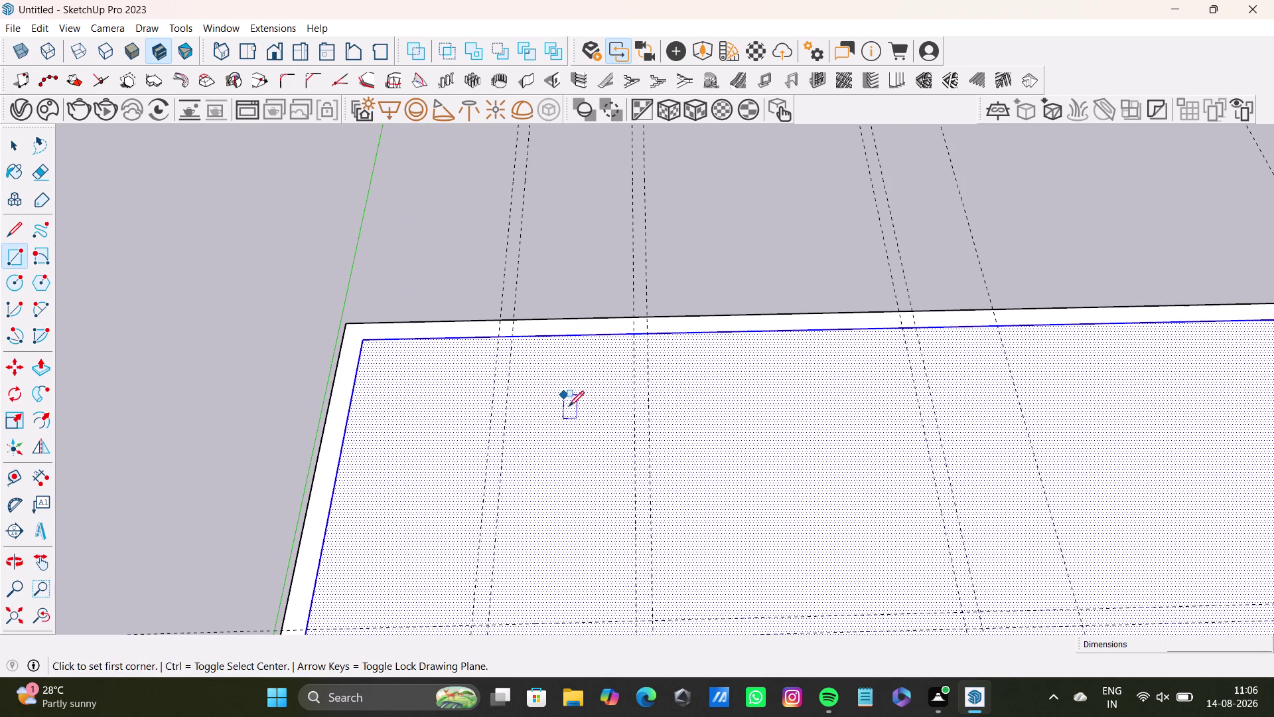
middle_drag(569, 406, 658, 316)
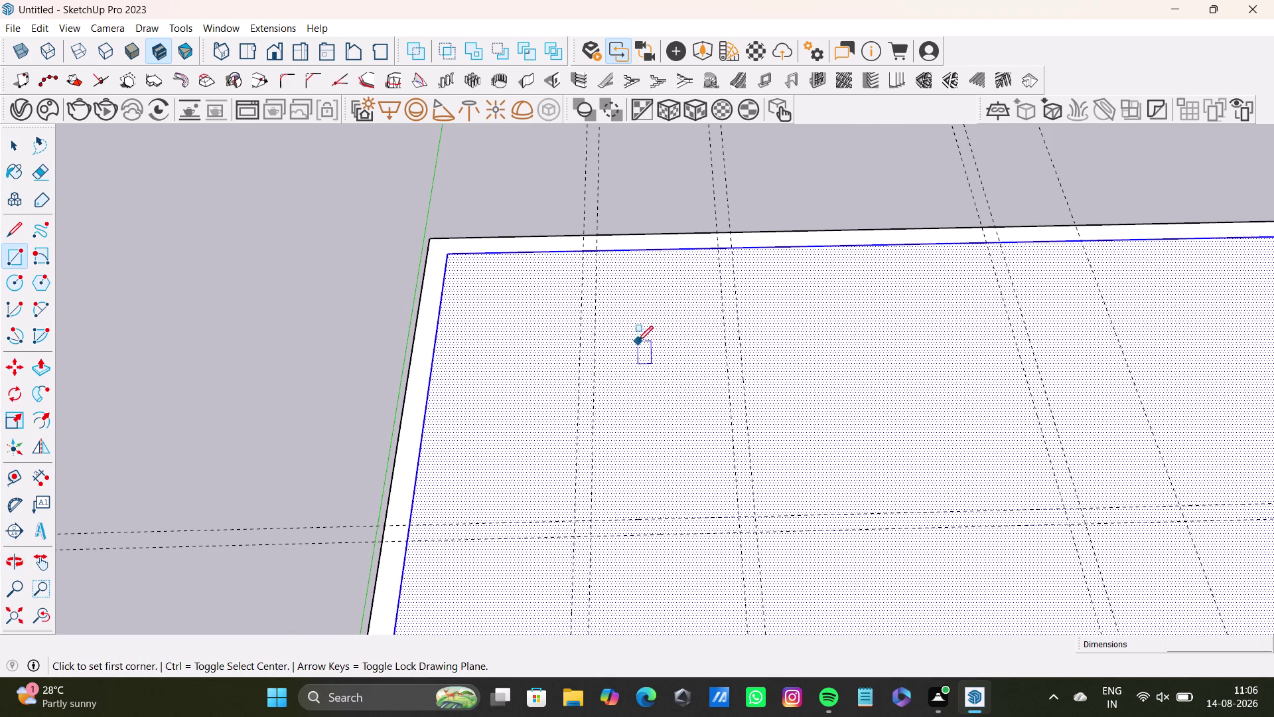
middle_drag(638, 341, 628, 449)
scroll(down, 3)
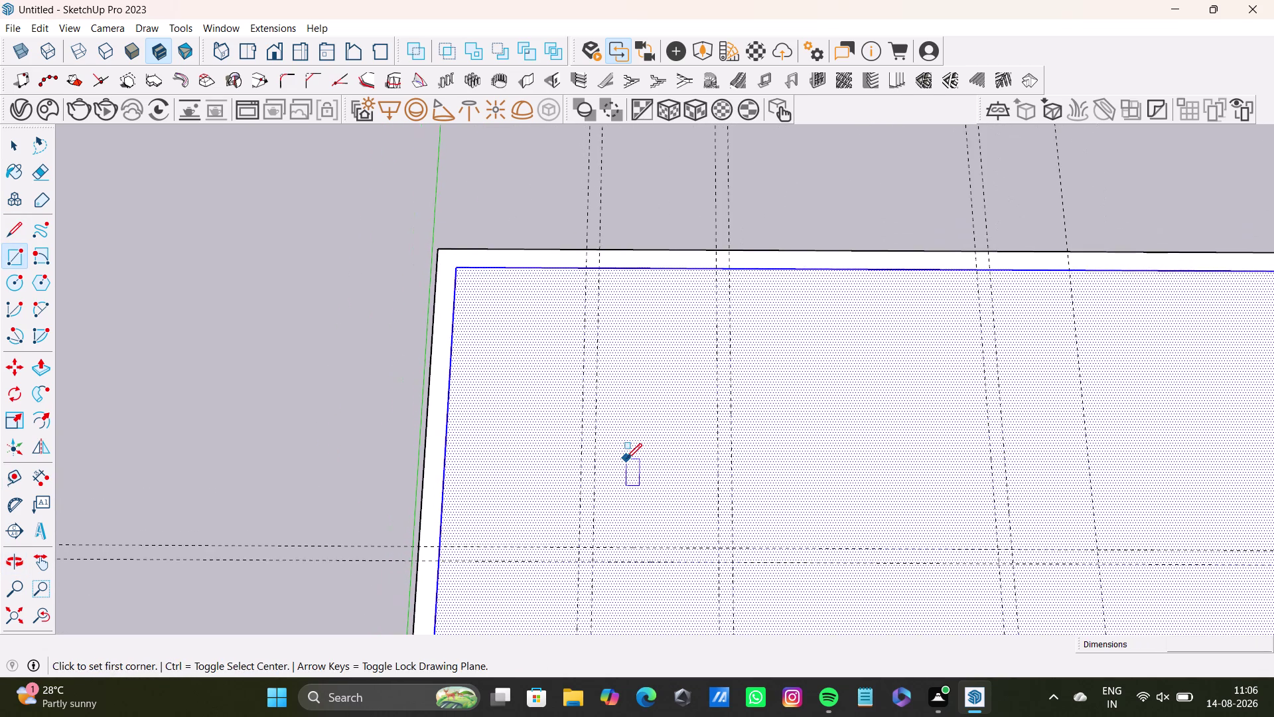
middle_drag(626, 458, 576, 377)
click(669, 191)
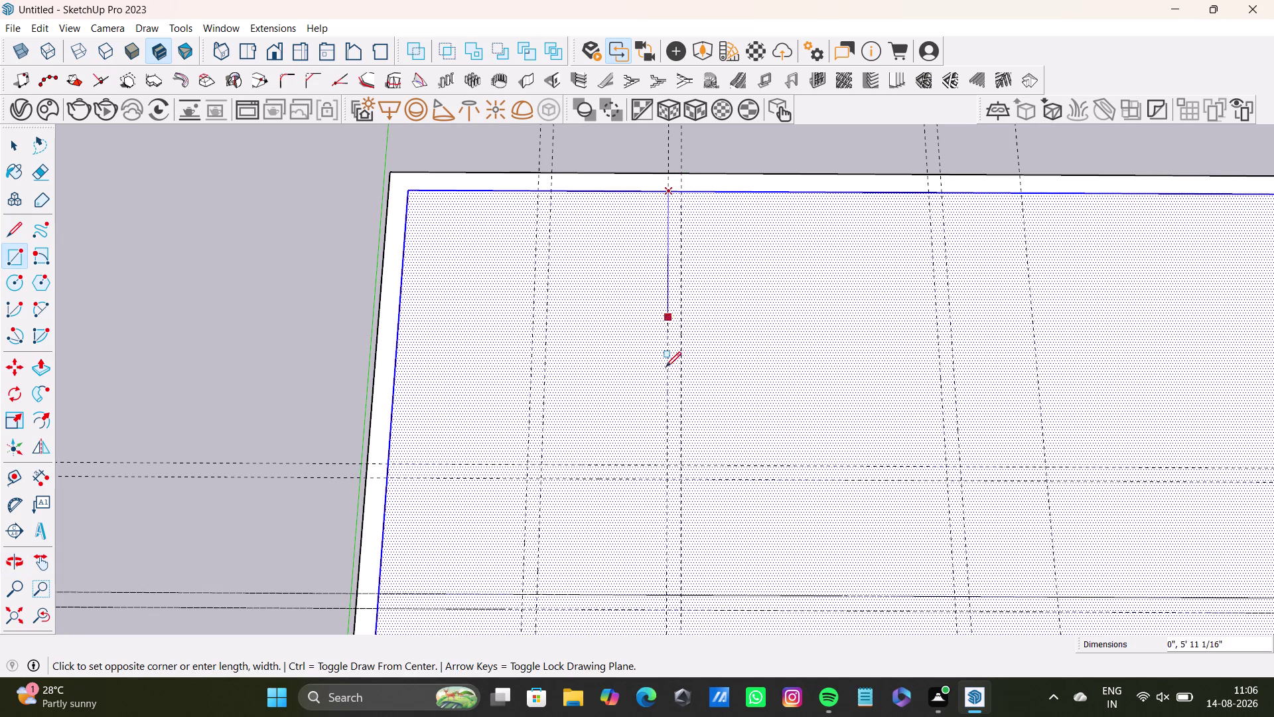
key(Up)
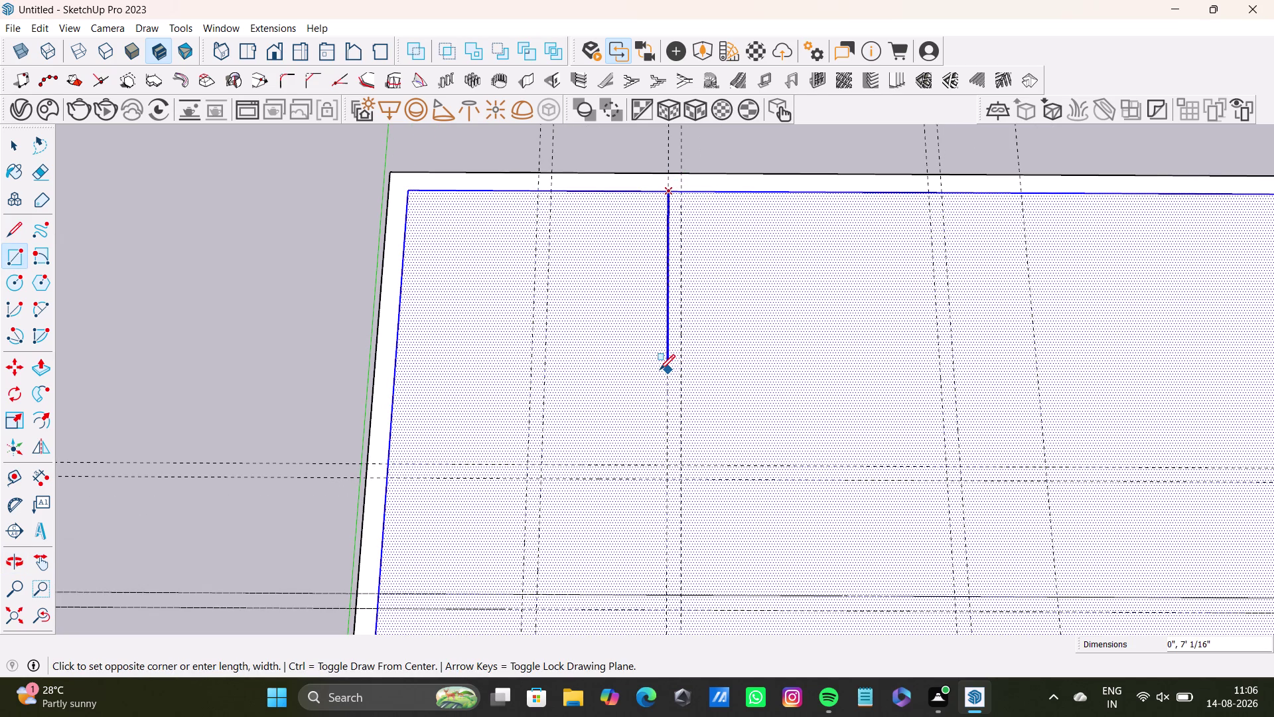
key(Down)
key(Left)
key(Right)
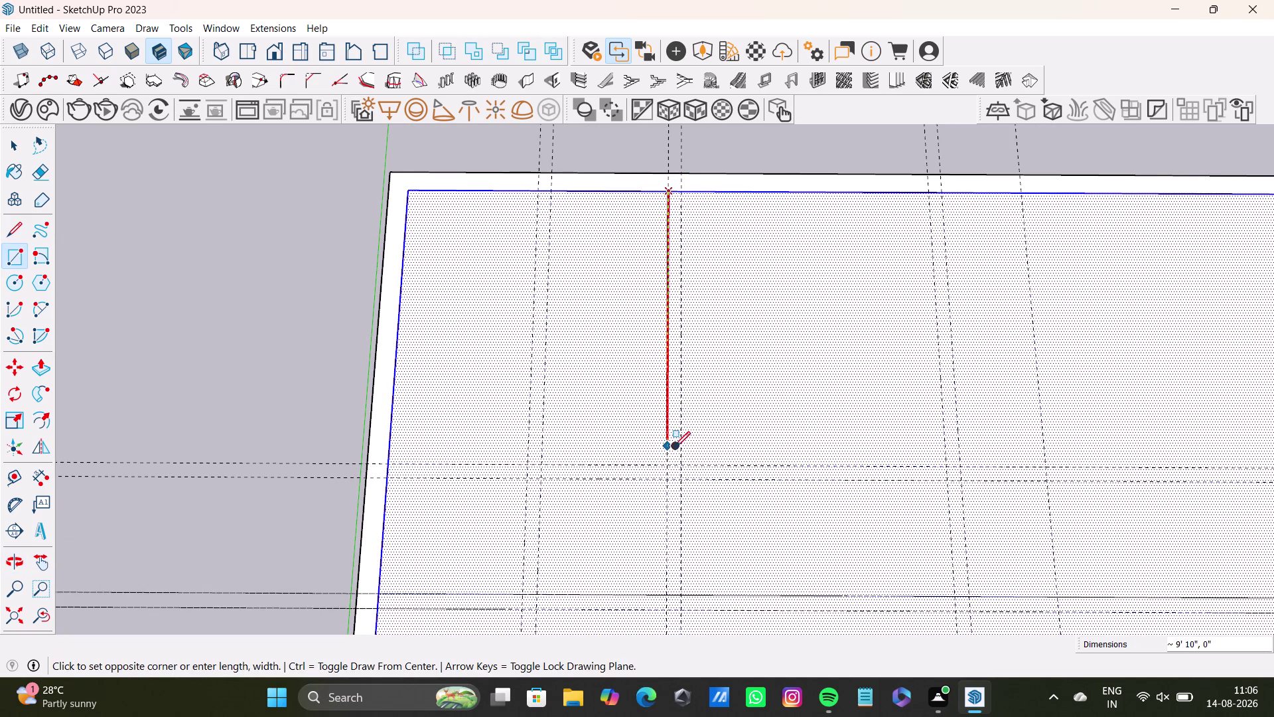
key(Left)
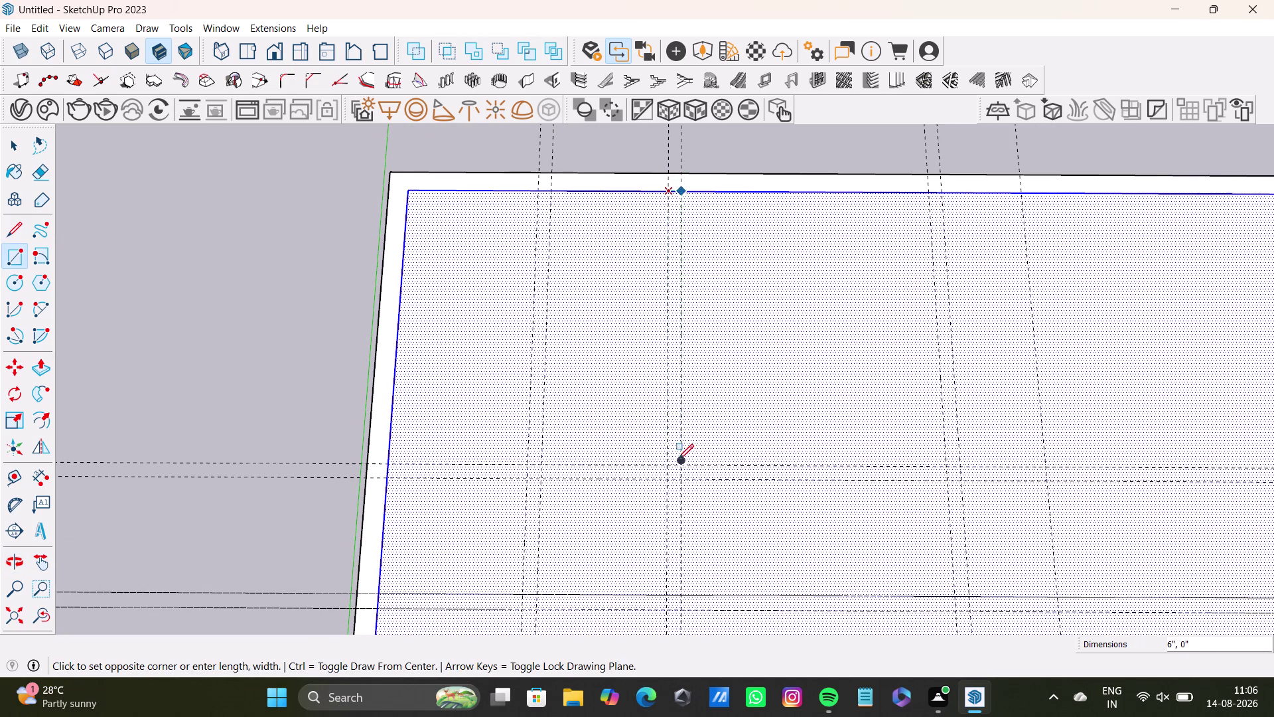
scroll(up, 3)
key(space)
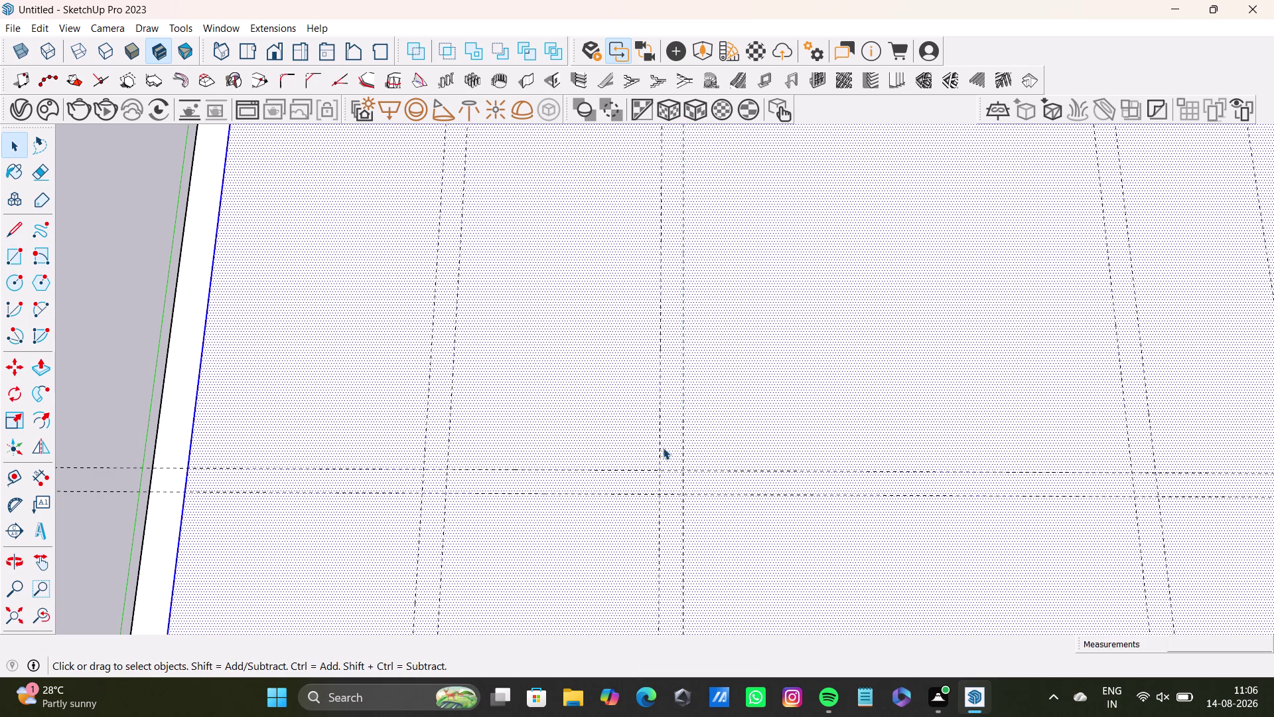
Draw a 6-inch strip from the top border guide down to the first horizontal guide.
scroll(down, 3)
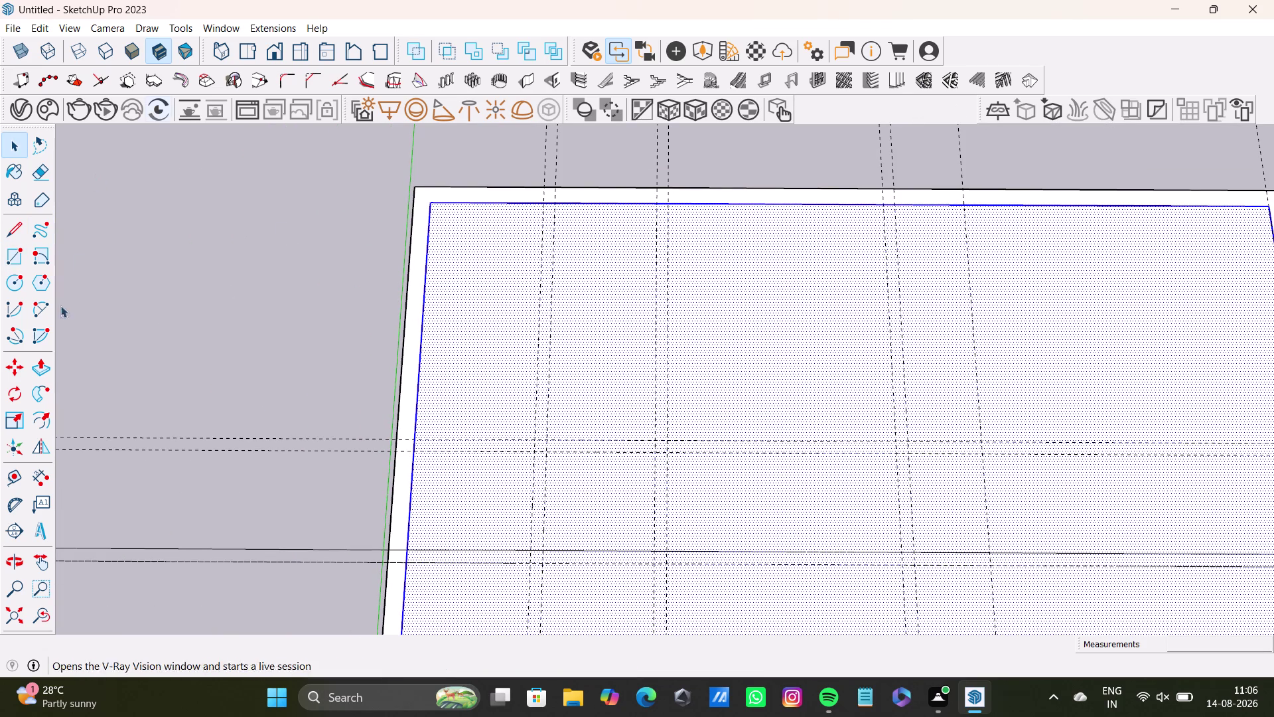
click(19, 251)
scroll(up, 3)
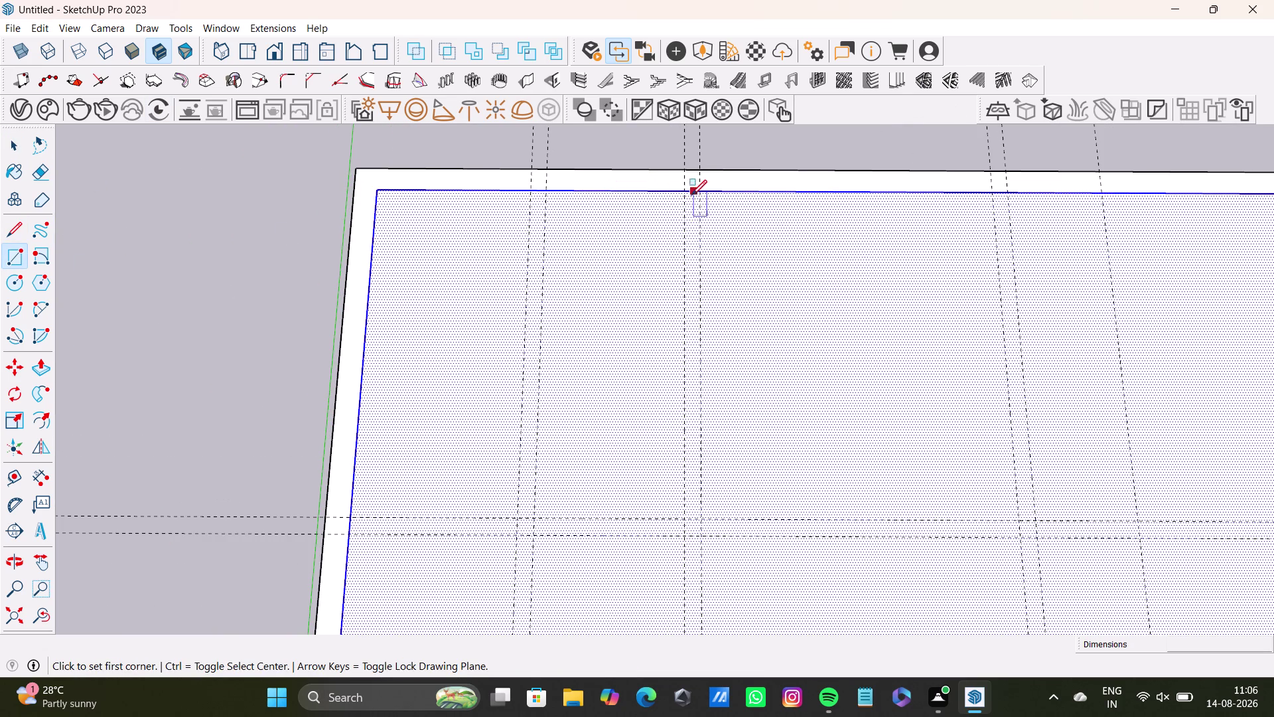
click(684, 192)
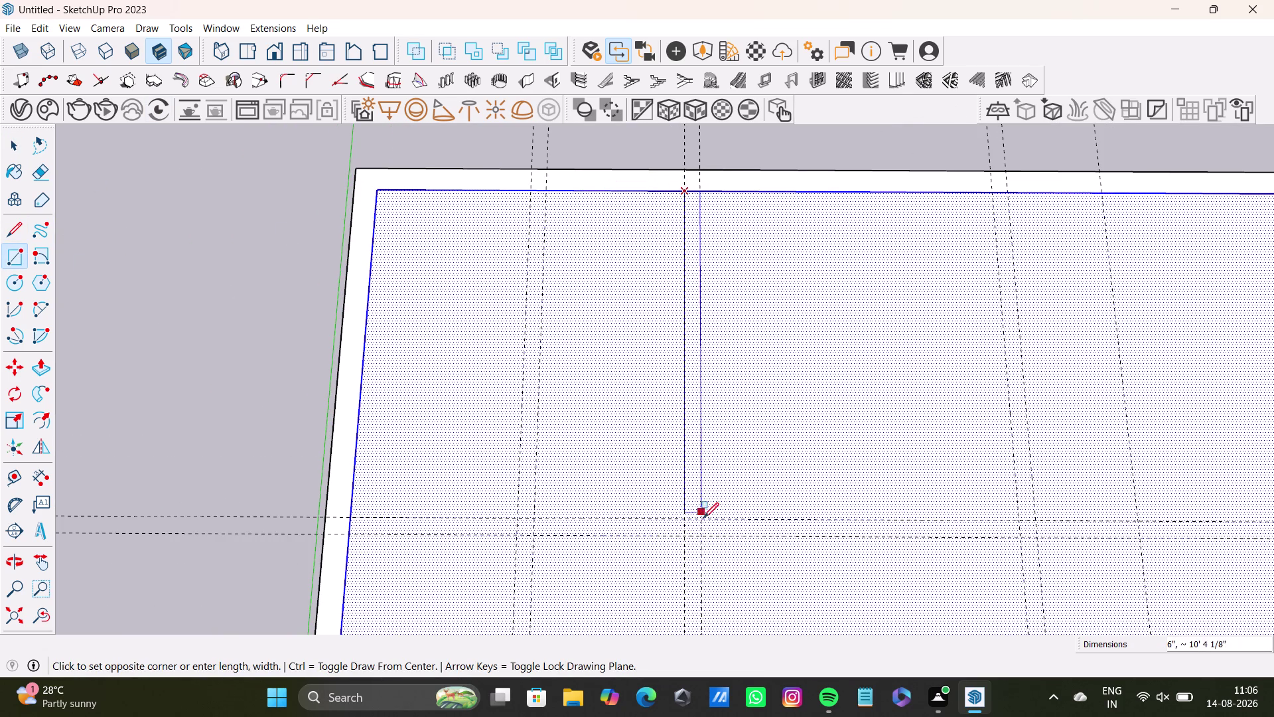
click(703, 520)
scroll(down, 3)
middle_drag(751, 499, 750, 519)
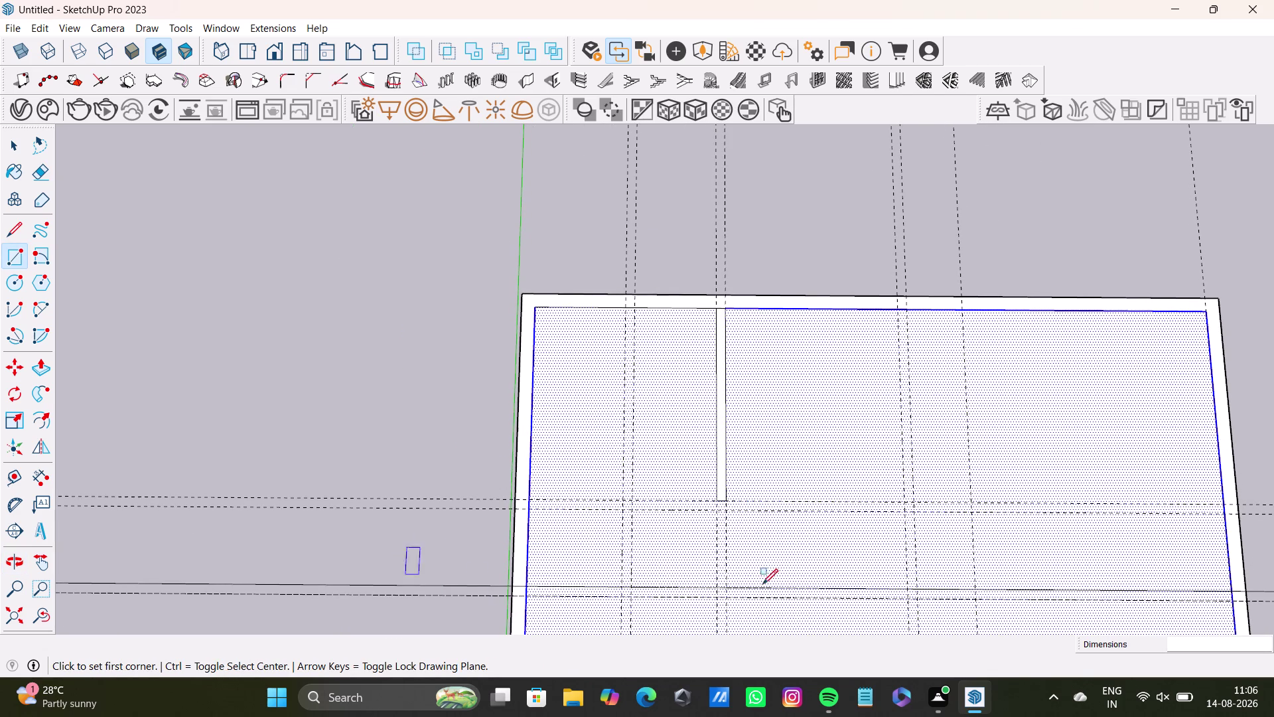
scroll(down, 3)
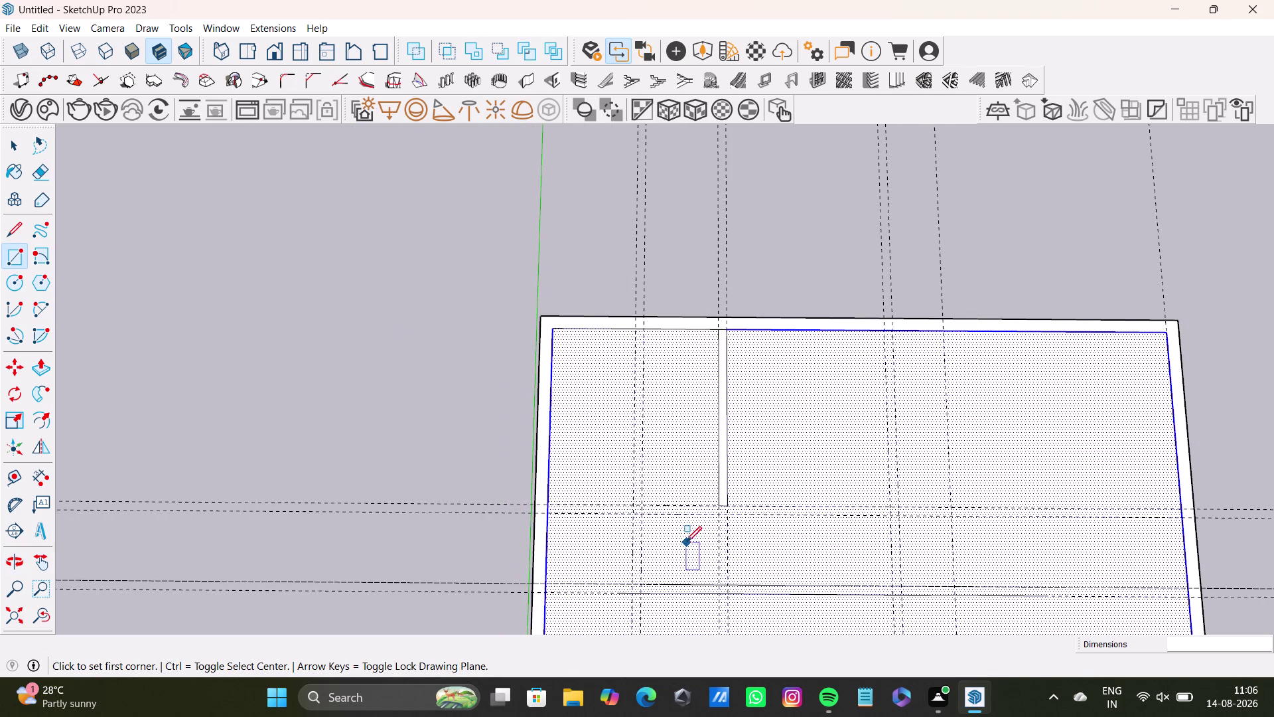
middle_drag(682, 550, 645, 383)
key(space)
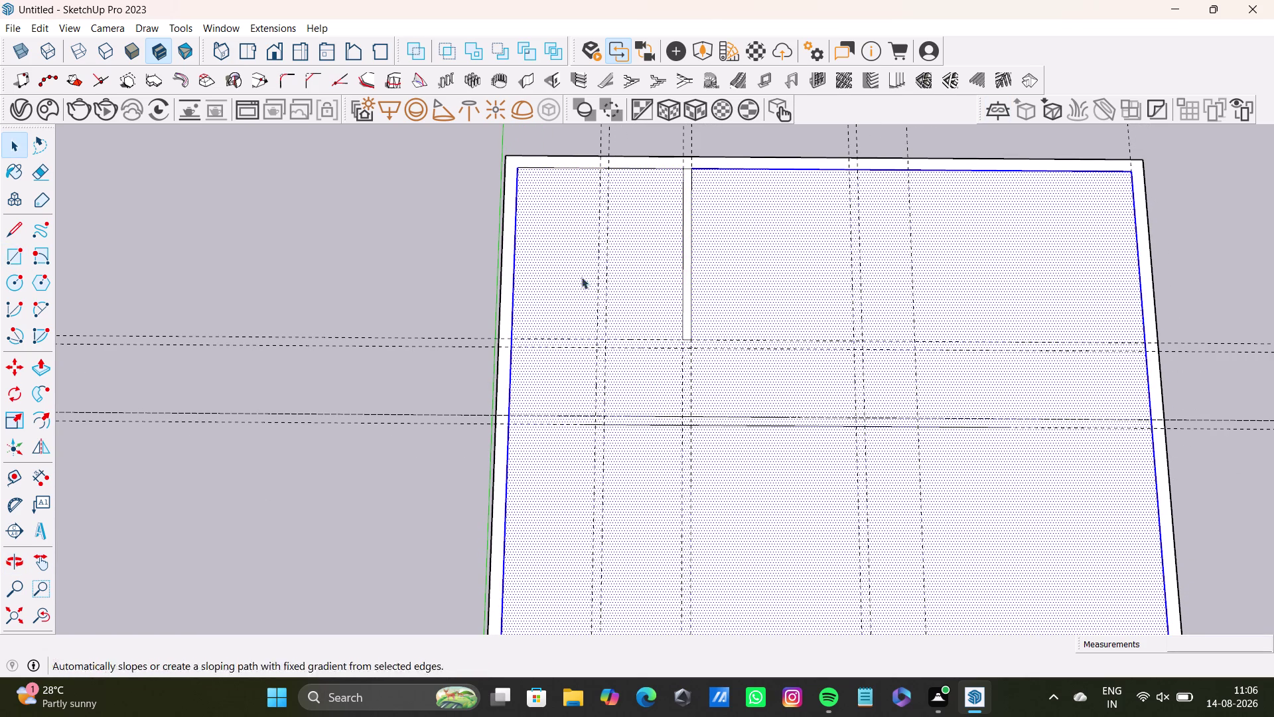
drag(12, 481, 19, 477)
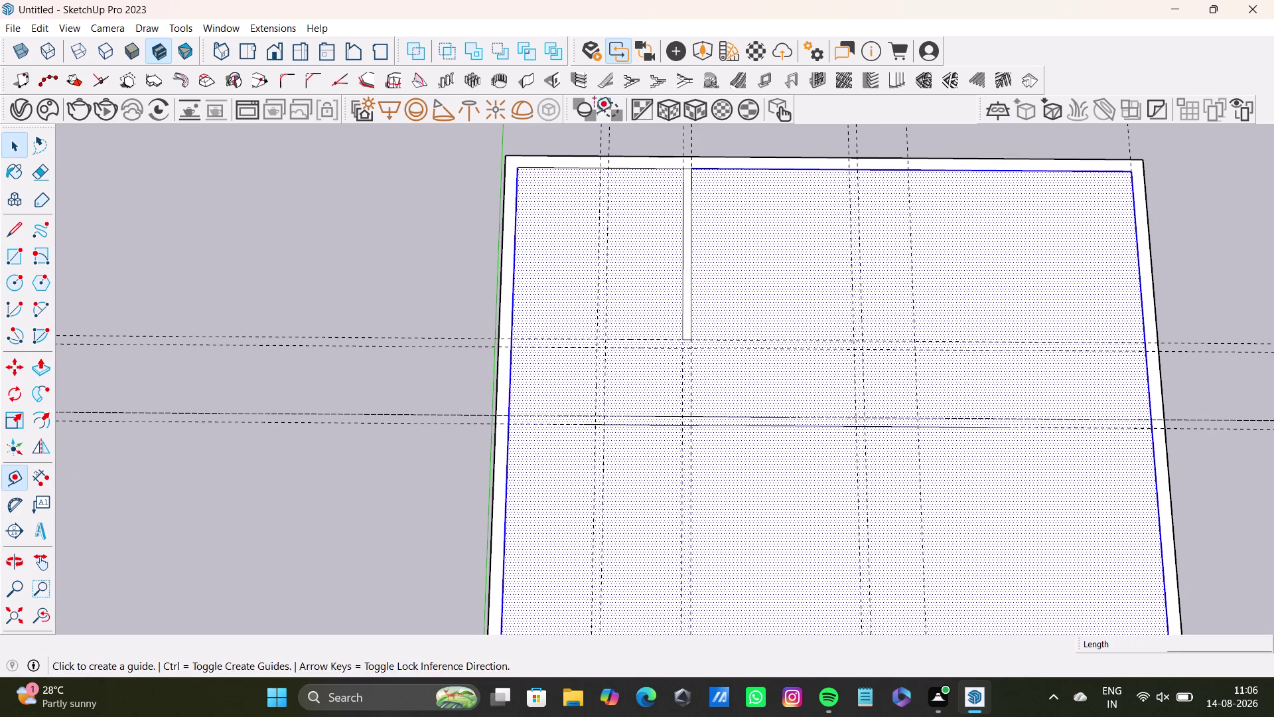
click(642, 168)
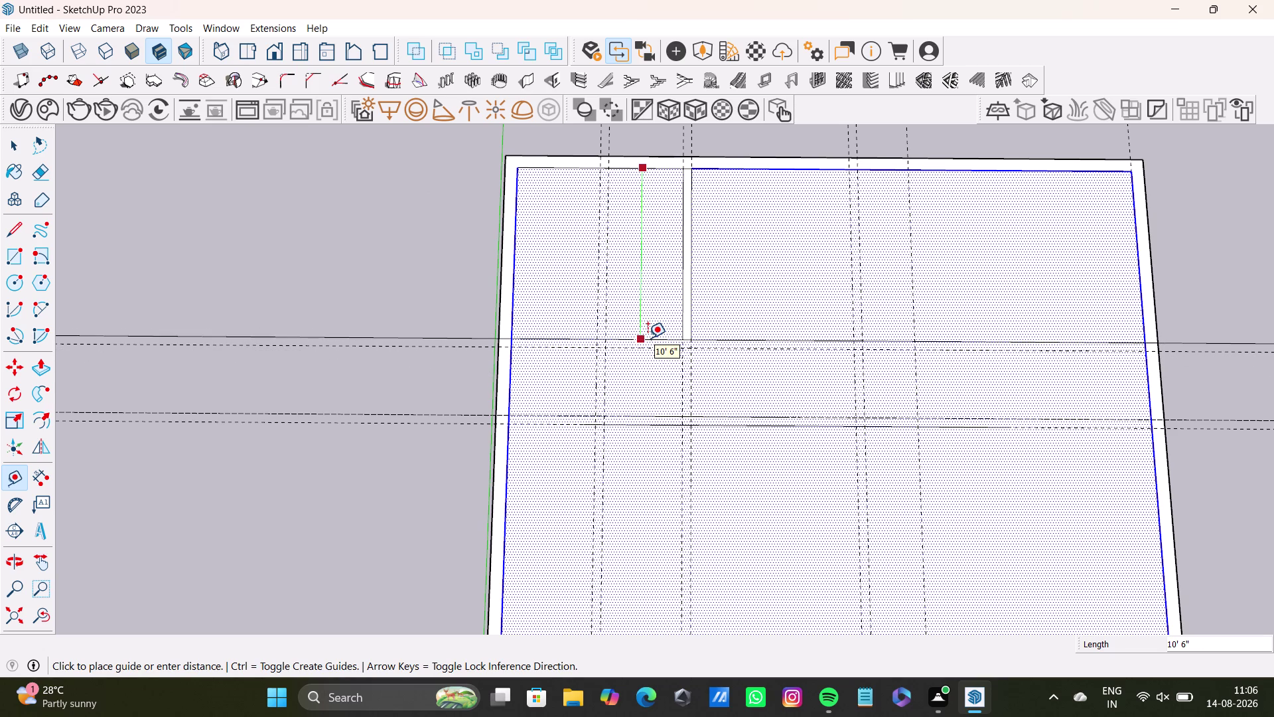
key(space)
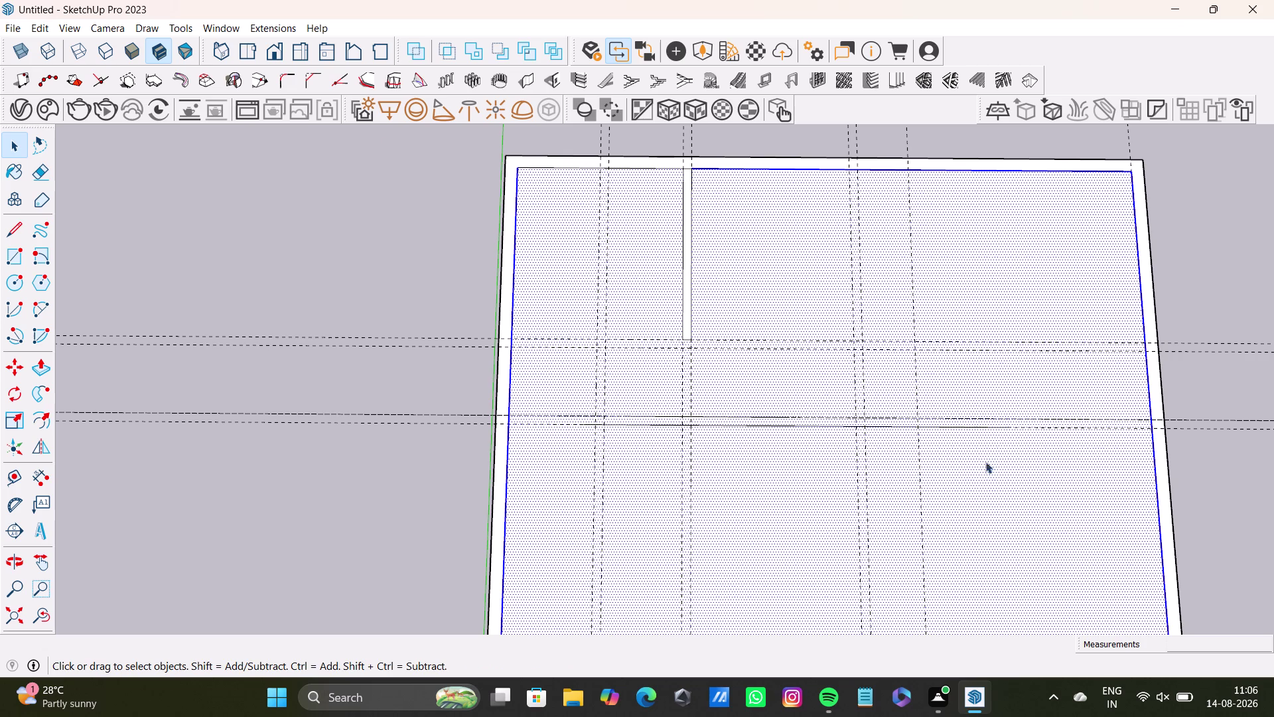
middle_drag(633, 345, 481, 123)
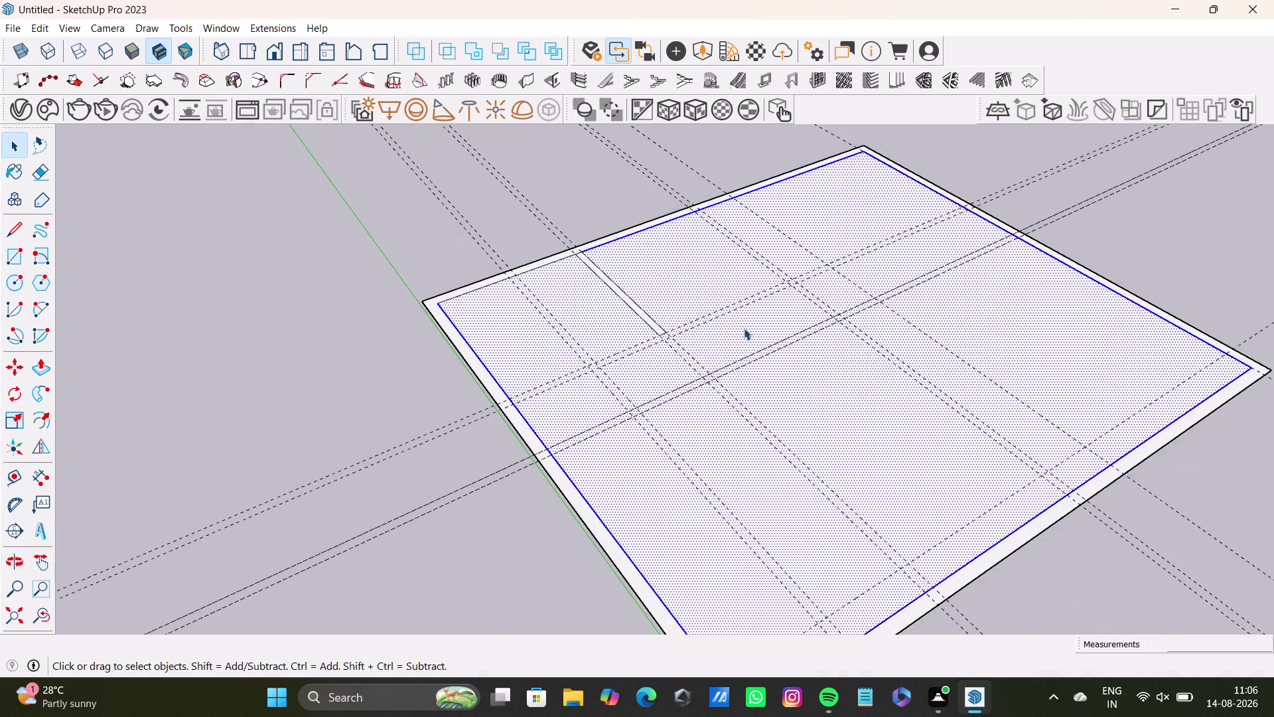
middle_drag(753, 373, 536, 328)
middle_drag(616, 385, 605, 500)
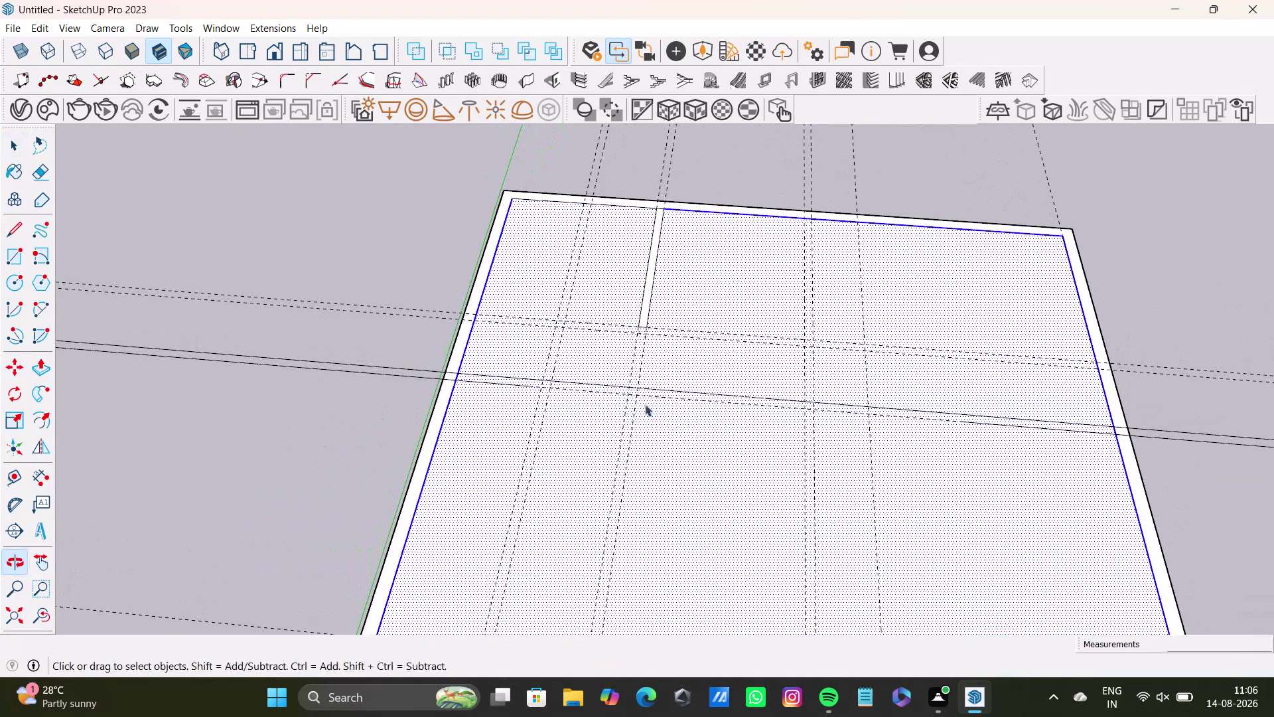
middle_drag(648, 396, 647, 427)
middle_drag(645, 434, 638, 512)
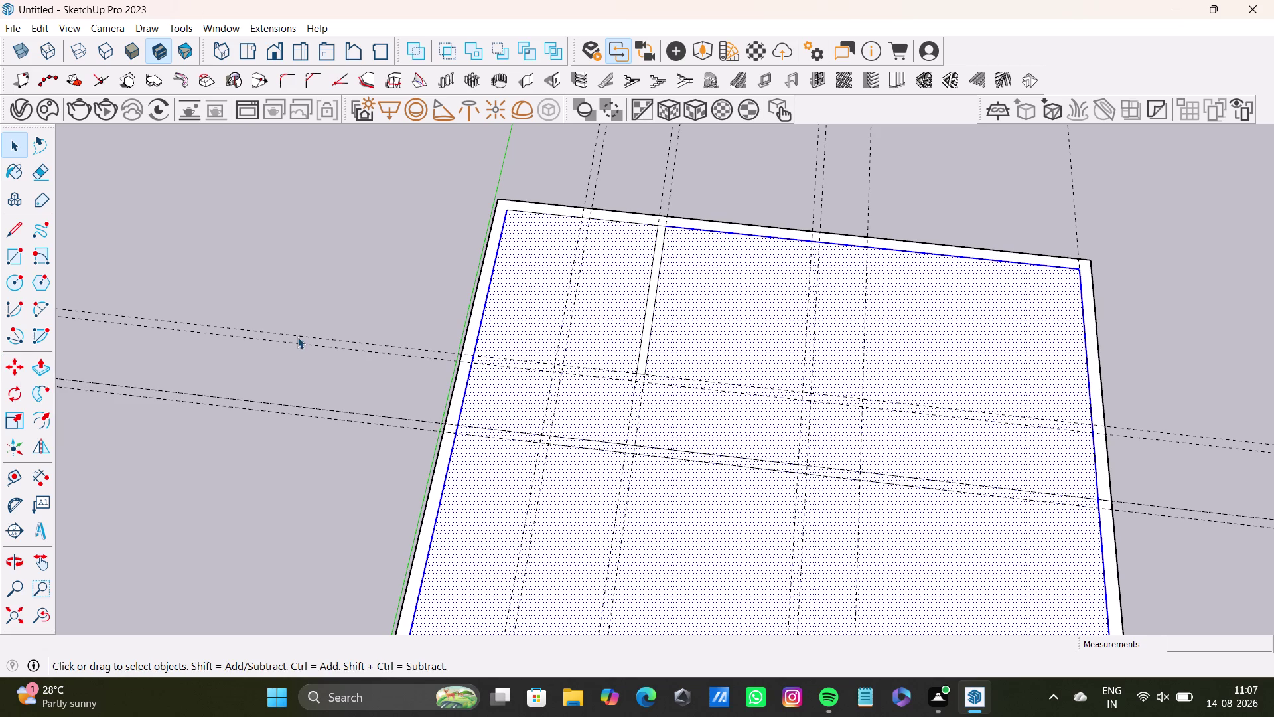
click(15, 256)
scroll(up, 3)
middle_drag(552, 408, 551, 416)
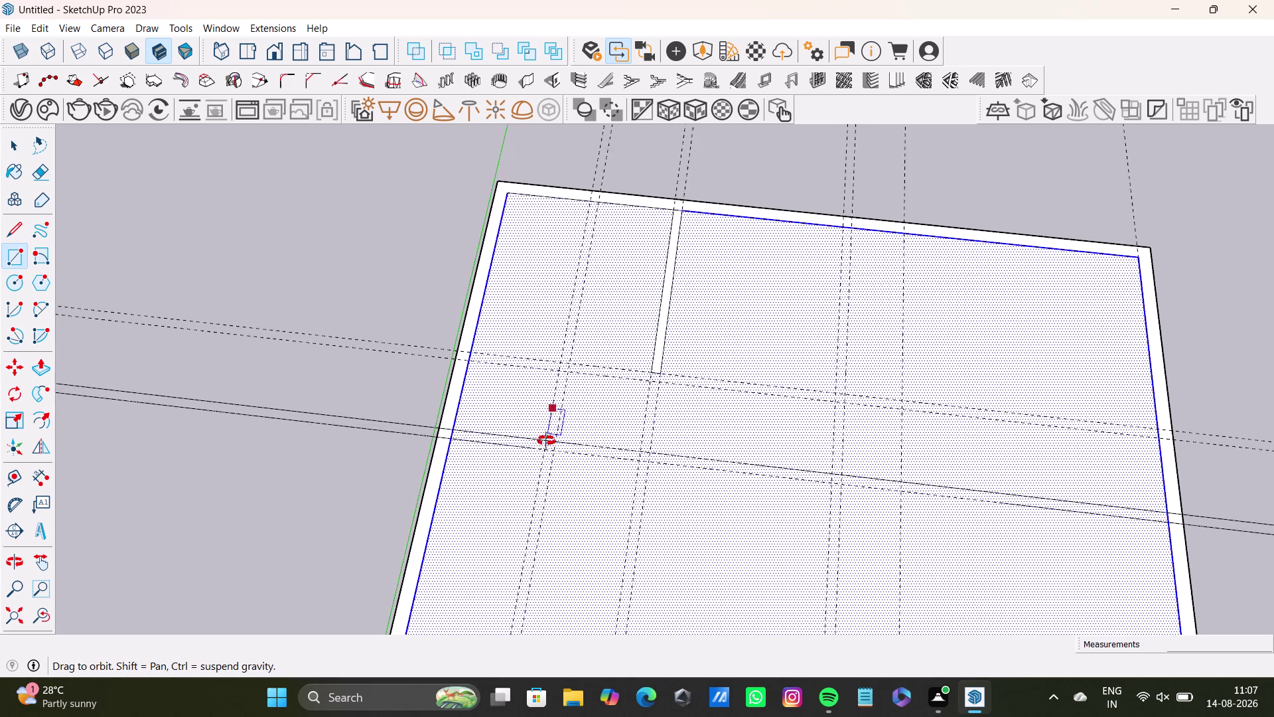
middle_drag(552, 416, 534, 495)
scroll(up, 3)
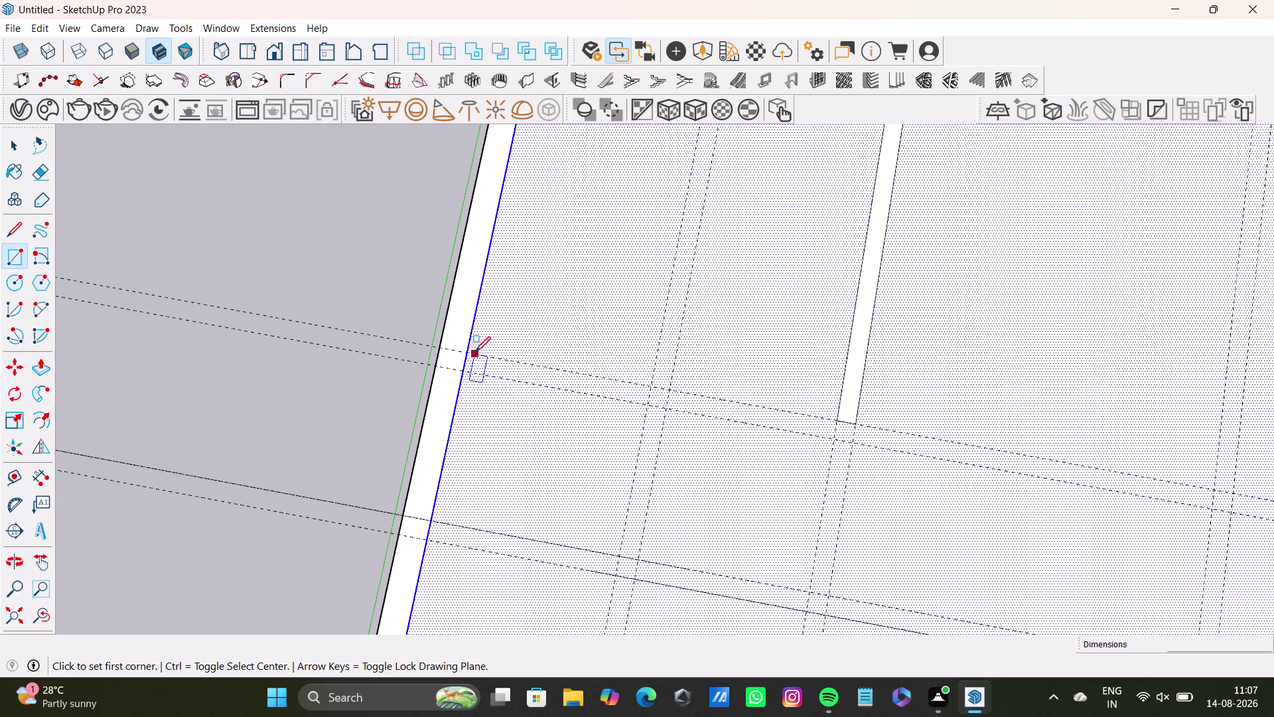
click(470, 349)
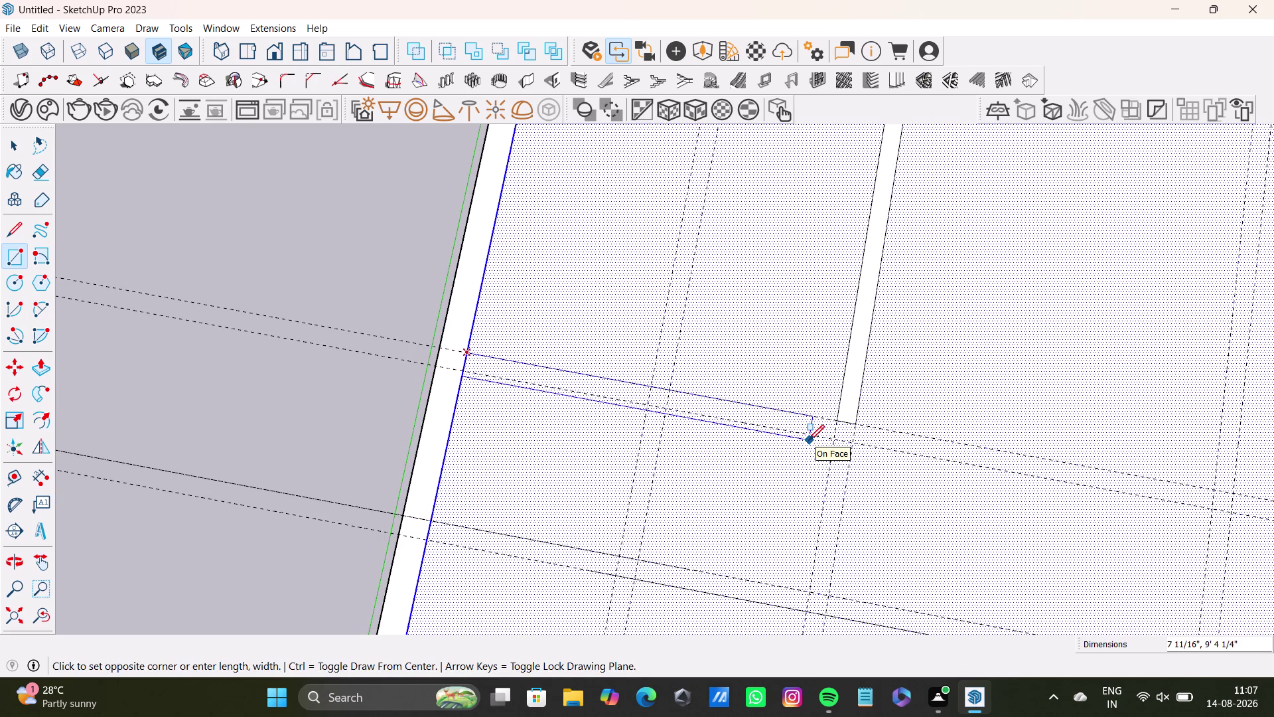
key(space)
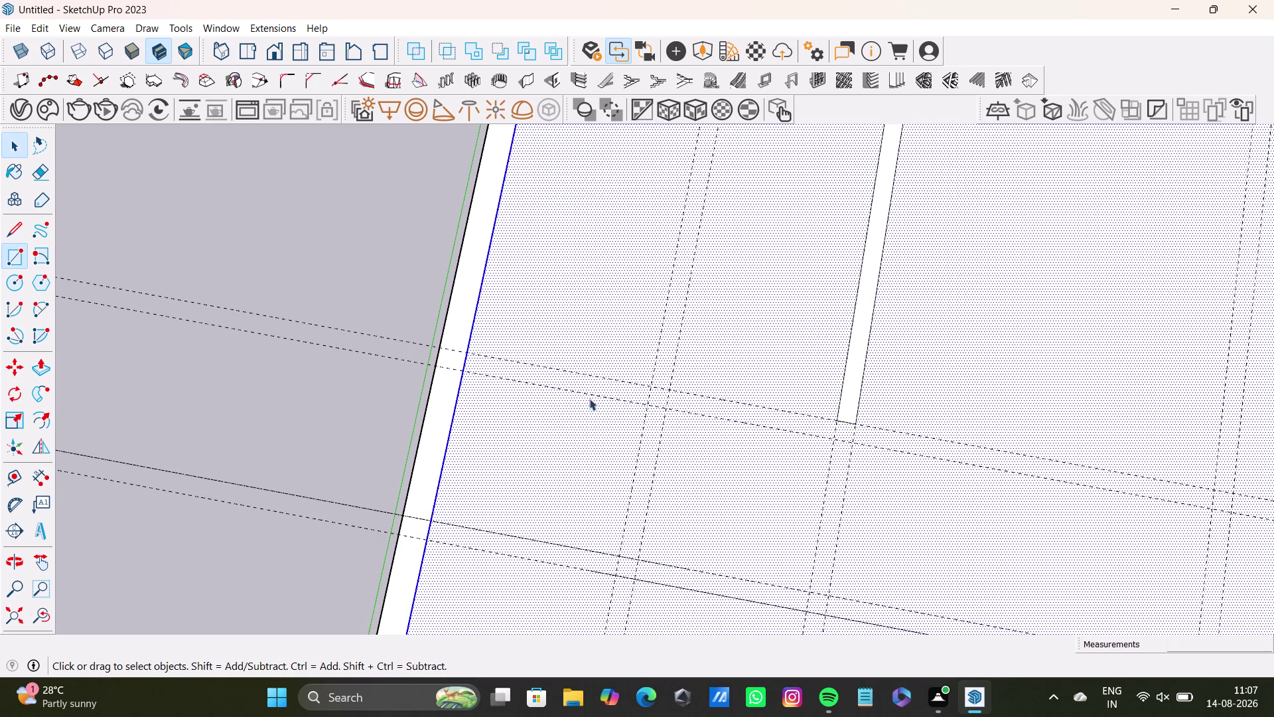
middle_drag(502, 493, 608, 450)
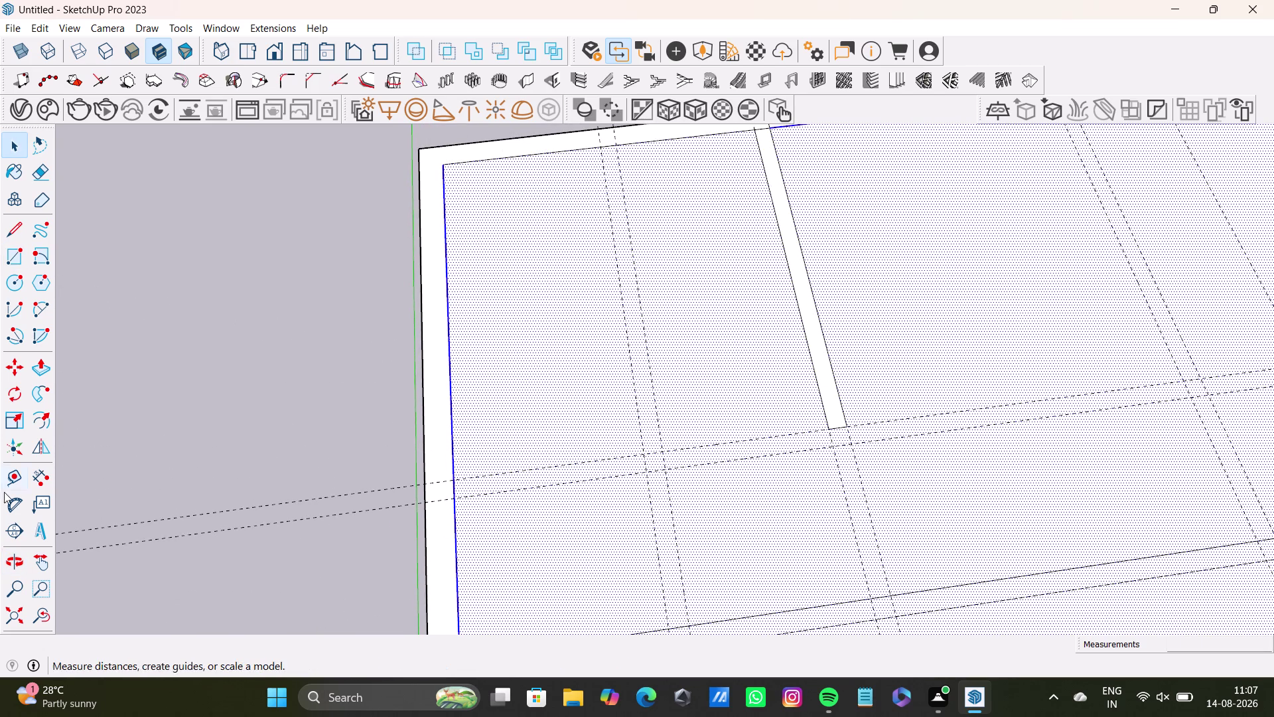
click(10, 465)
click(450, 424)
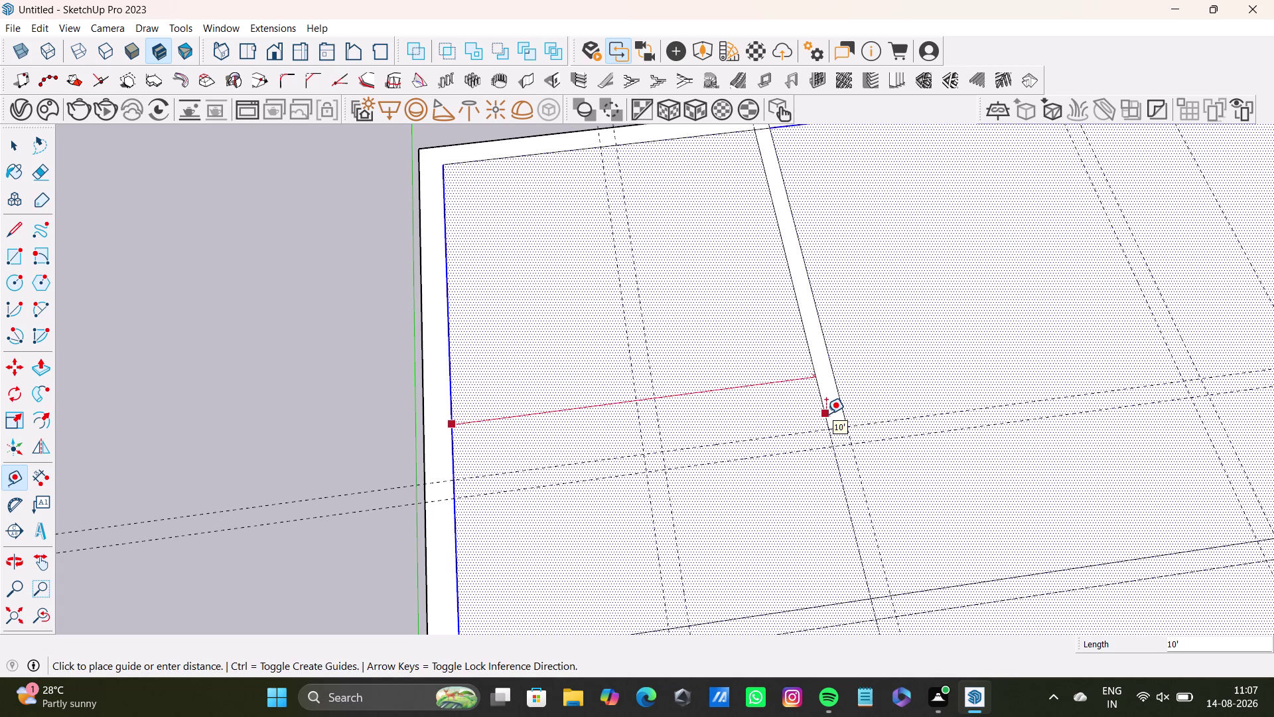
key(space)
scroll(down, 3)
middle_drag(759, 489, 745, 362)
middle_drag(749, 399, 629, 410)
middle_drag(659, 388, 645, 462)
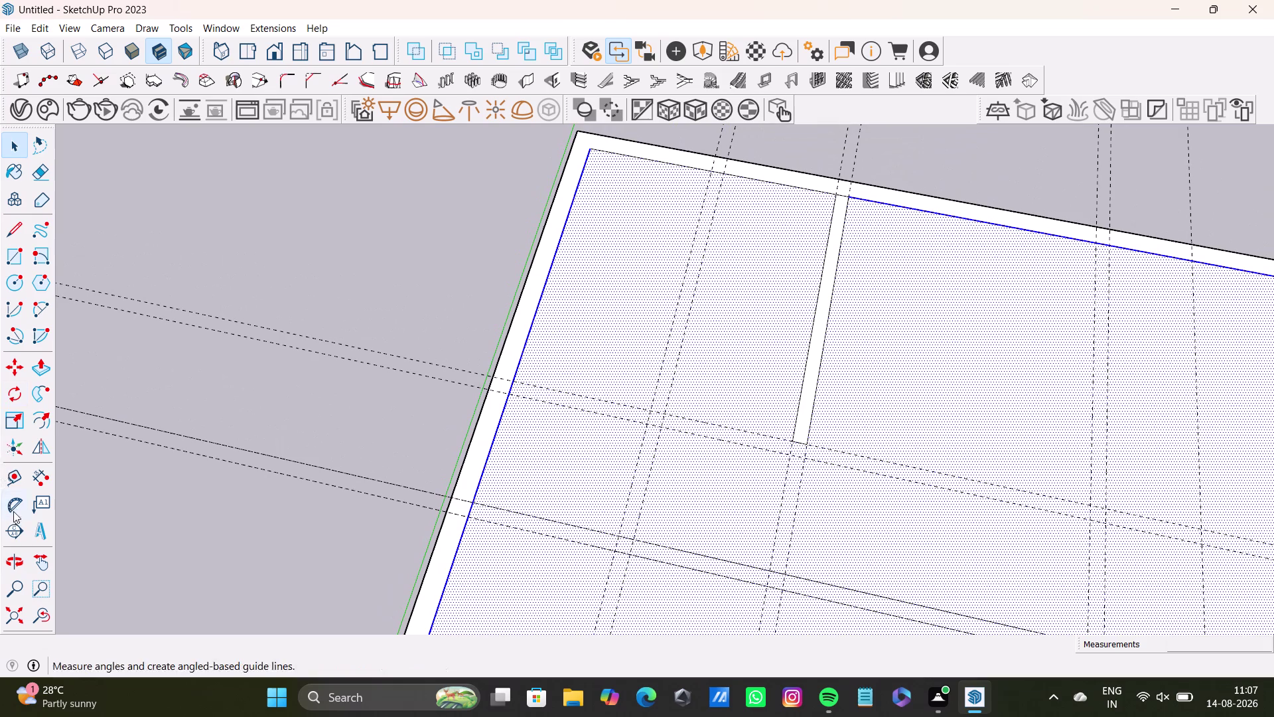
click(18, 470)
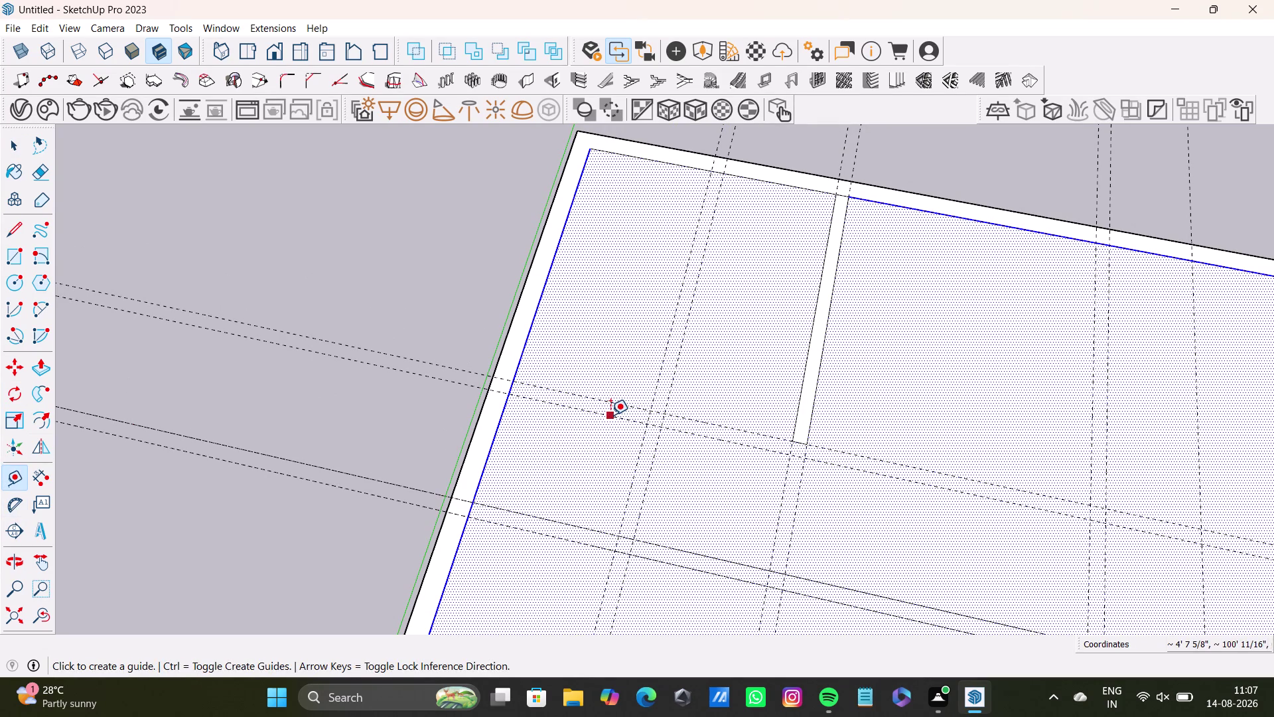
drag(611, 414, 618, 400)
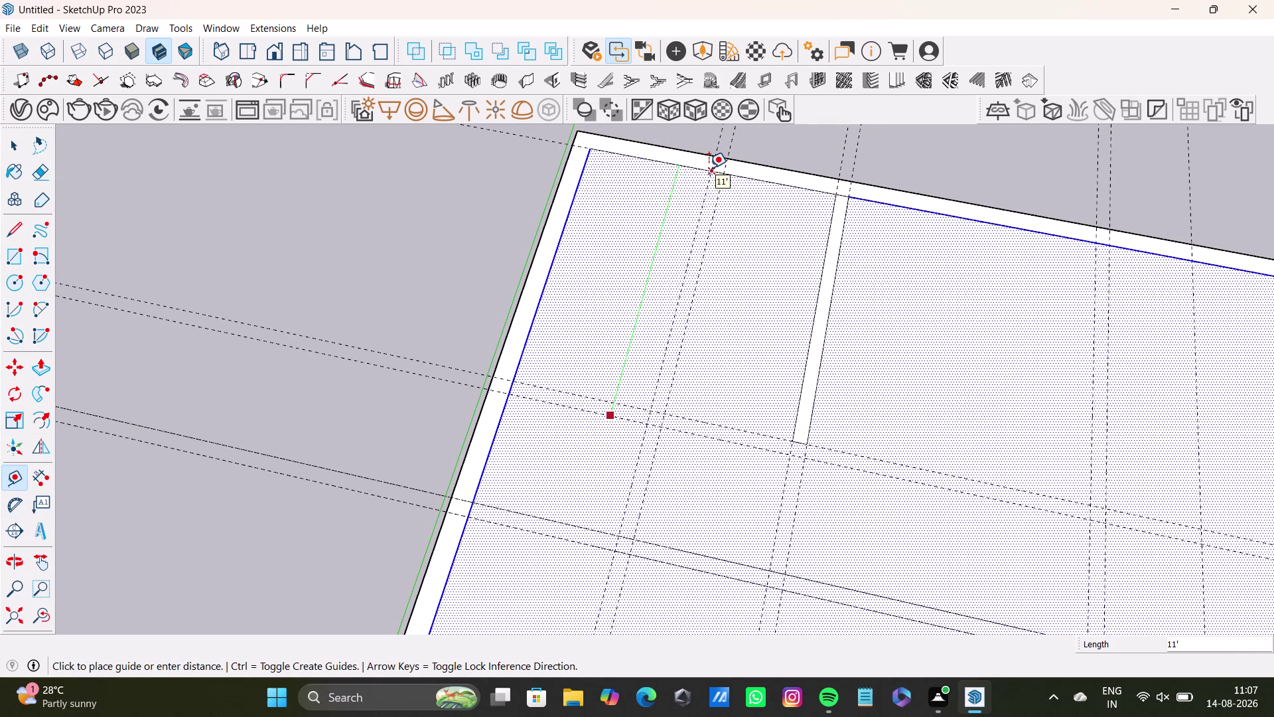
key(space)
middle_drag(634, 446, 695, 421)
middle_drag(692, 486, 654, 450)
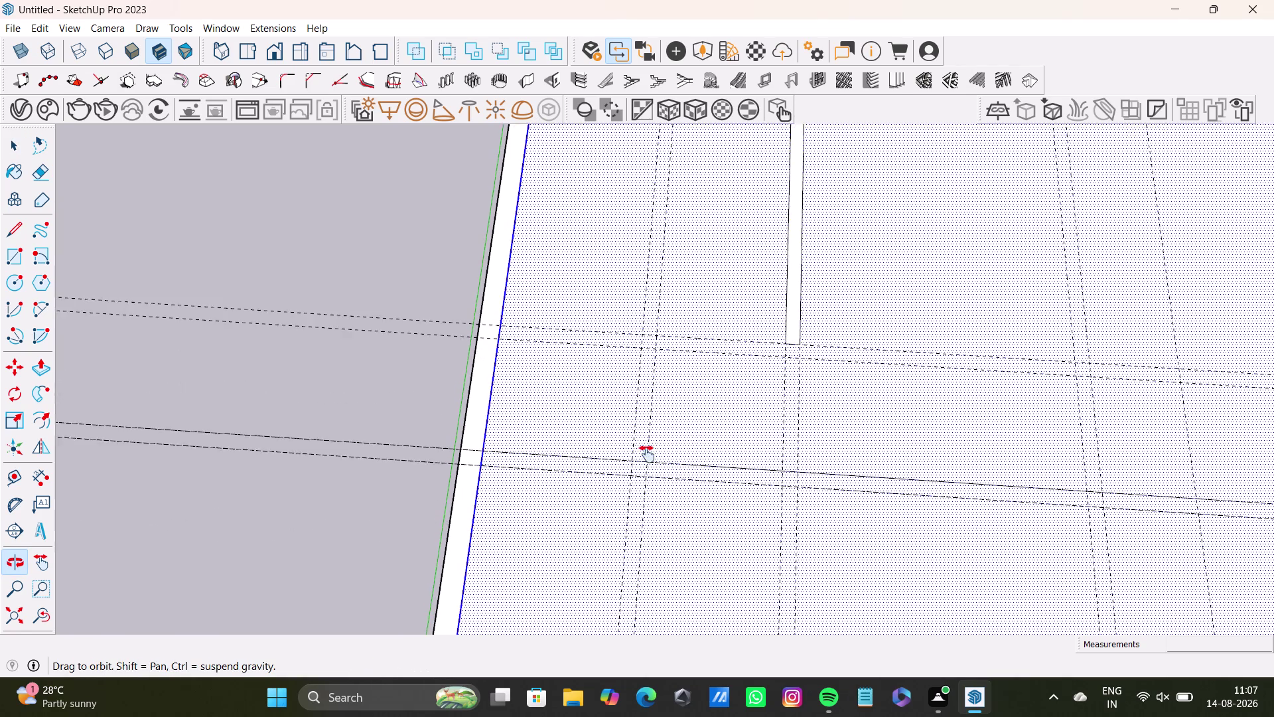
middle_drag(655, 451, 605, 507)
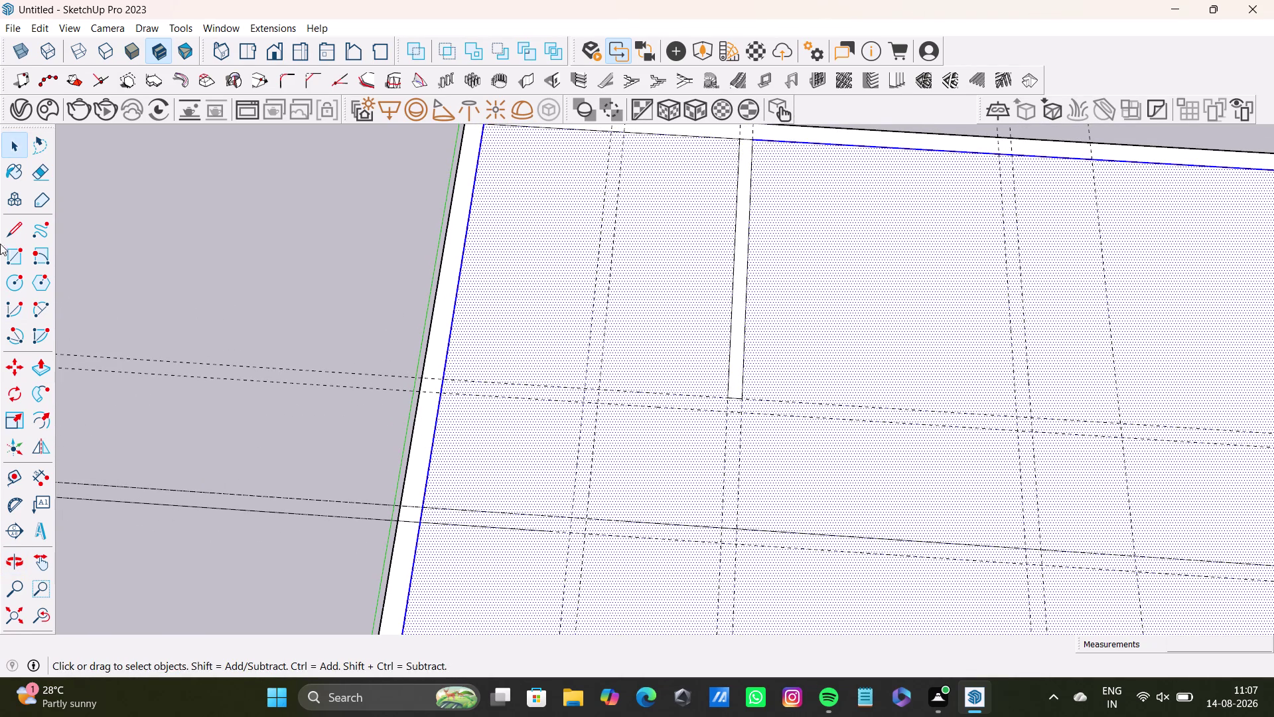
Draw a thin rectangle along the upper guide pair from the left inner border.
click(6, 251)
scroll(up, 3)
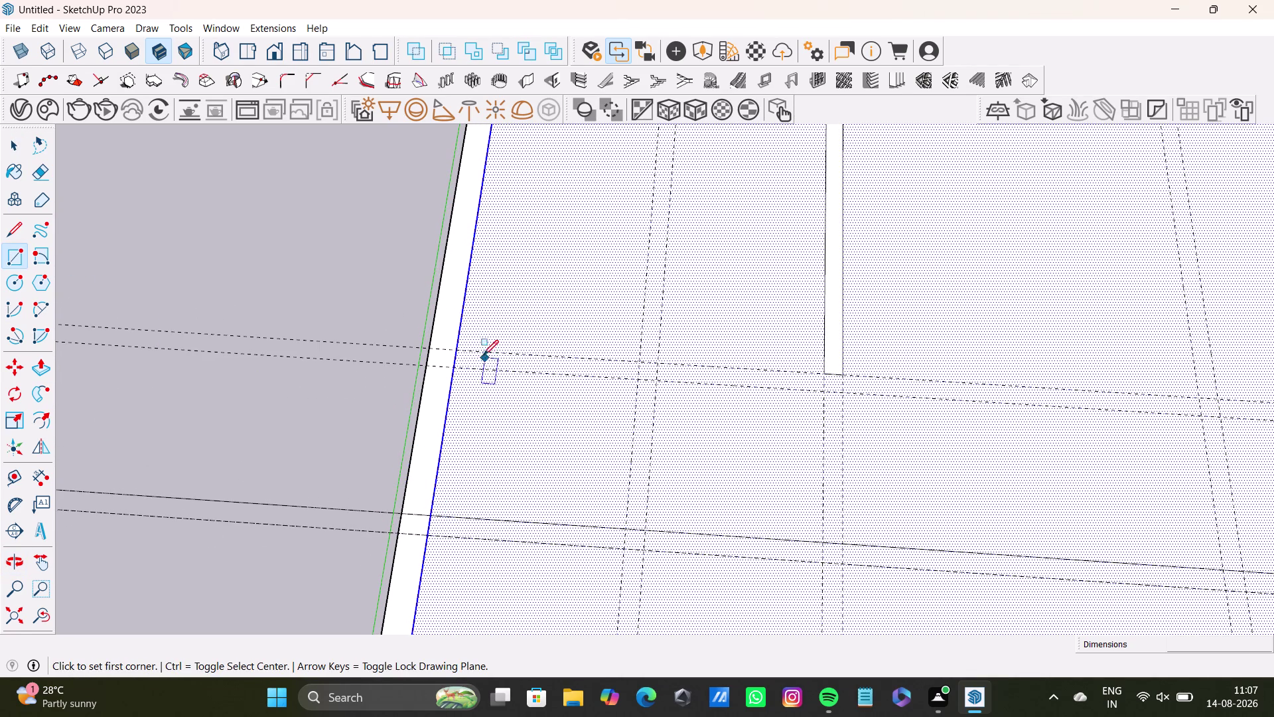
drag(456, 347, 474, 349)
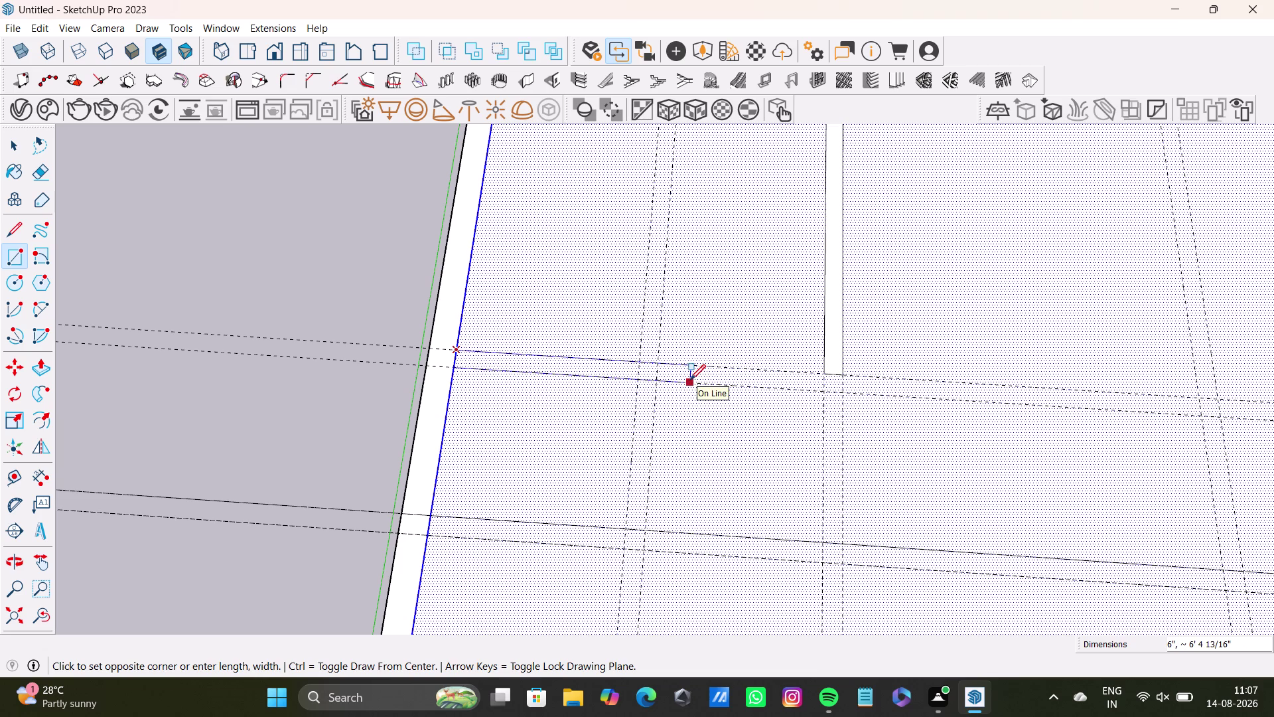
click(709, 385)
key(space)
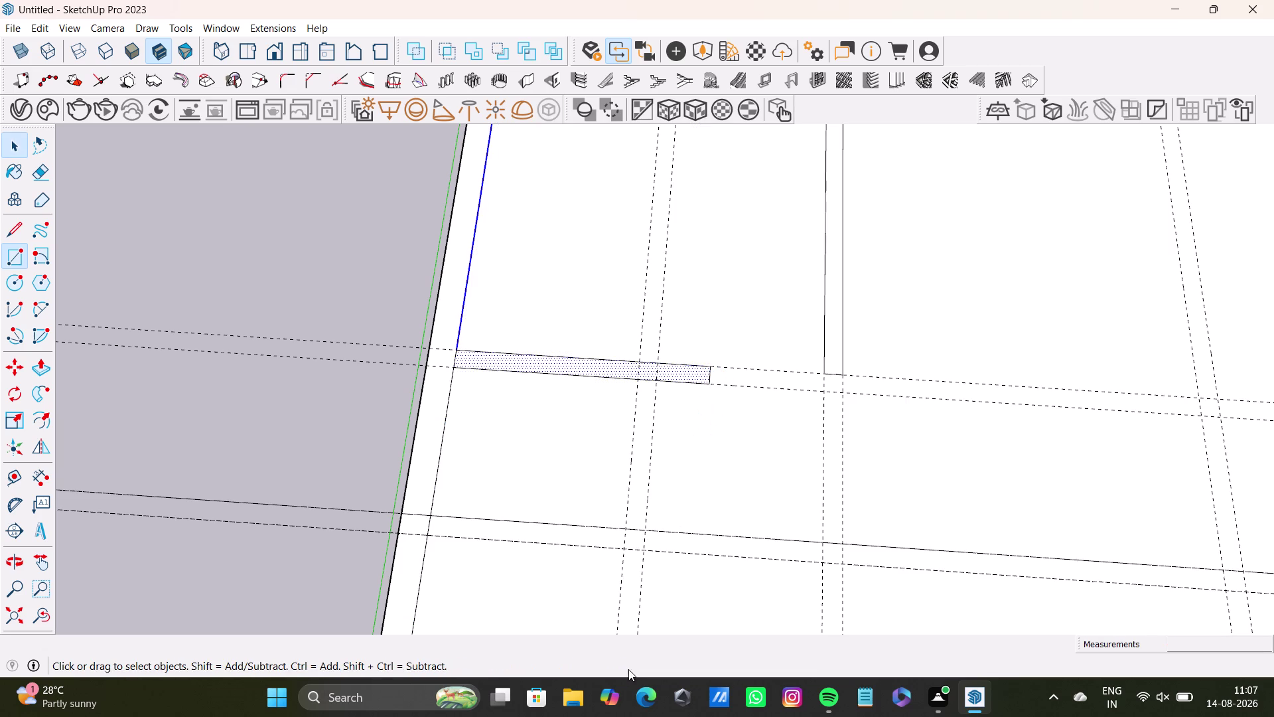
Orbit around the slab to inspect the new strip from tilted angles.
scroll(down, 3)
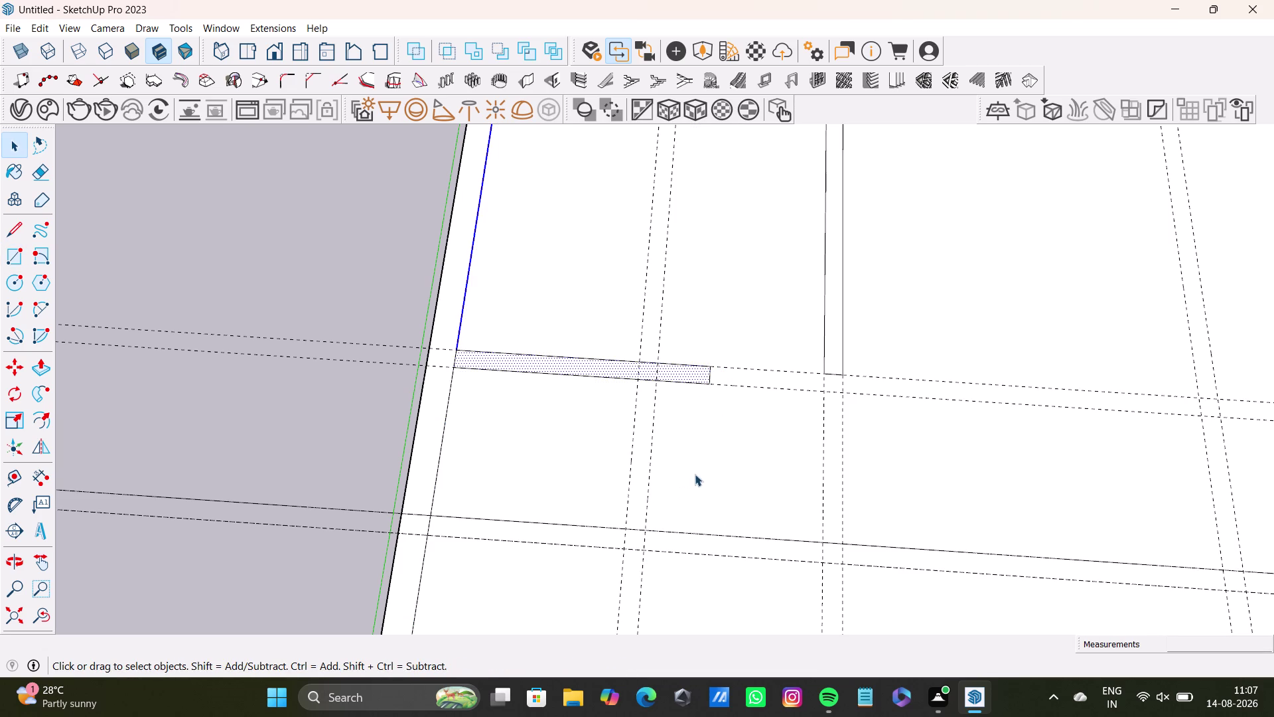
middle_drag(695, 474, 697, 535)
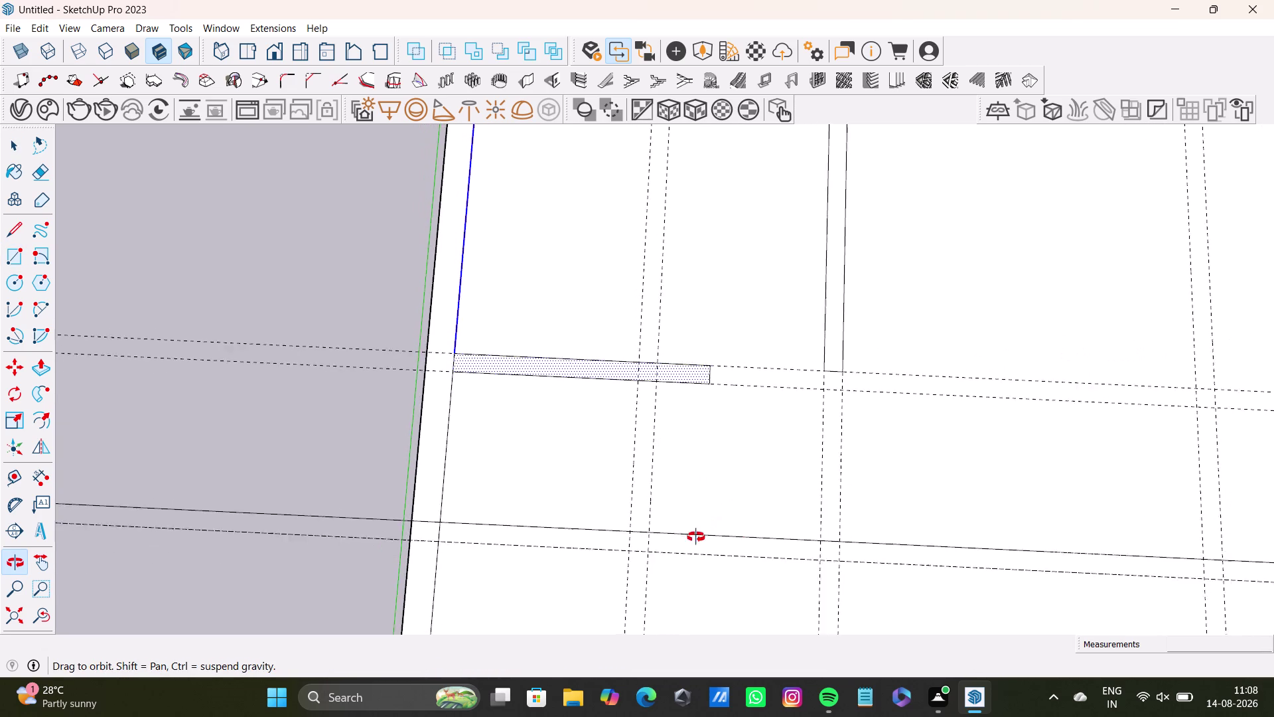
middle_drag(696, 535, 679, 407)
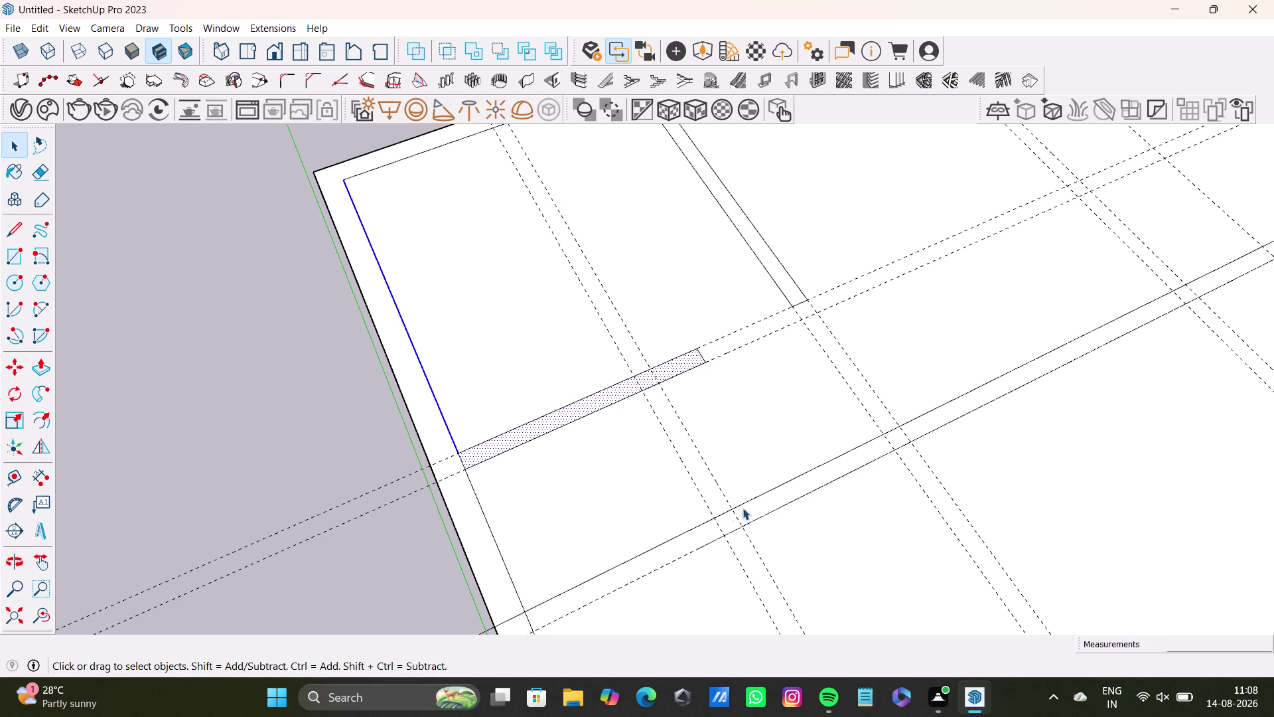
scroll(down, 3)
scroll(down, 3)
scroll(down, 3)
middle_drag(732, 485, 483, 415)
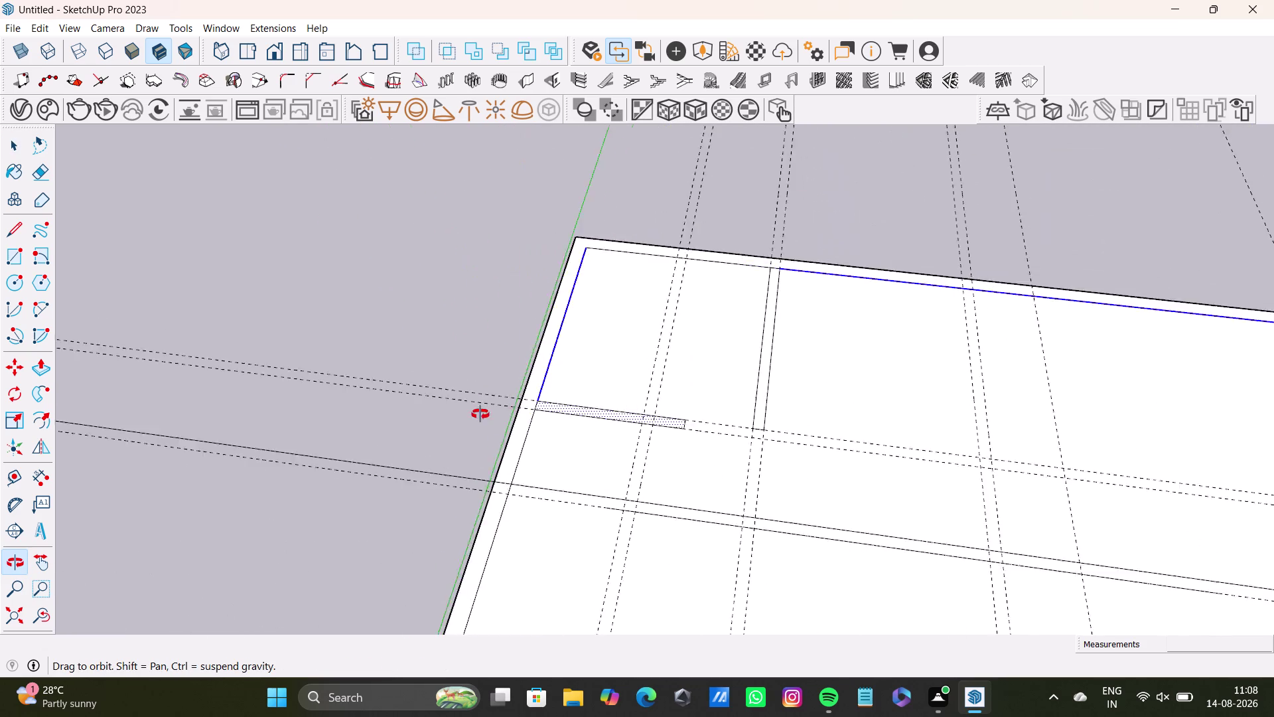
middle_drag(483, 415, 537, 620)
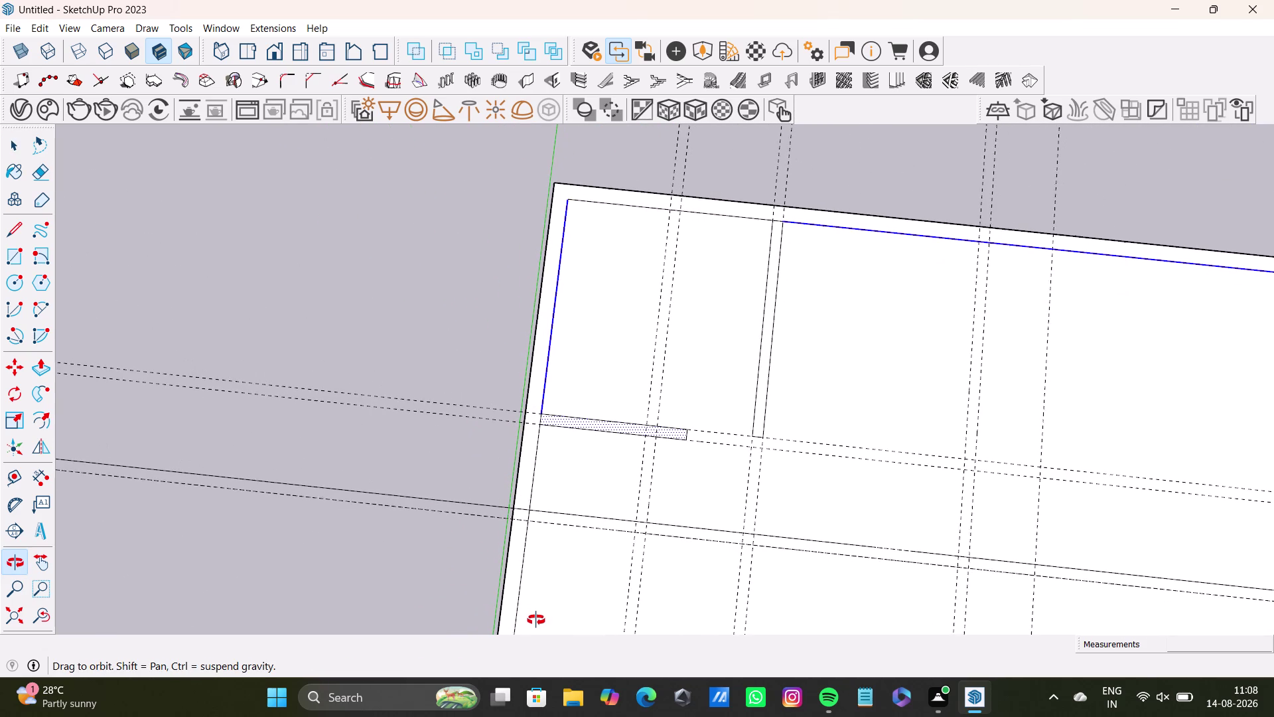
middle_drag(536, 620, 565, 414)
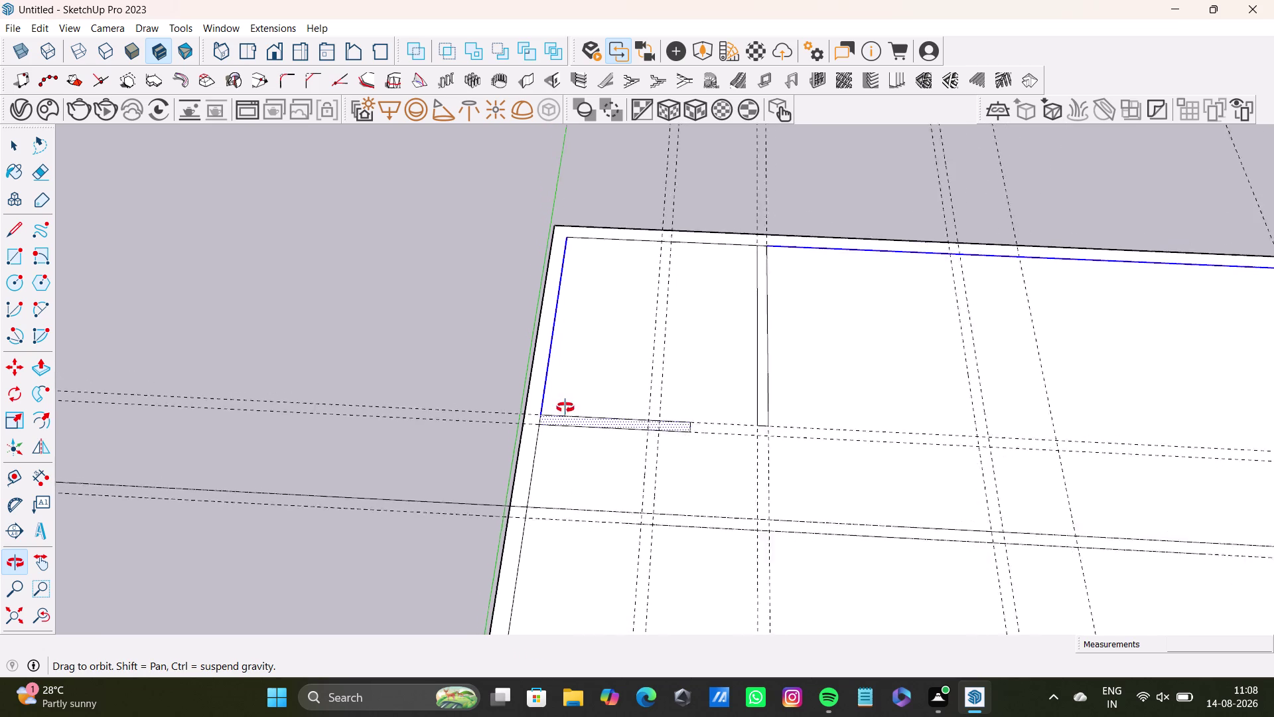
middle_drag(565, 414, 560, 375)
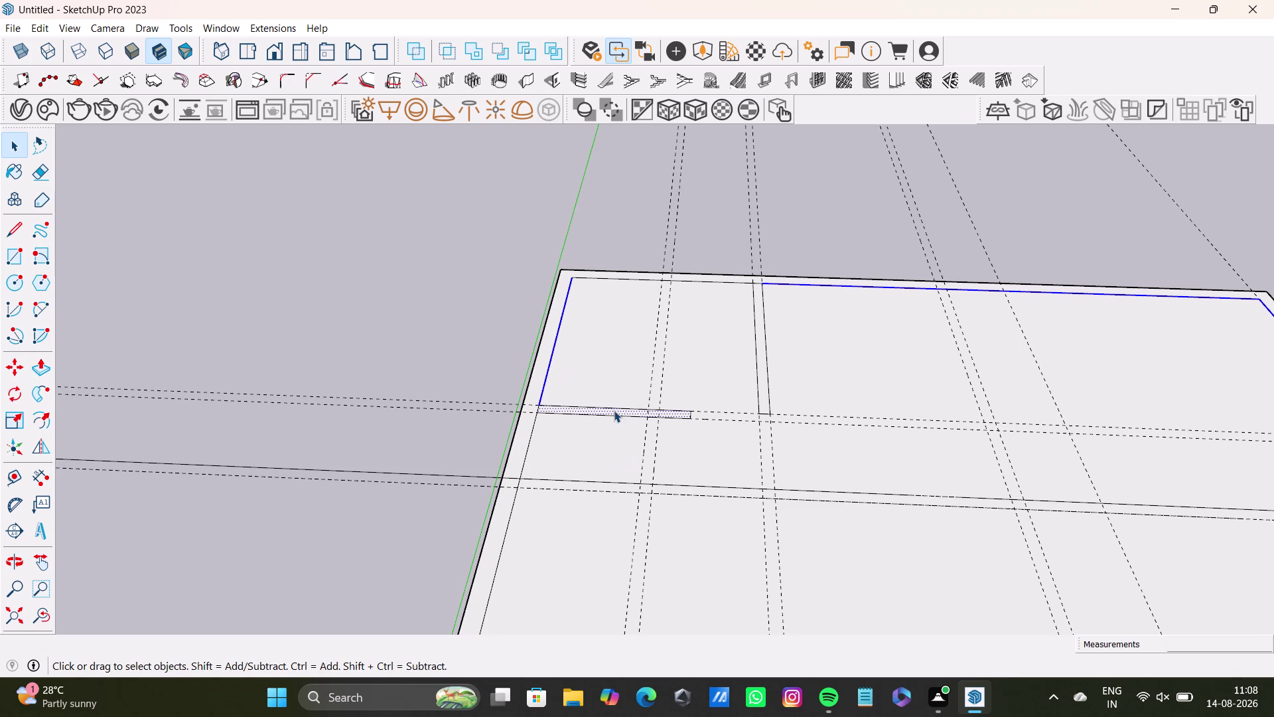
middle_drag(608, 474, 614, 606)
middle_drag(632, 497, 629, 625)
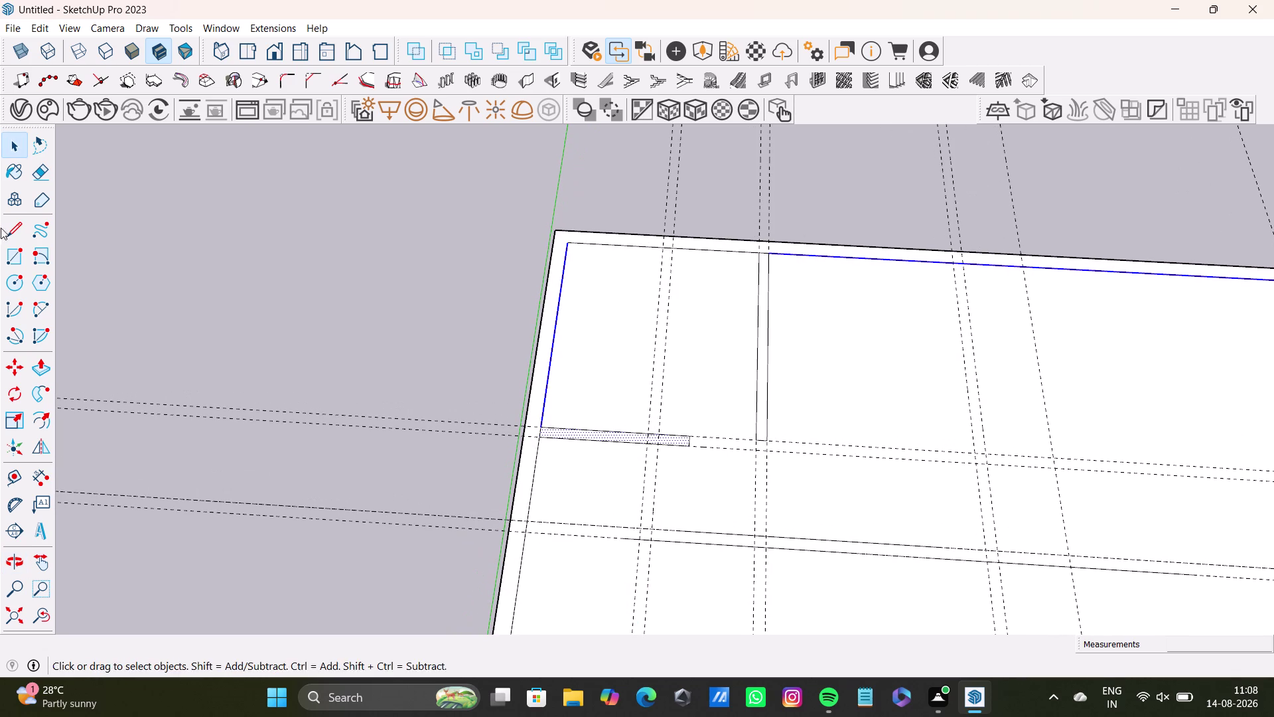
drag(14, 477, 18, 470)
scroll(up, 3)
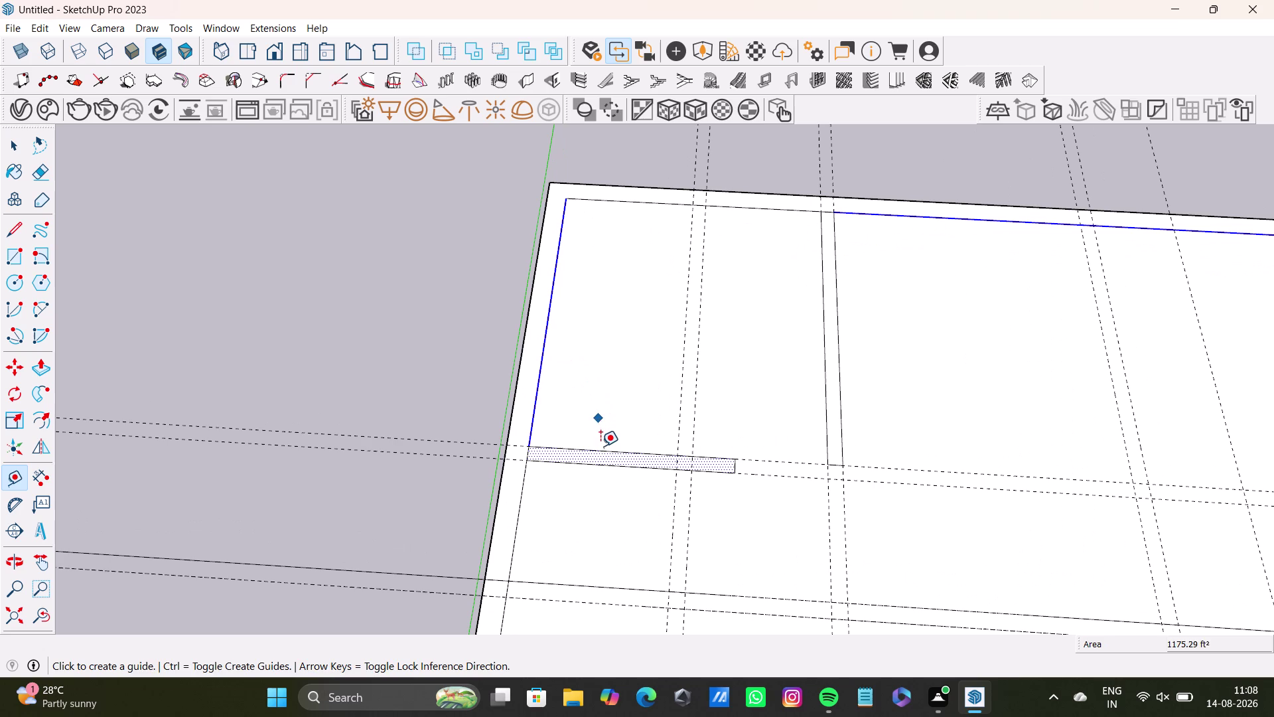
click(602, 449)
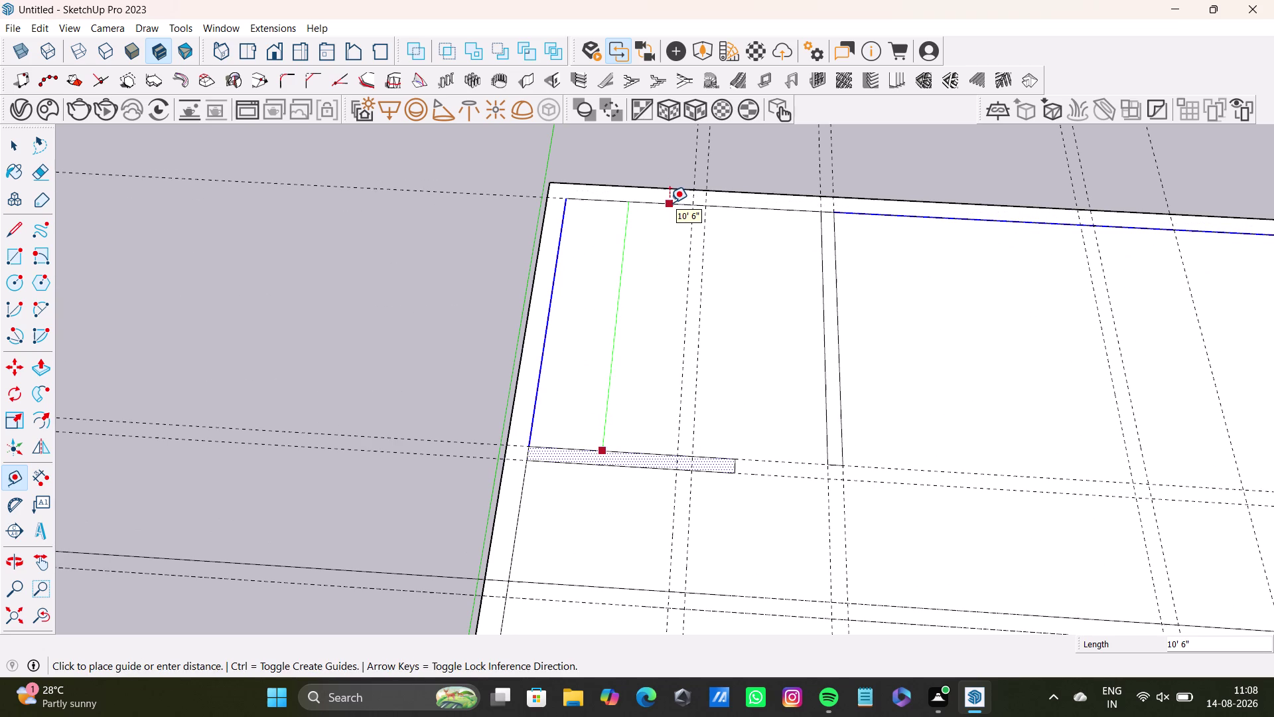
key(space)
scroll(down, 3)
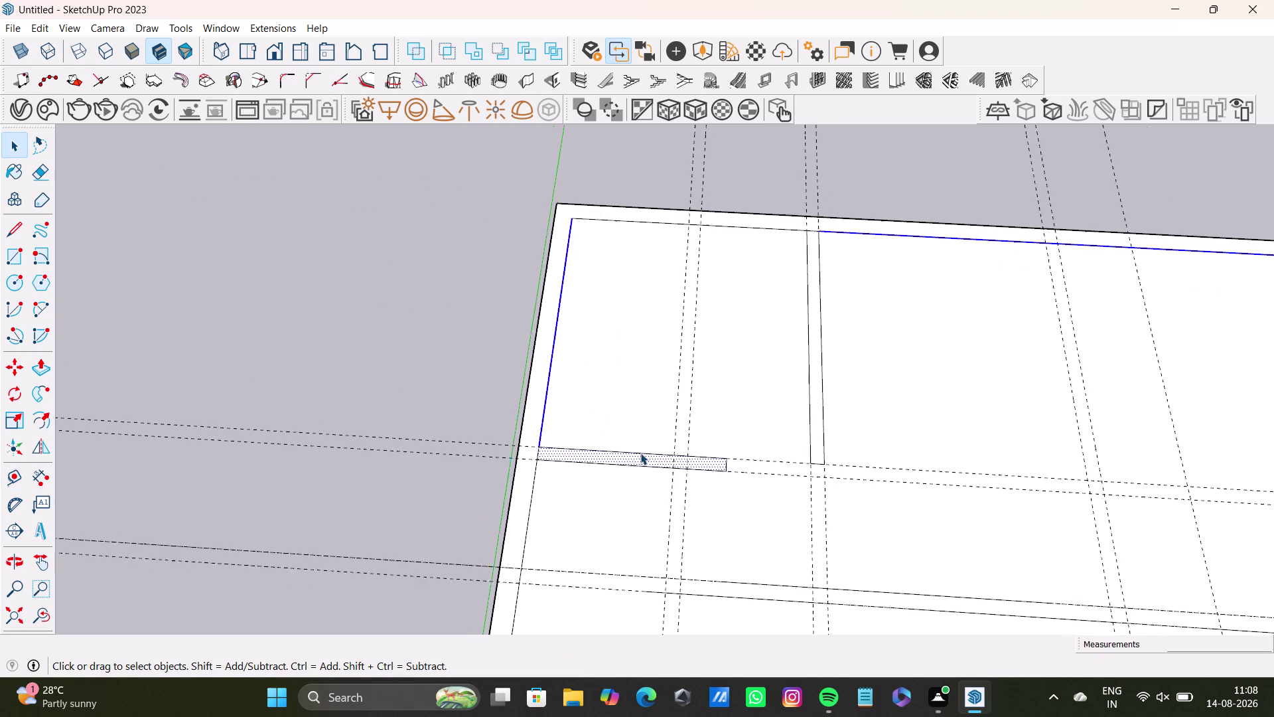
middle_drag(640, 453, 617, 336)
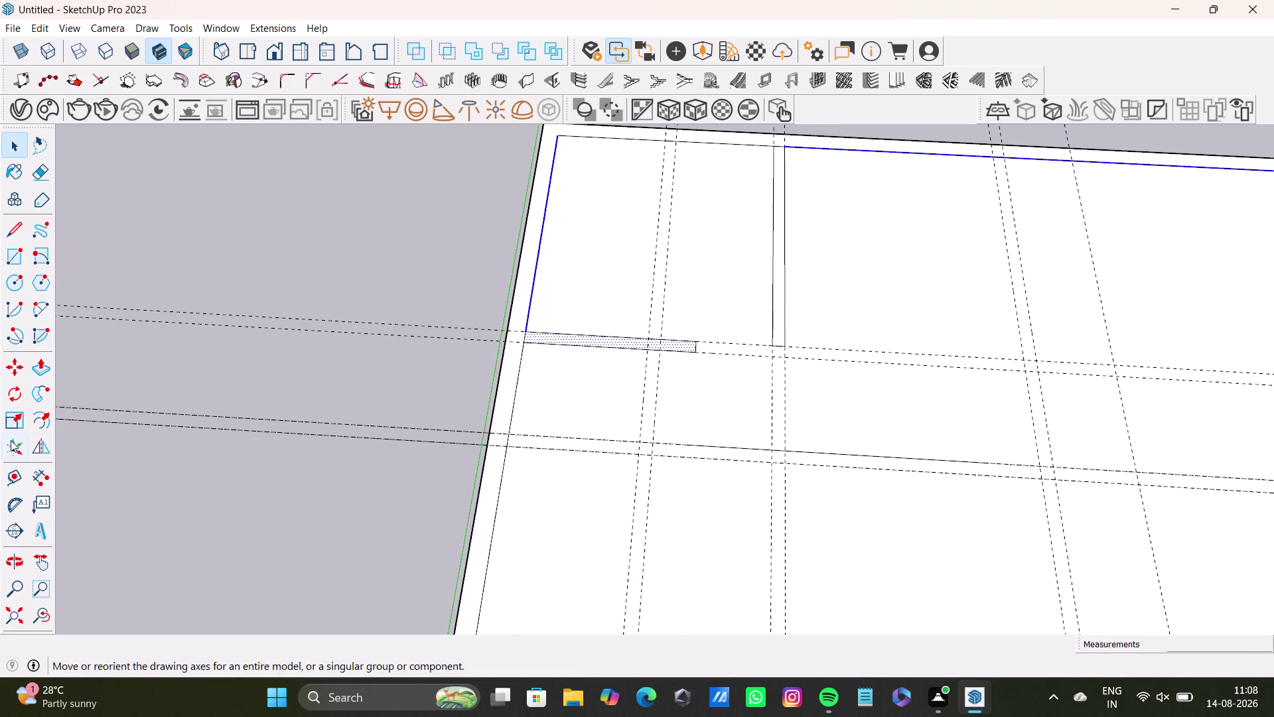
click(18, 475)
click(578, 434)
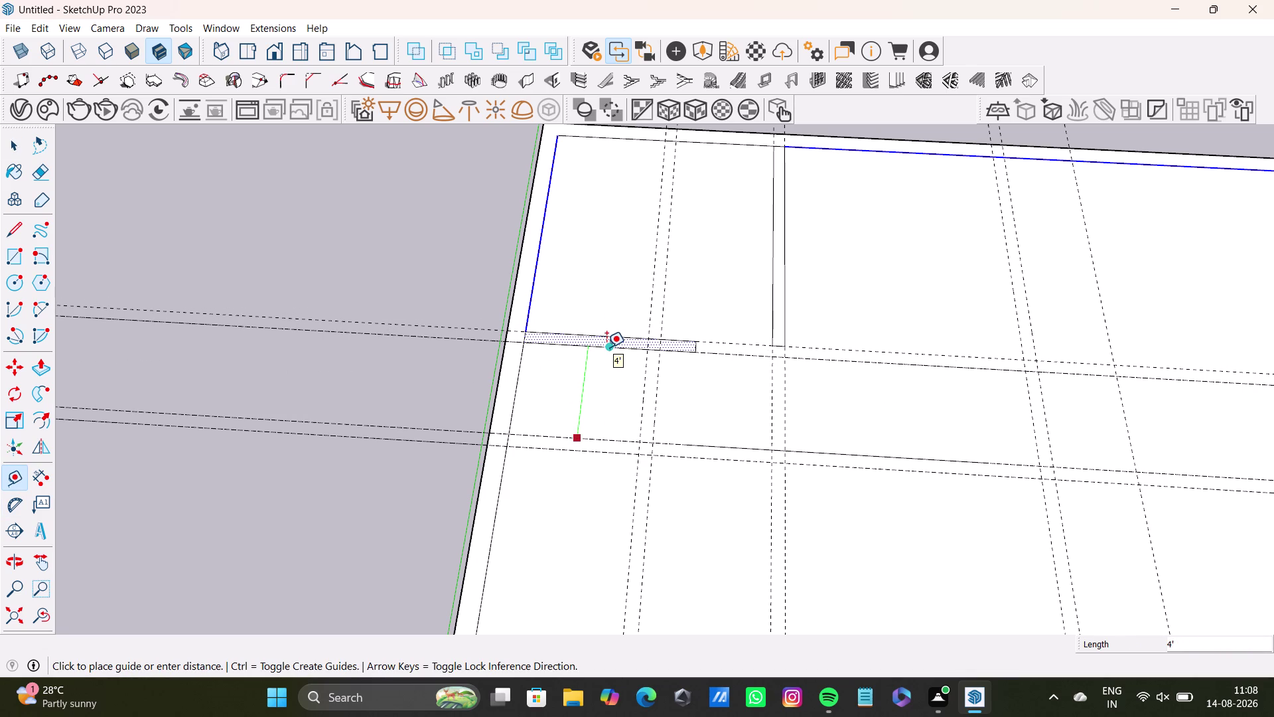
key(space)
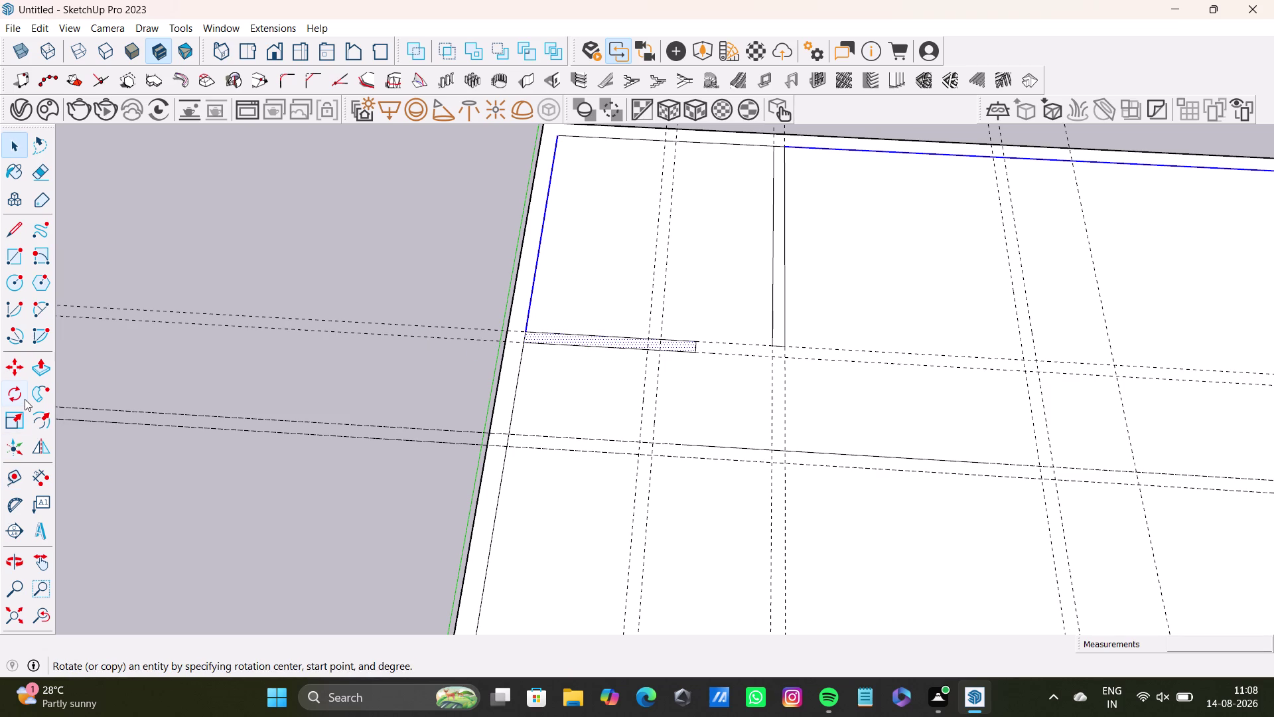
click(14, 469)
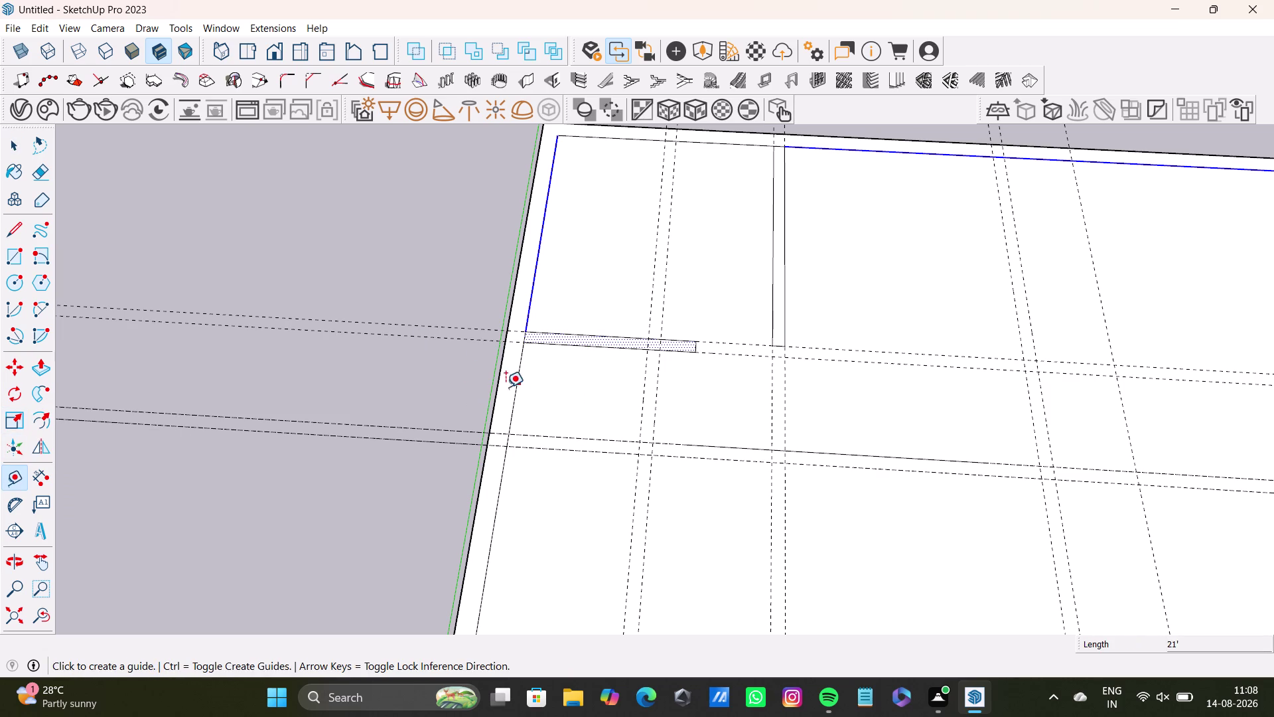
click(515, 393)
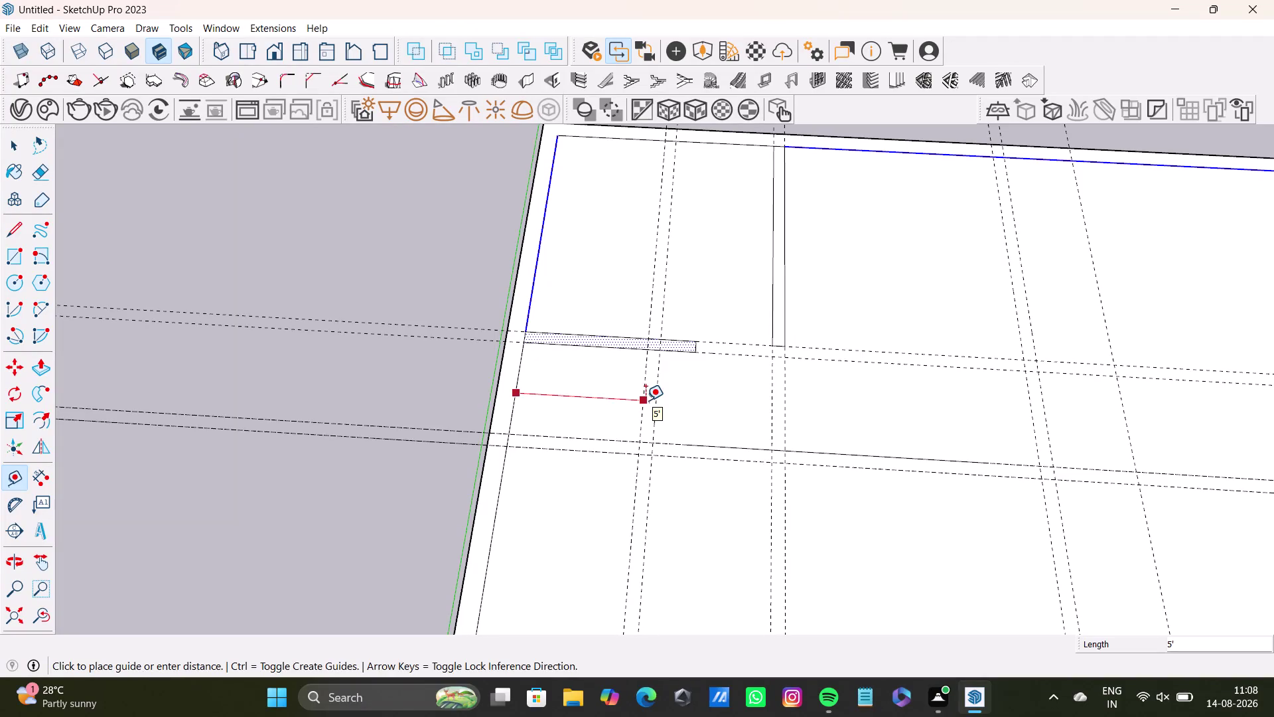
key(space)
middle_drag(612, 441, 543, 368)
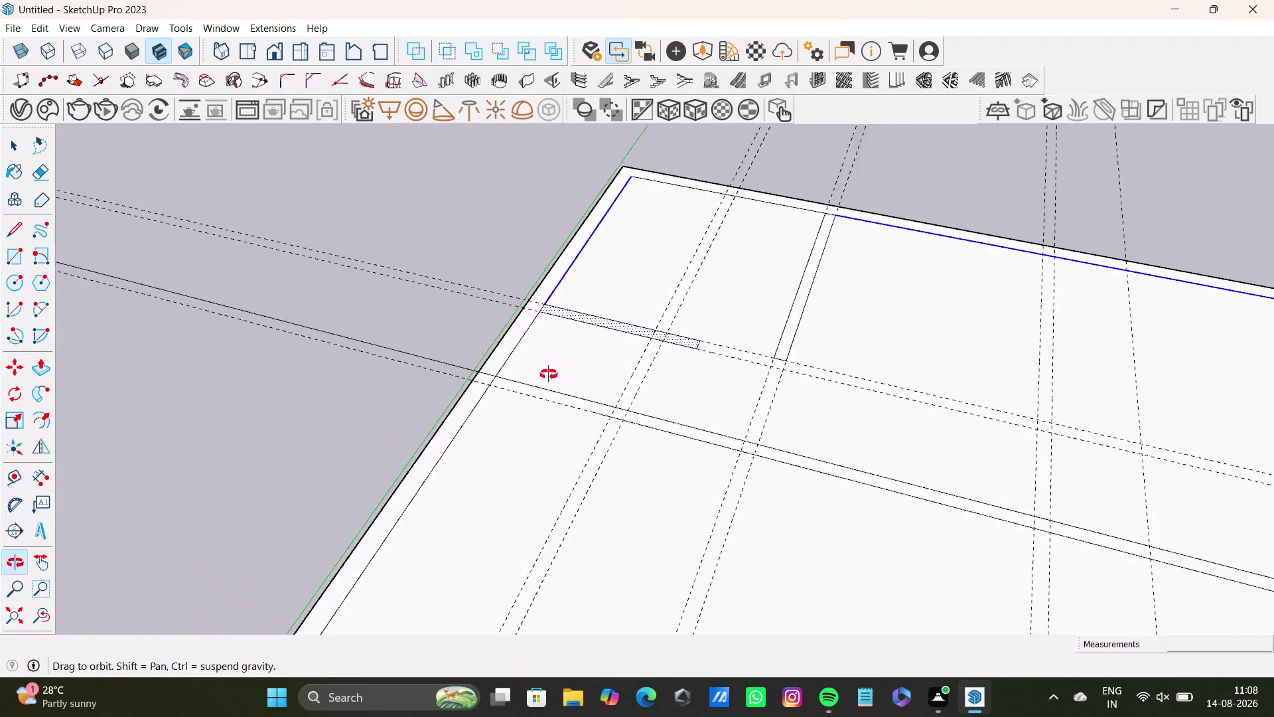
middle_drag(543, 368, 595, 402)
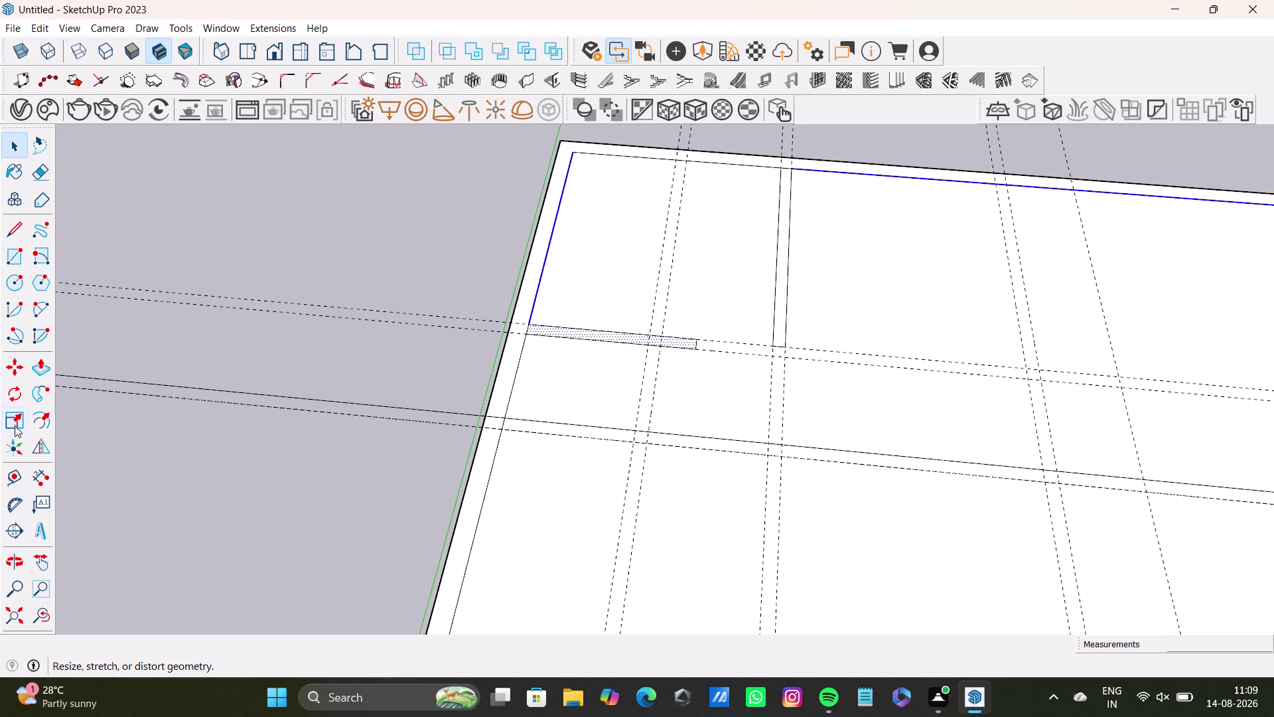
click(9, 260)
Draw a roughly 14-foot strip along the lower guide pair from the left inner border.
scroll(up, 3)
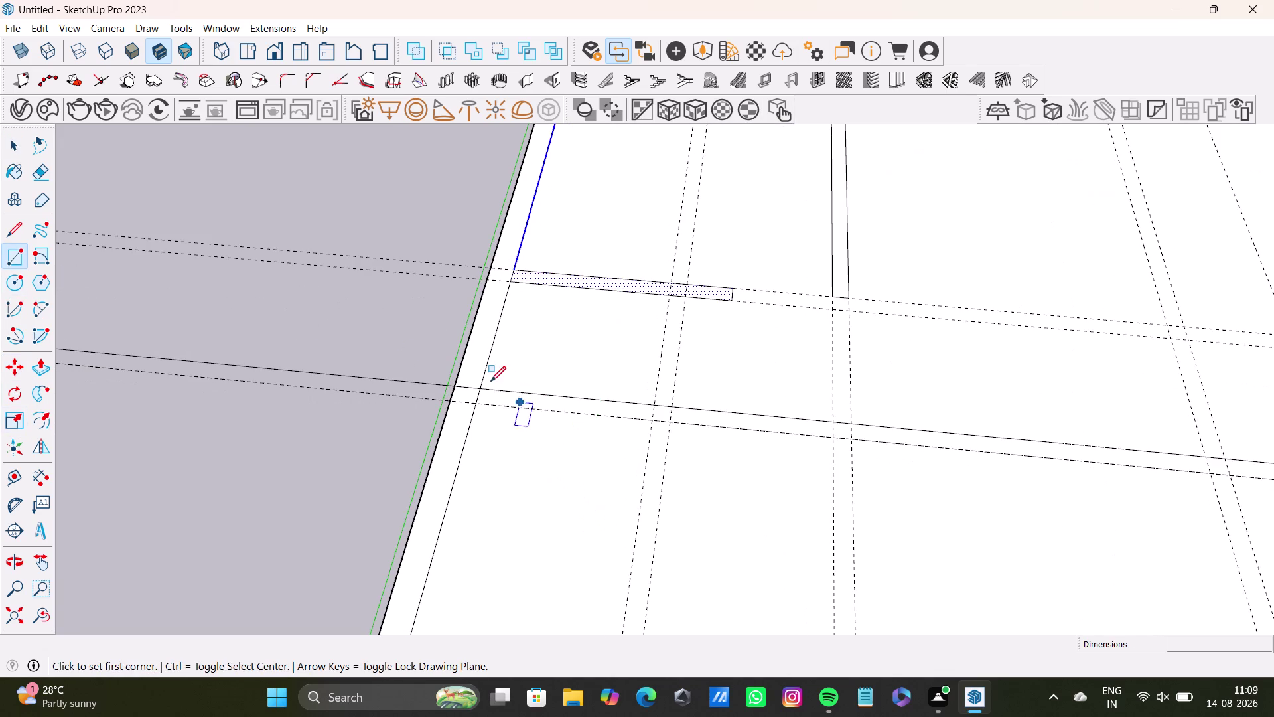
click(481, 386)
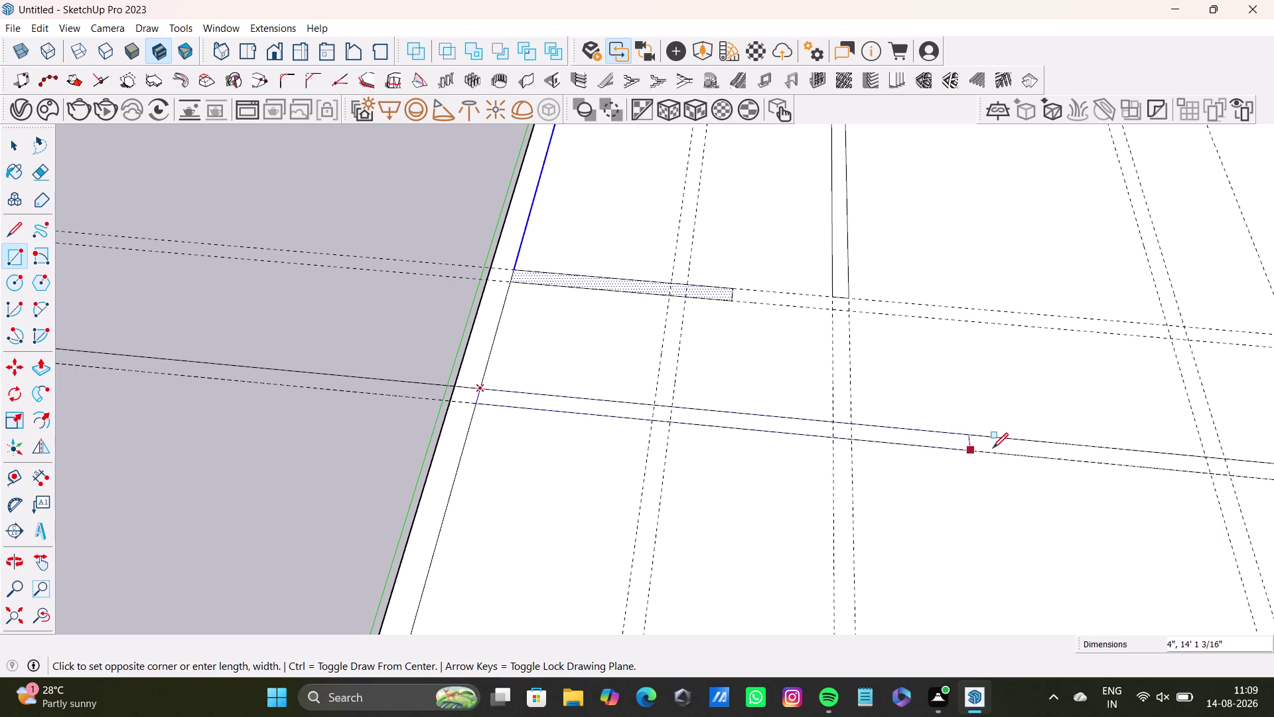
click(1019, 457)
key(space)
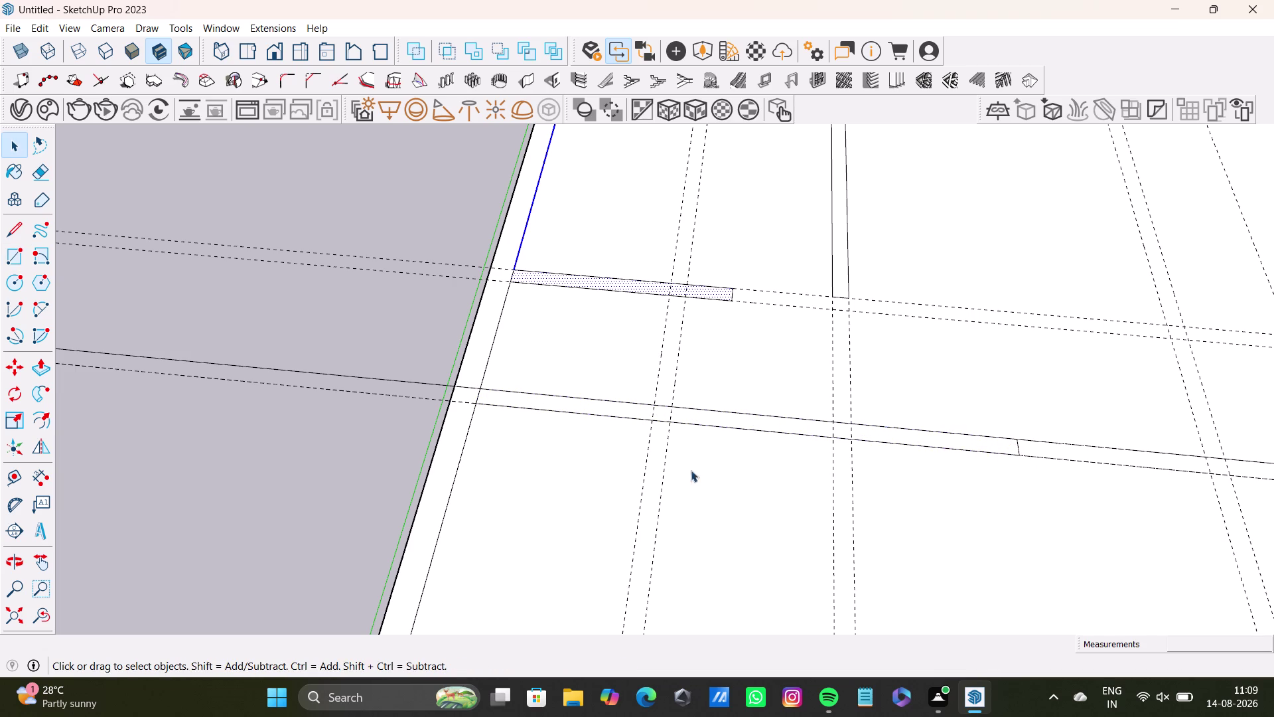
Pan and orbit the view to see both wall strips.
scroll(down, 3)
middle_drag(670, 478, 665, 607)
scroll(up, 3)
click(524, 415)
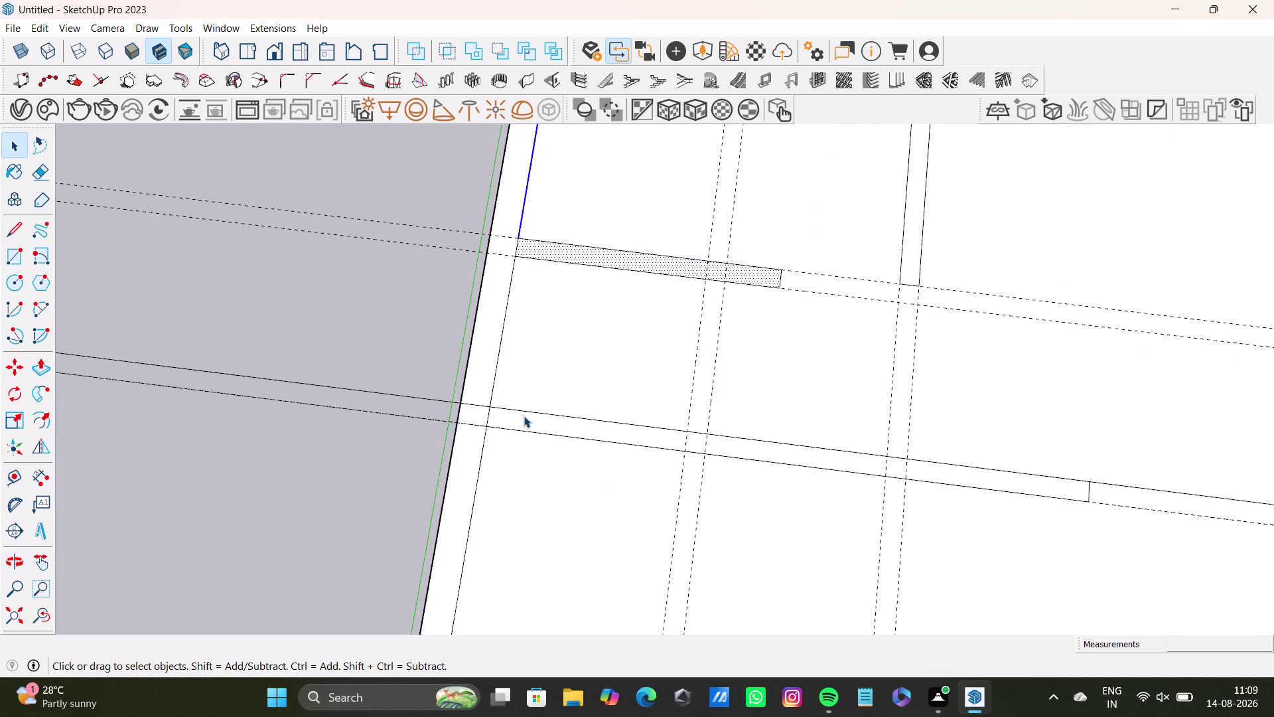
scroll(down, 3)
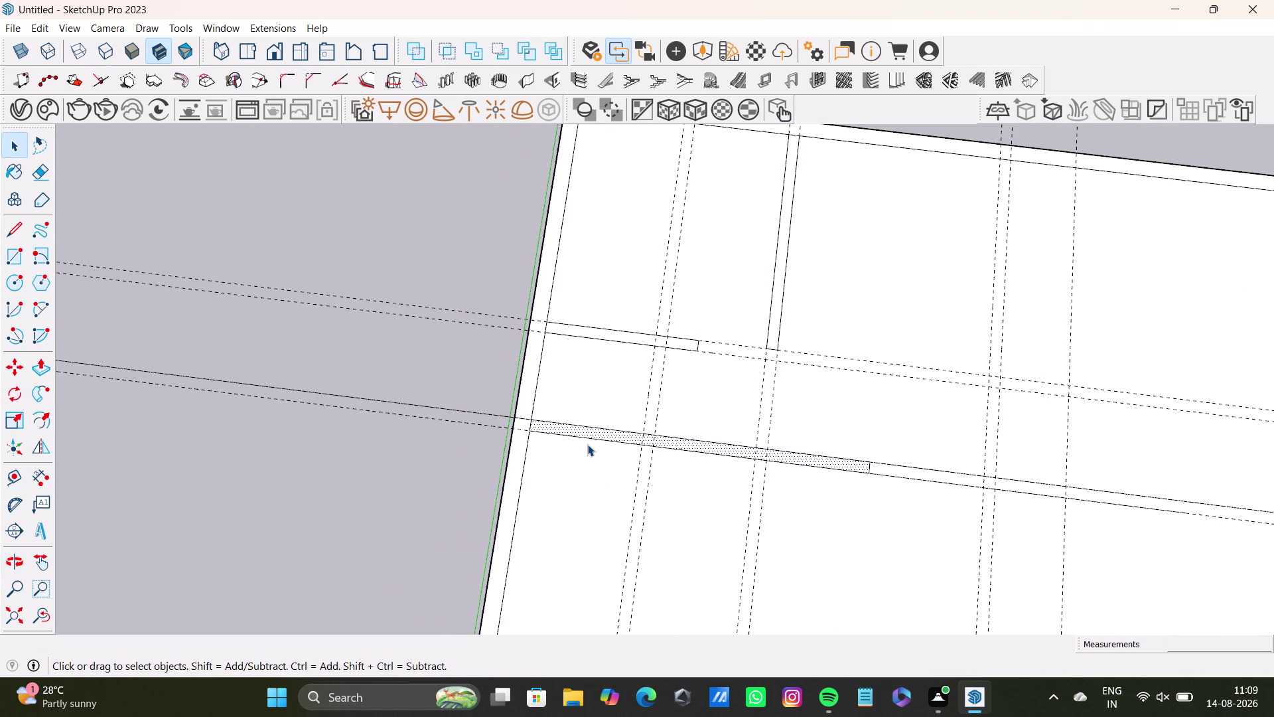
middle_drag(605, 484, 611, 402)
key(space)
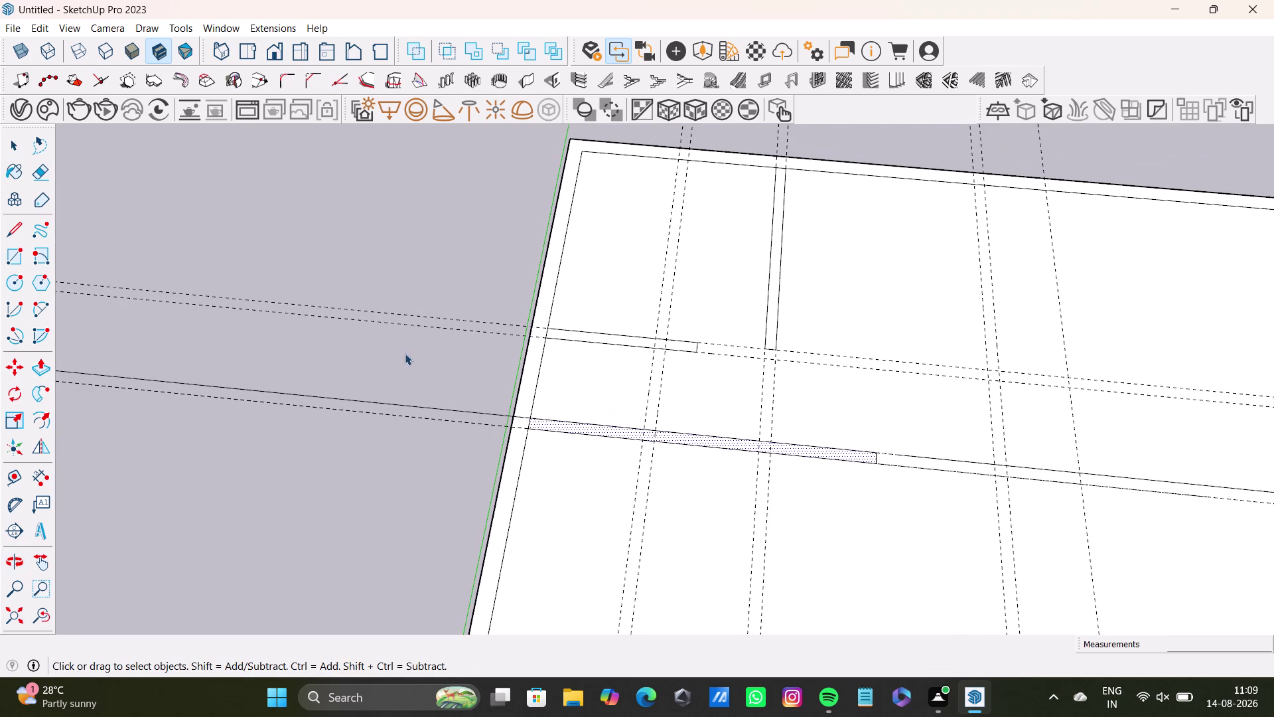
click(386, 354)
middle_drag(508, 489, 550, 416)
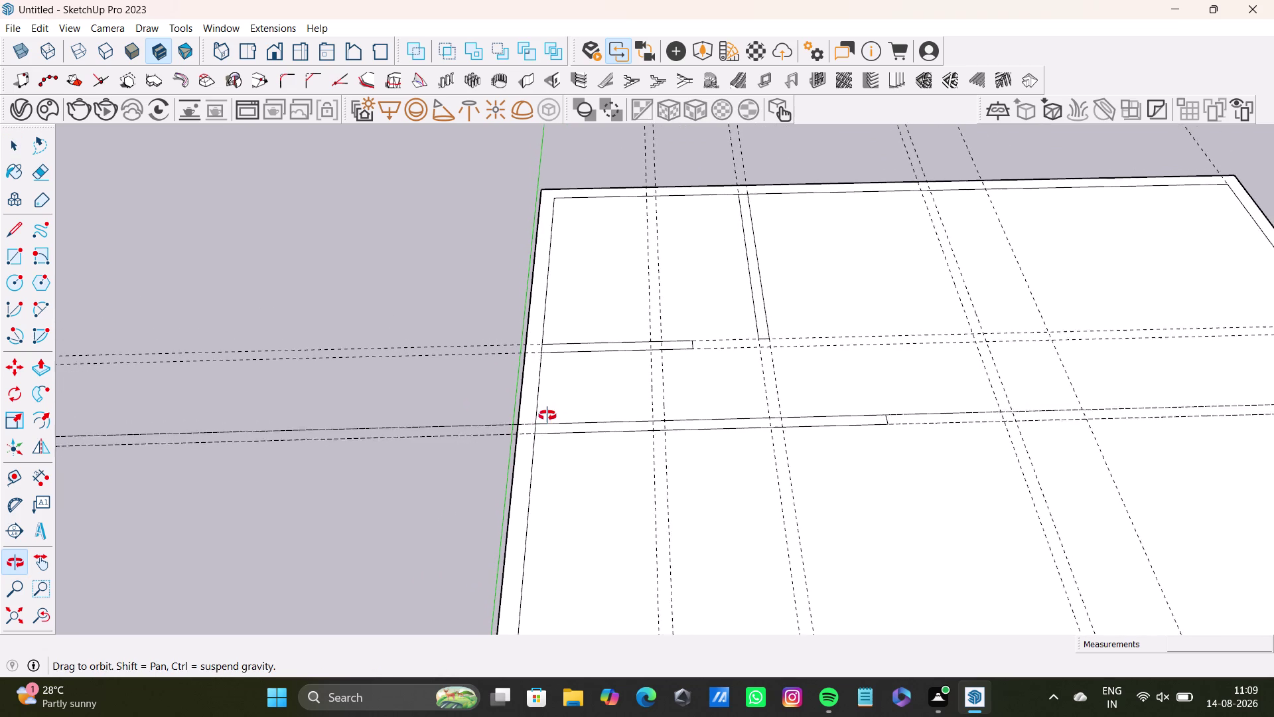
middle_drag(550, 415, 544, 418)
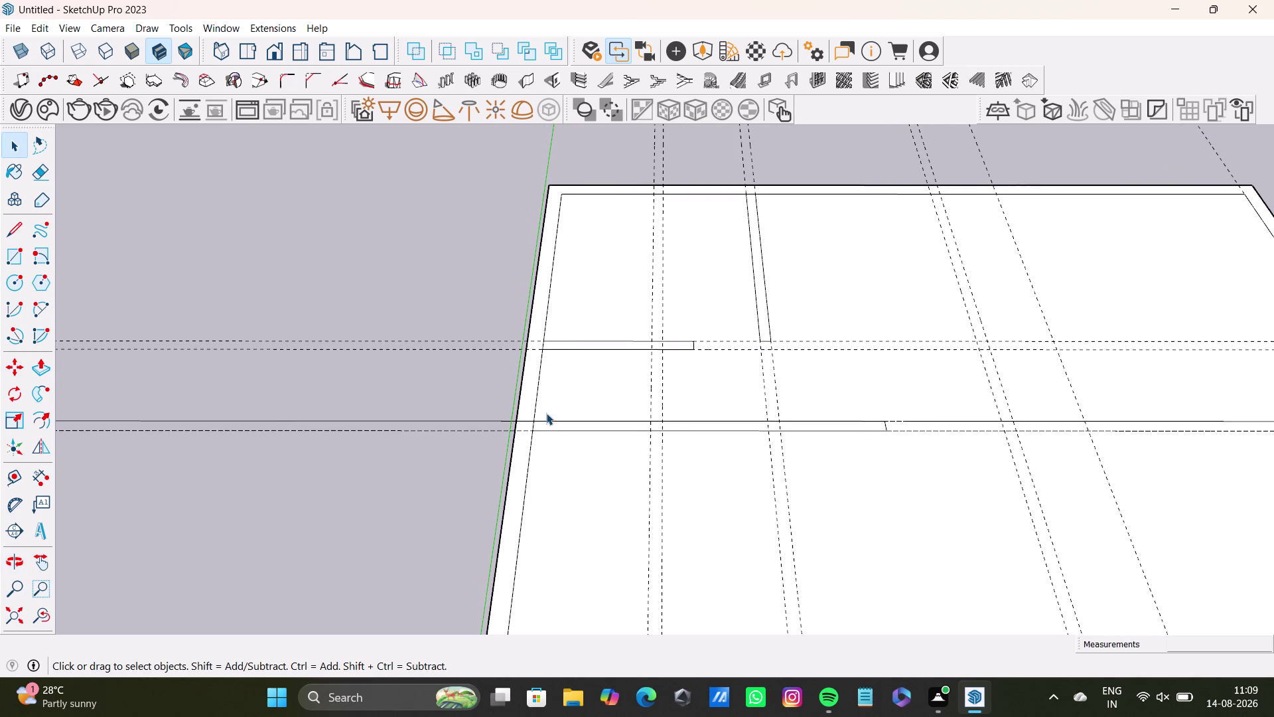
middle_drag(546, 512, 551, 597)
middle_drag(560, 579, 501, 385)
middle_drag(565, 434, 530, 319)
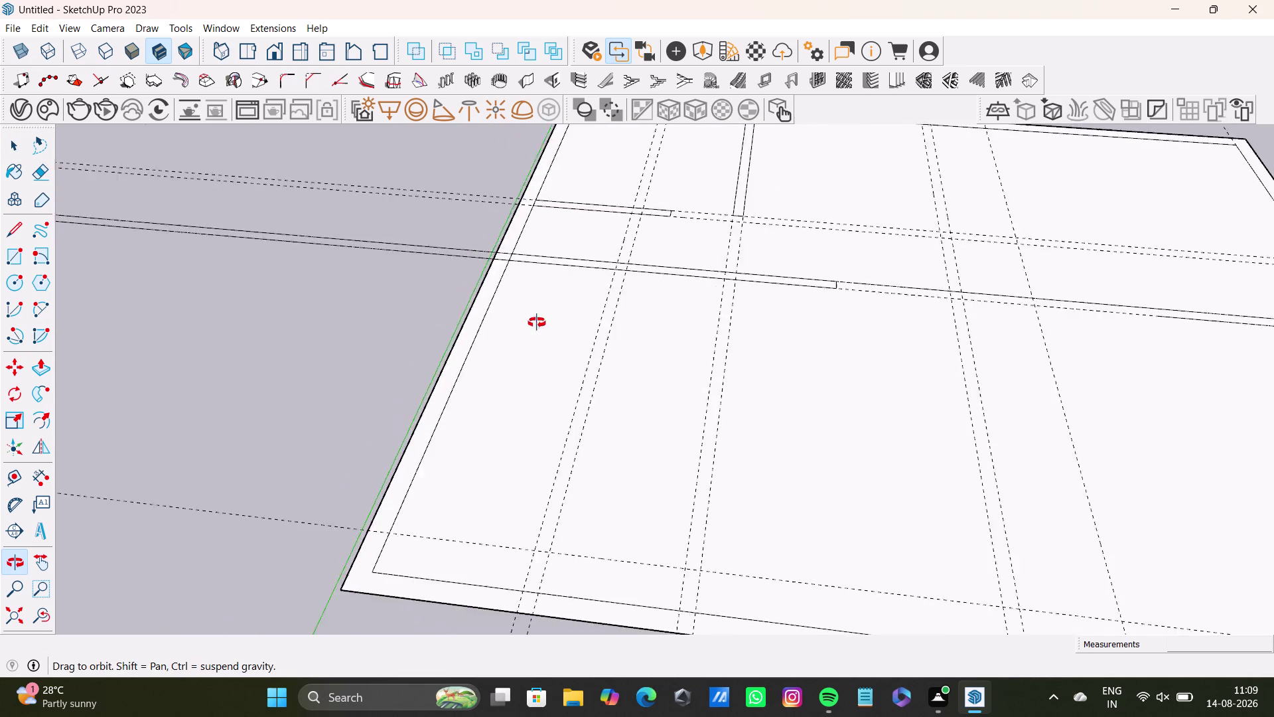
middle_drag(531, 318, 477, 543)
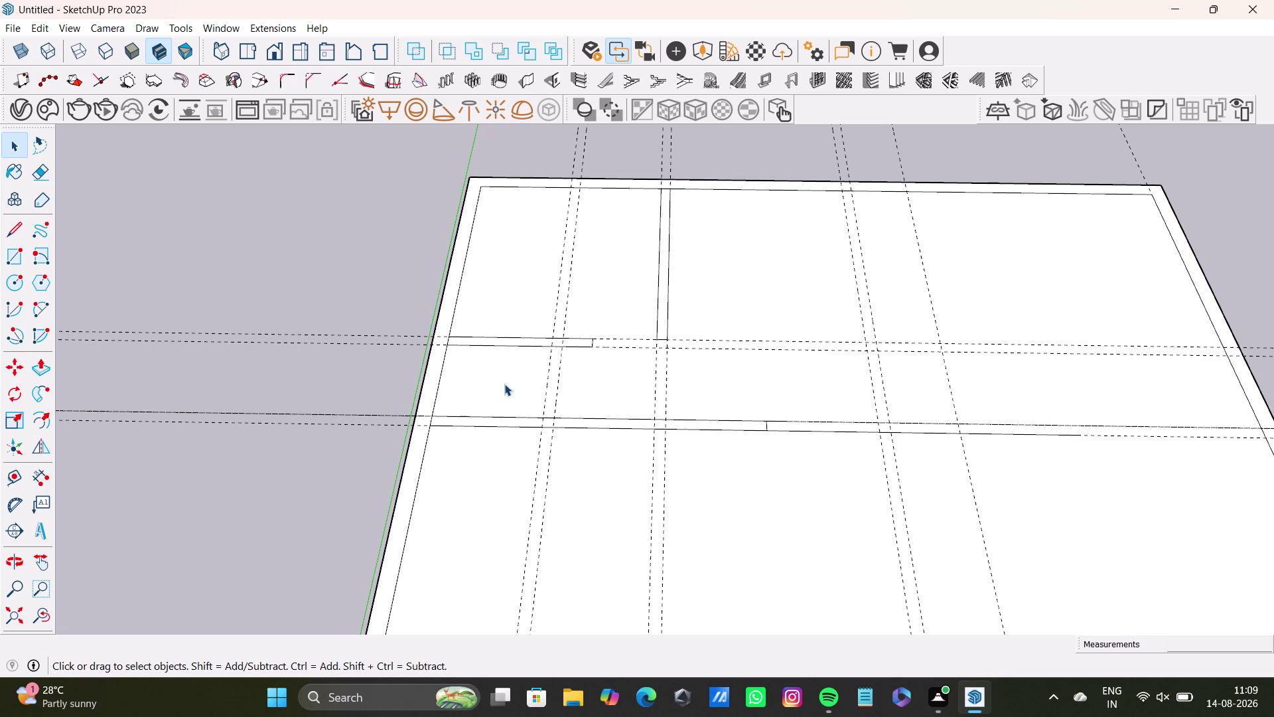
middle_drag(827, 321, 828, 451)
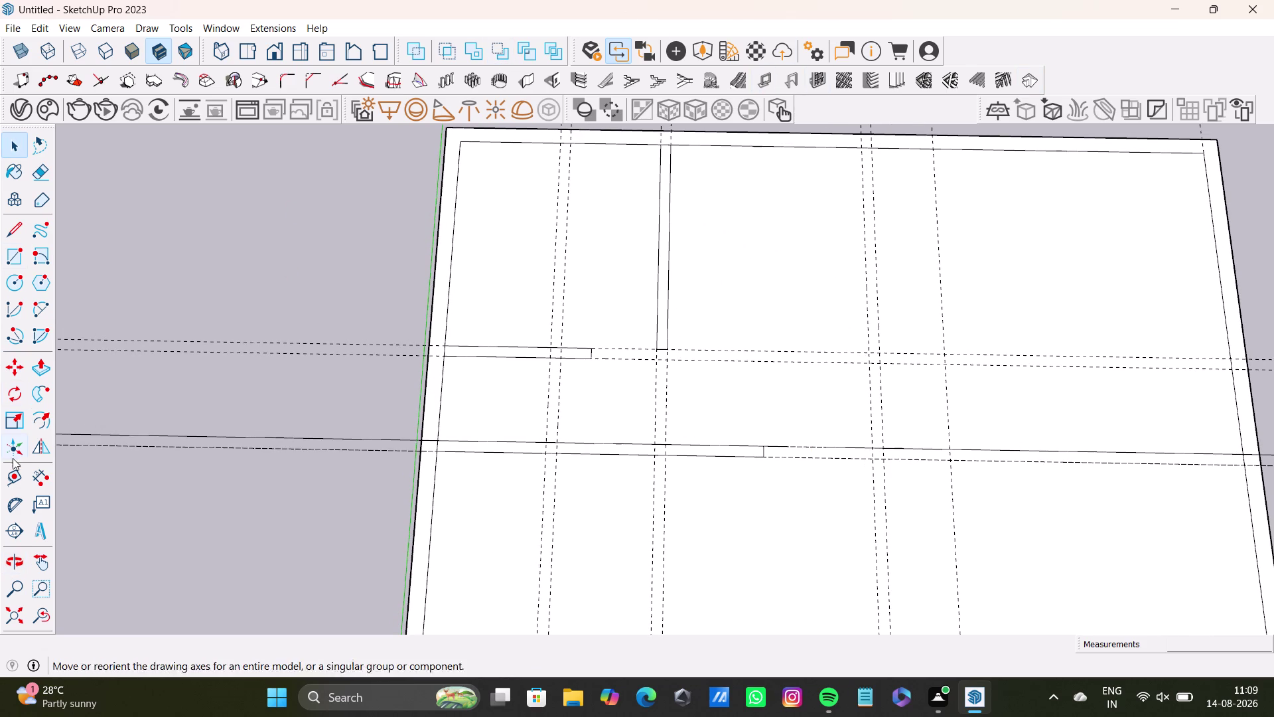
Start a guide from the top inner border, then cancel it.
click(8, 471)
click(900, 149)
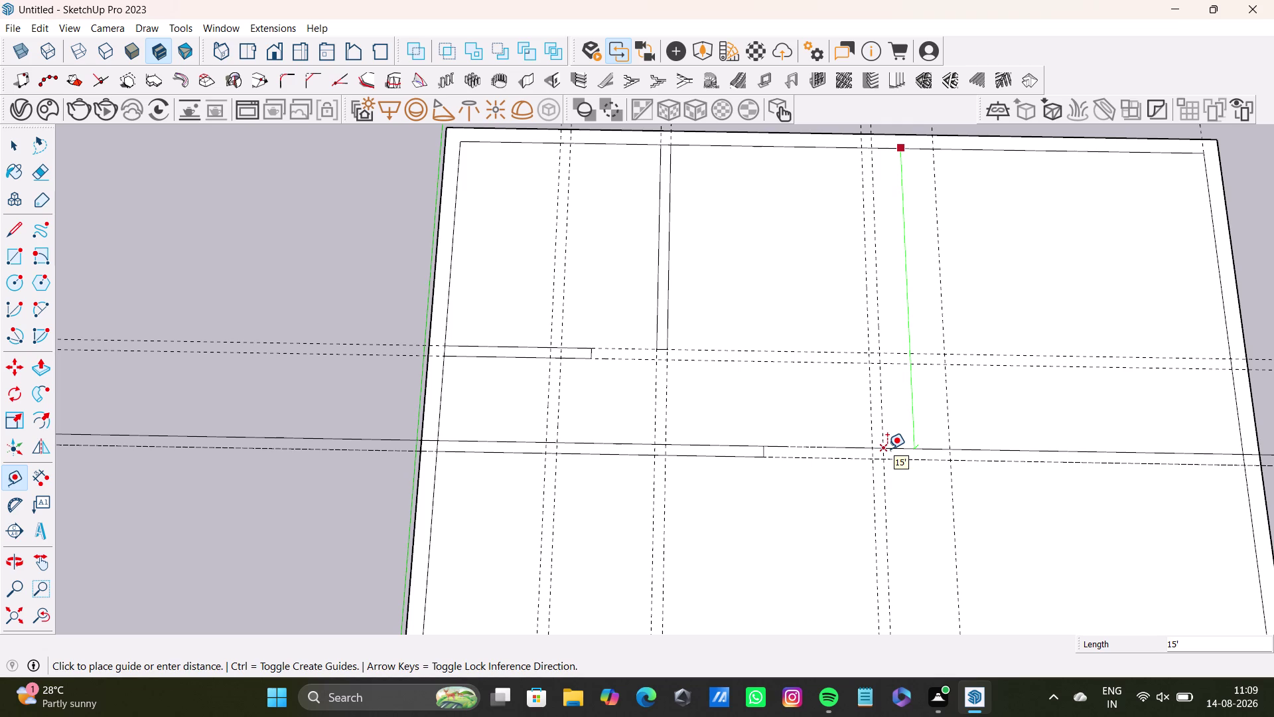
key(space)
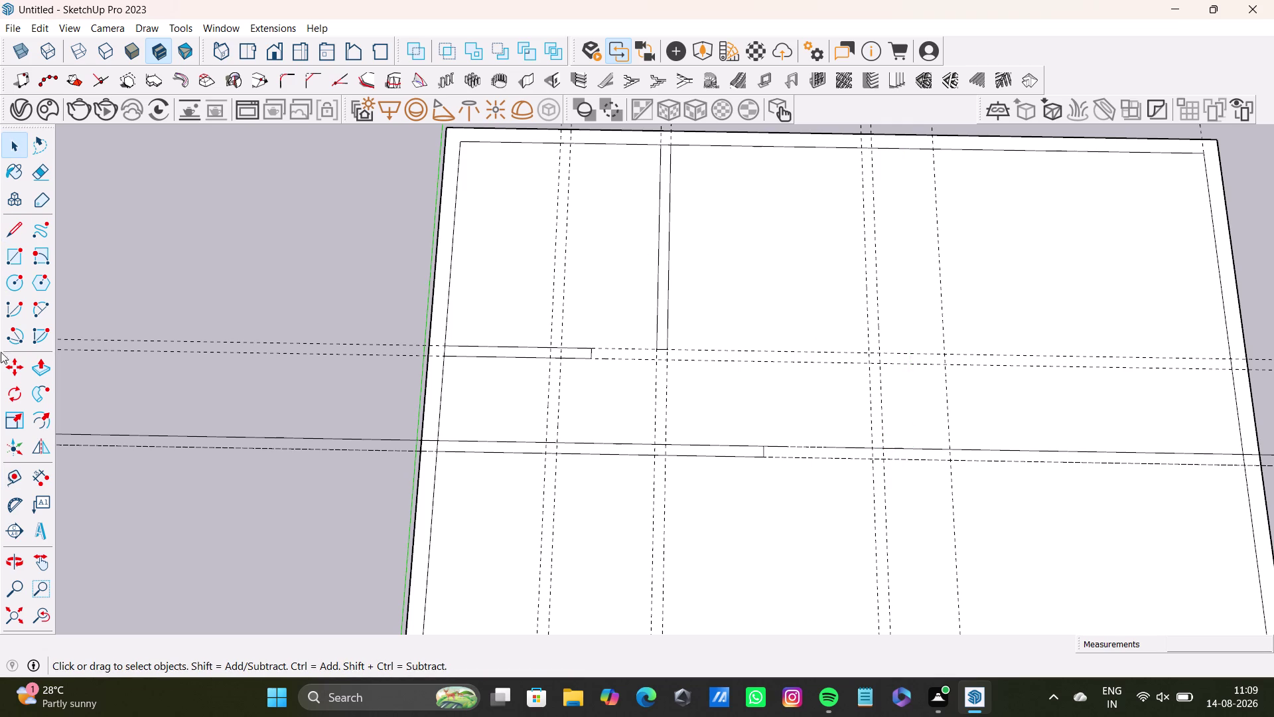
Draw a narrow vertical rectangle from the top inner border down to the middle wall.
click(10, 259)
scroll(up, 3)
scroll(down, 3)
middle_drag(877, 188, 852, 365)
scroll(up, 3)
click(817, 298)
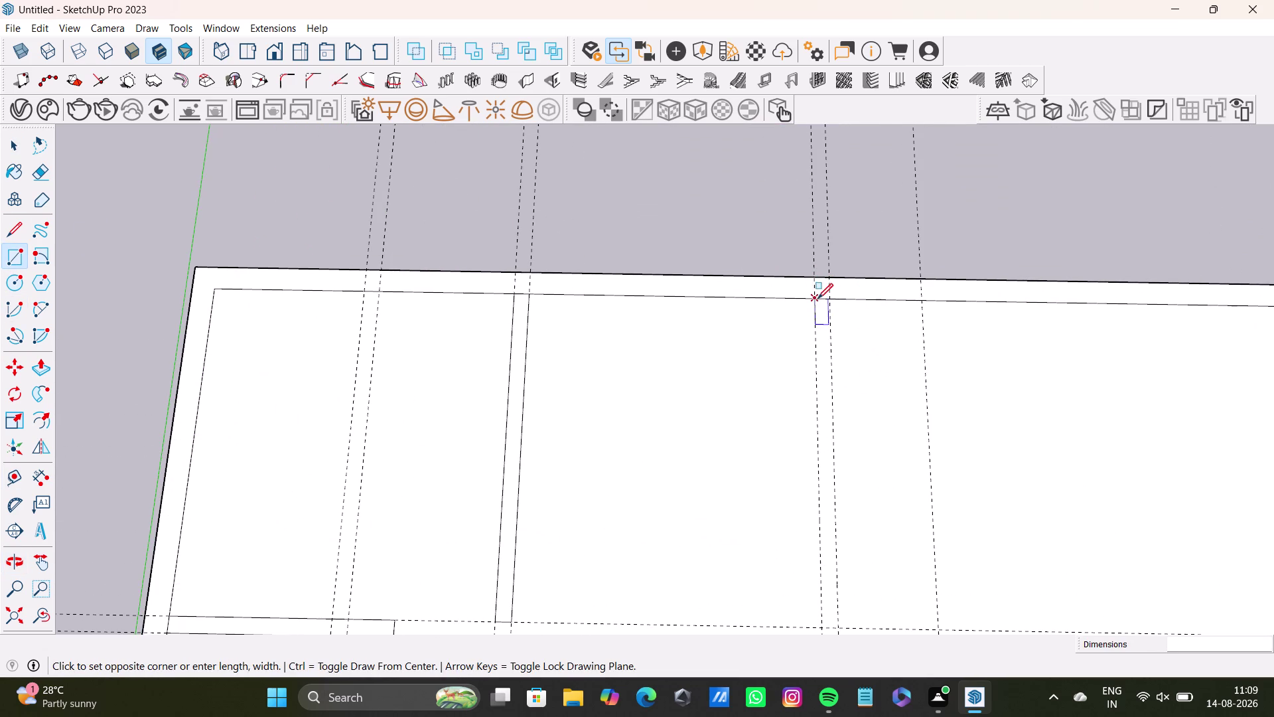
scroll(down, 3)
middle_drag(824, 397, 773, 123)
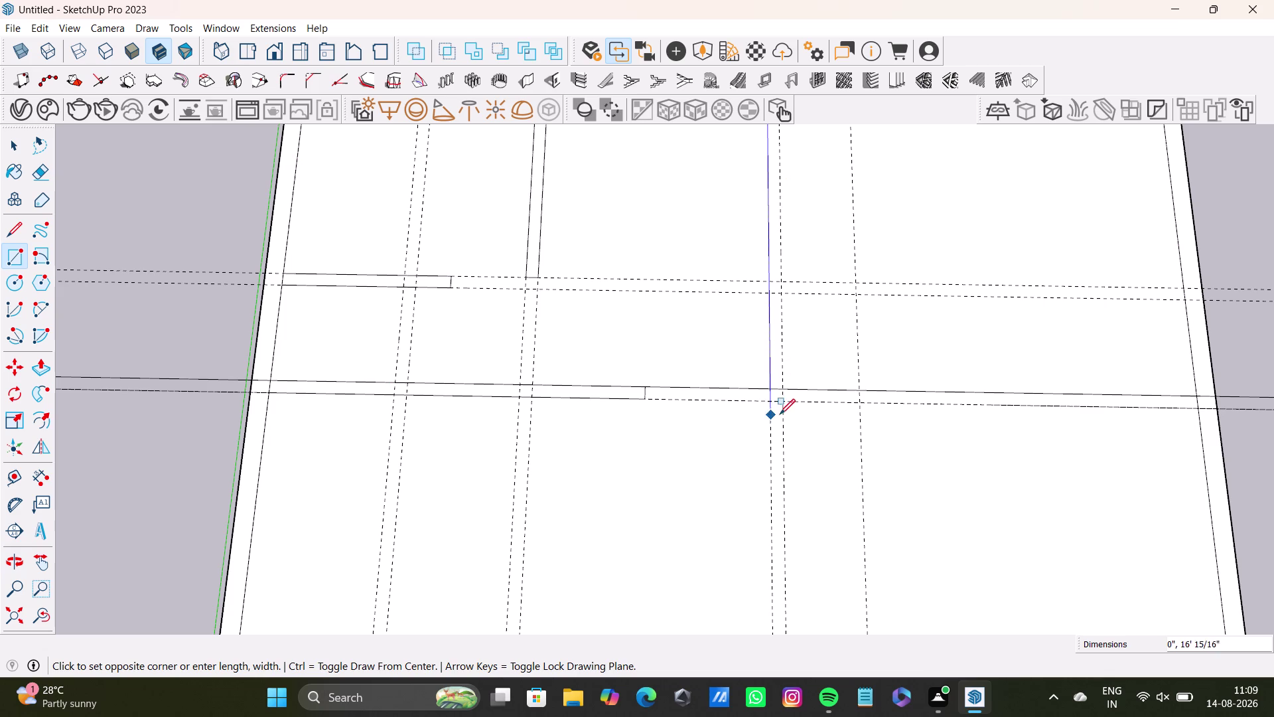
click(785, 405)
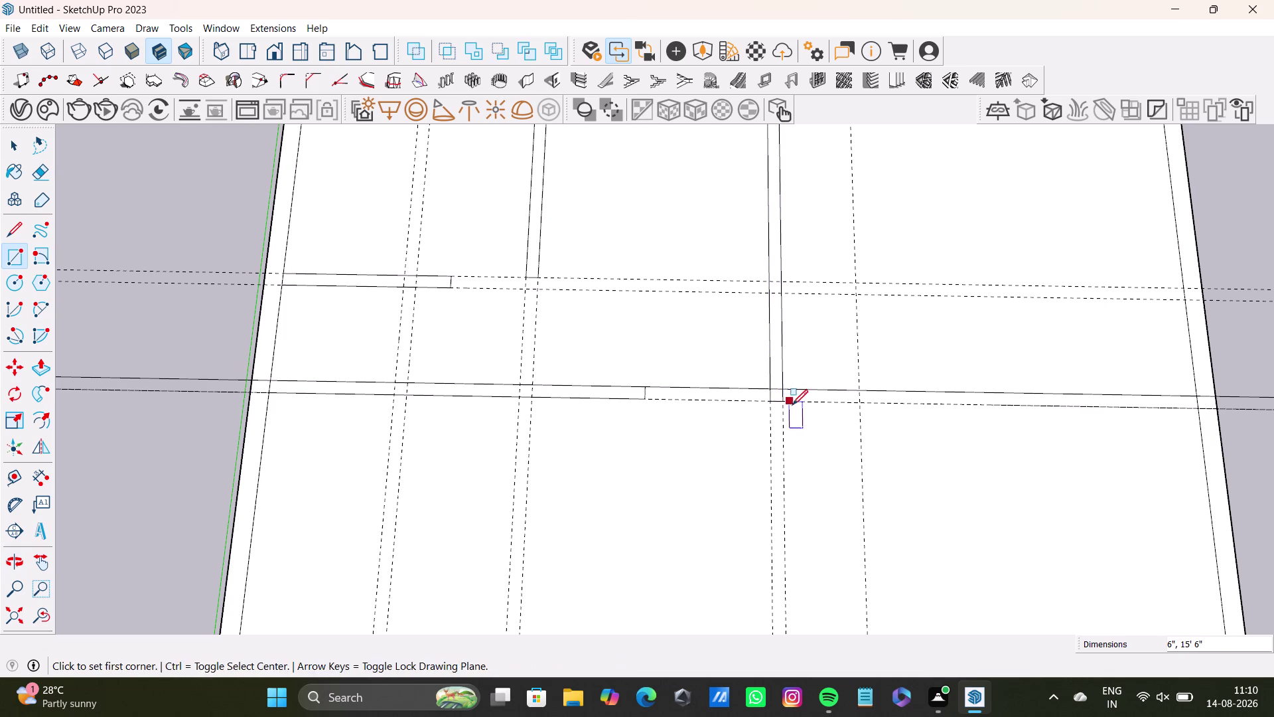
key(space)
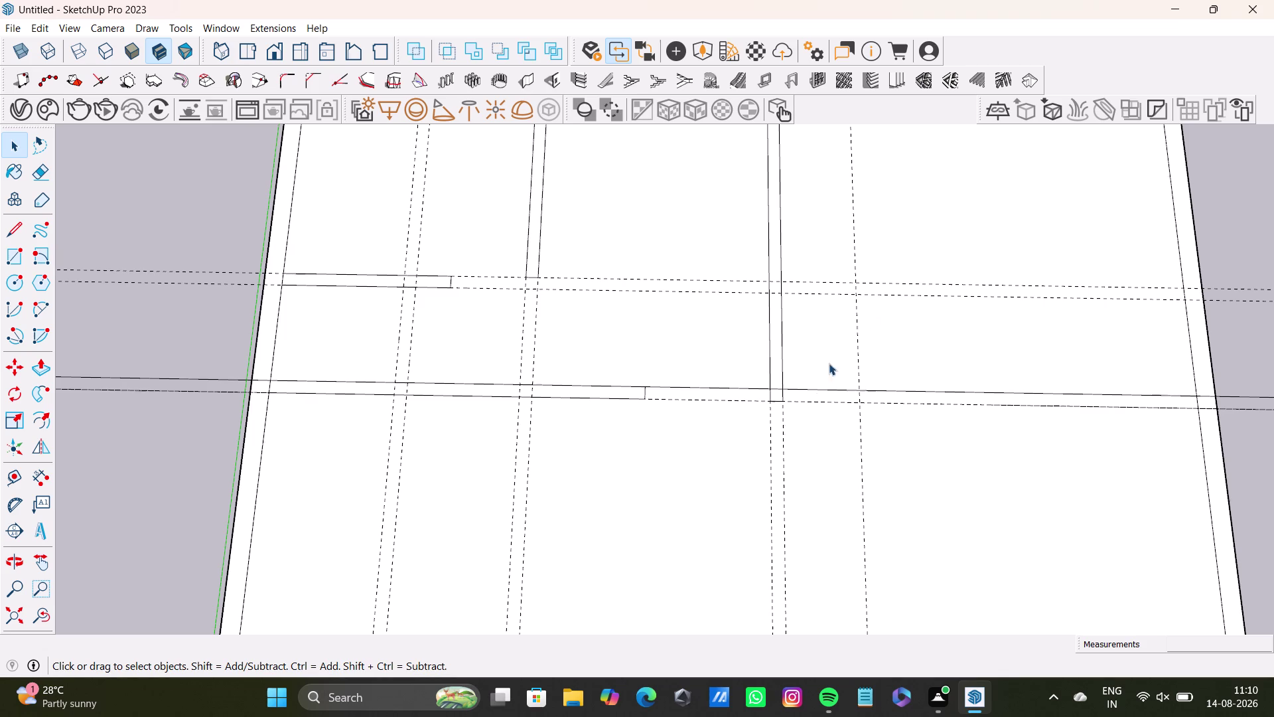
scroll(down, 3)
middle_drag(818, 402, 818, 424)
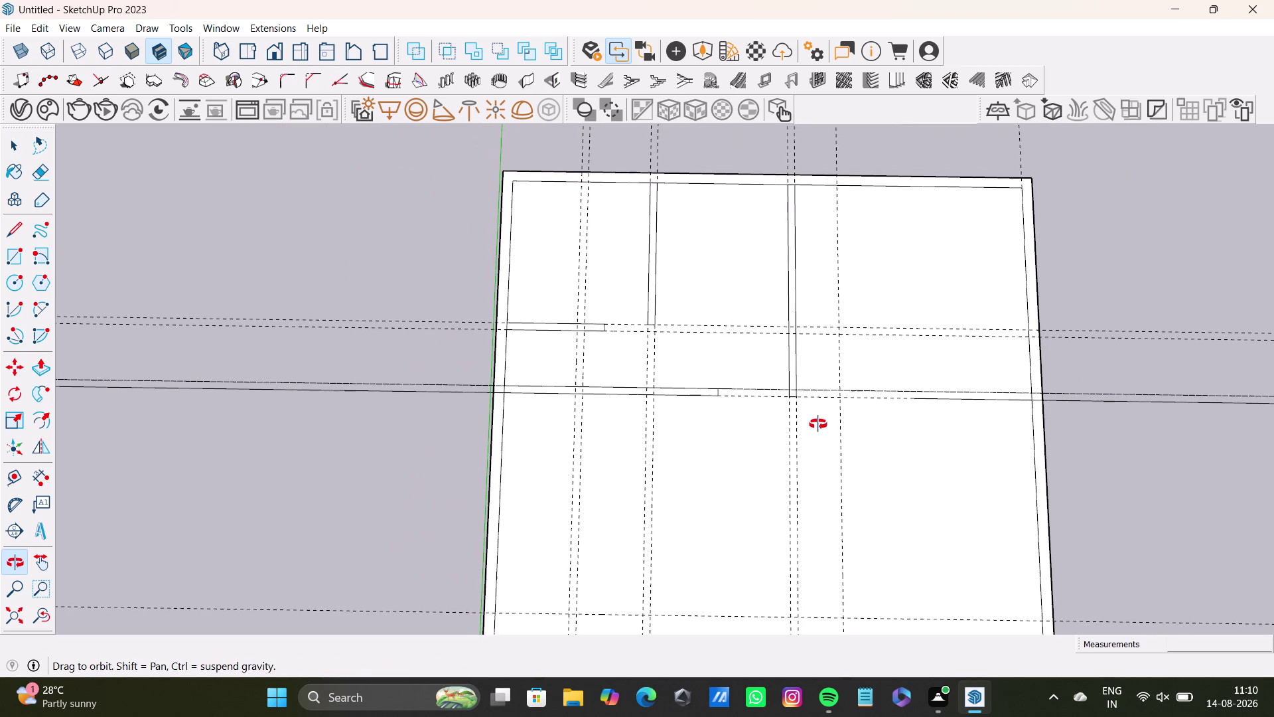
middle_drag(818, 424, 815, 419)
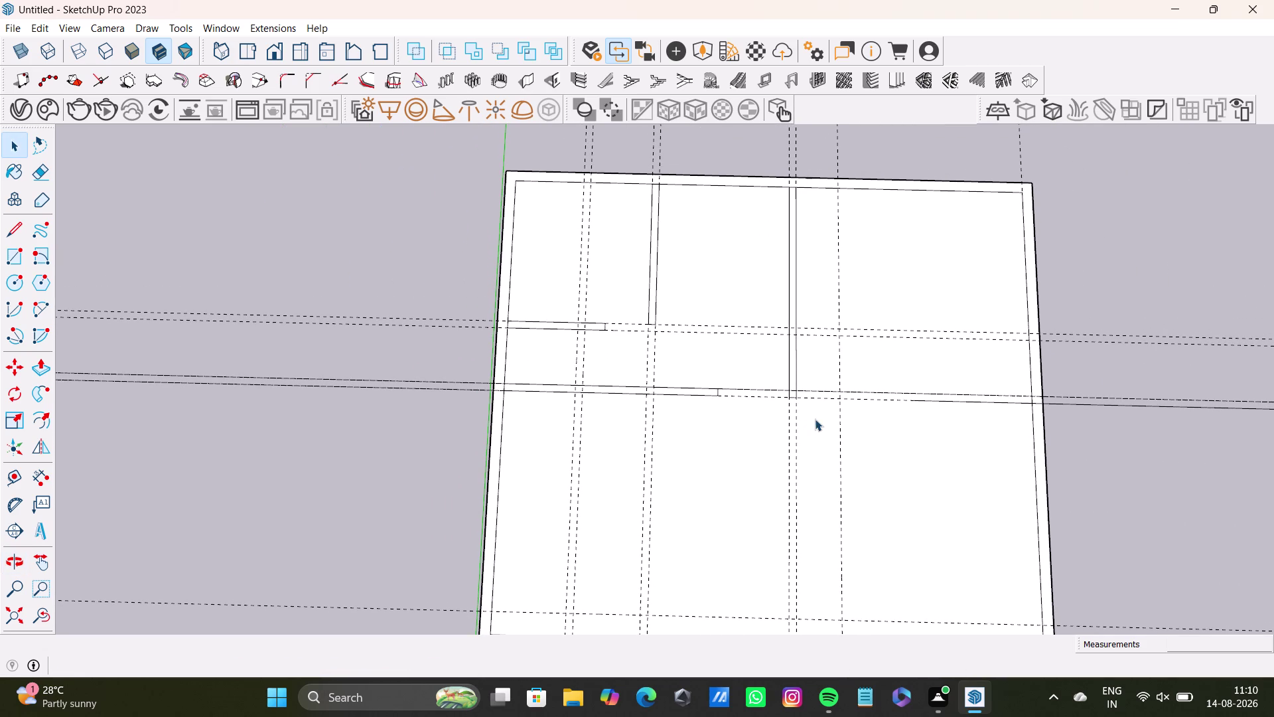
middle_drag(815, 419, 700, 454)
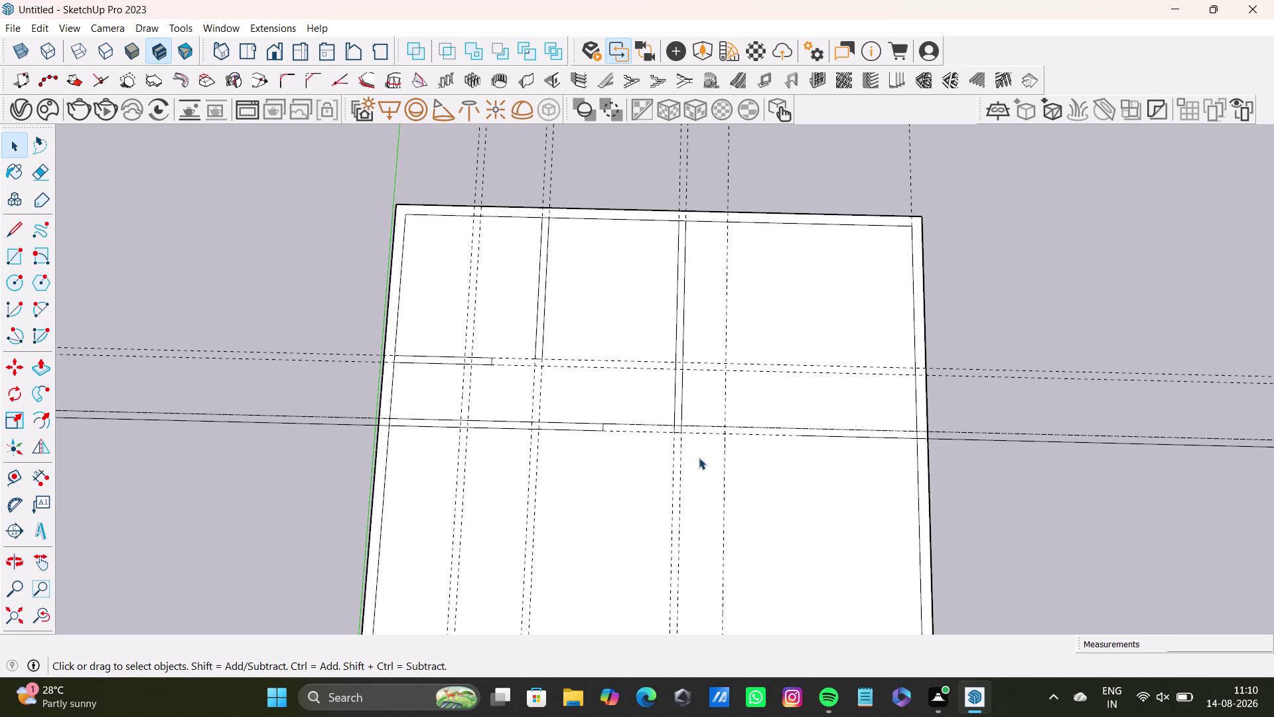
scroll(down, 3)
scroll(down, 3)
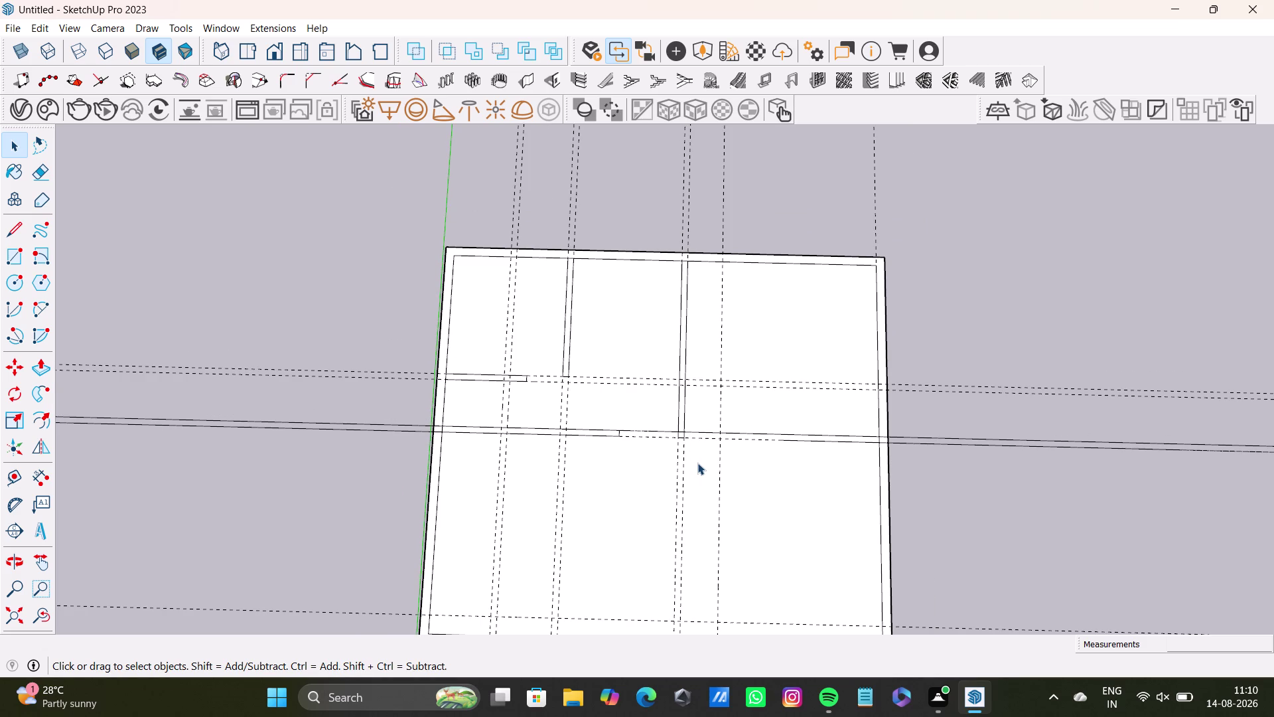
middle_drag(729, 479, 734, 435)
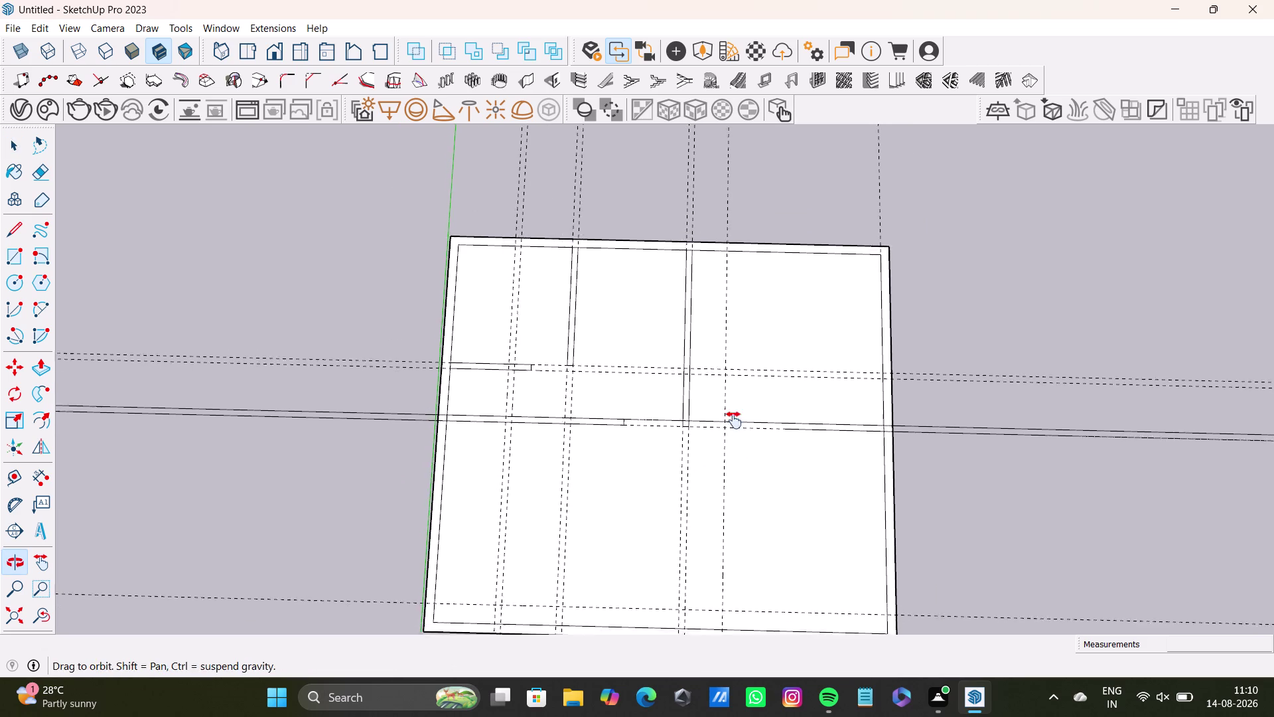
middle_drag(734, 435, 729, 380)
middle_drag(777, 461, 833, 309)
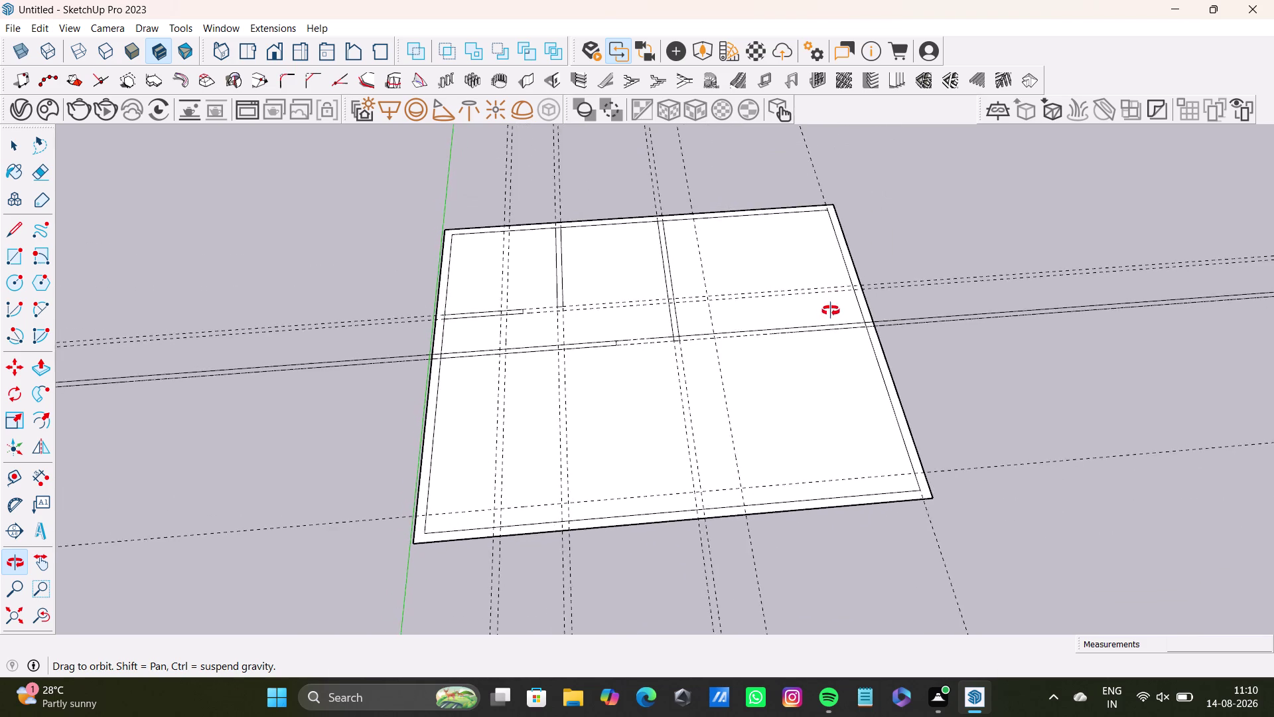
middle_drag(833, 310, 806, 398)
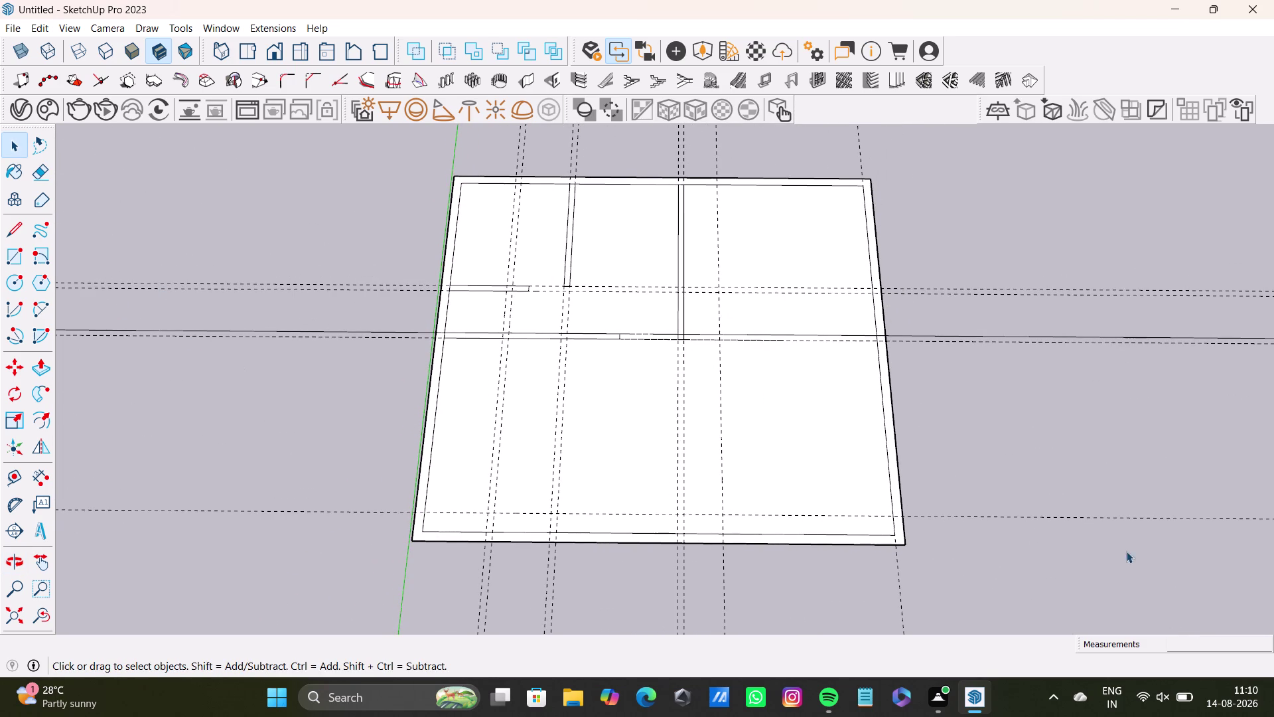
click(15, 255)
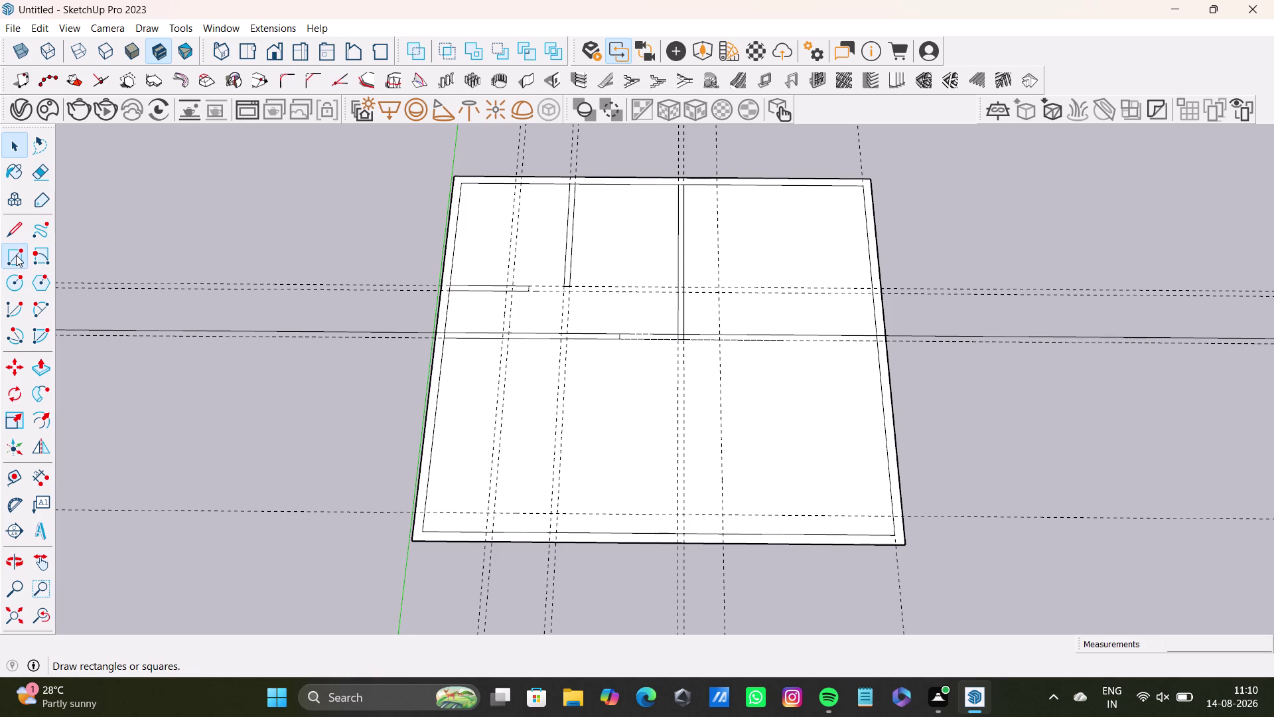
Draw two strips along the middle guide rightward, leaving an opening between them.
scroll(up, 3)
click(647, 315)
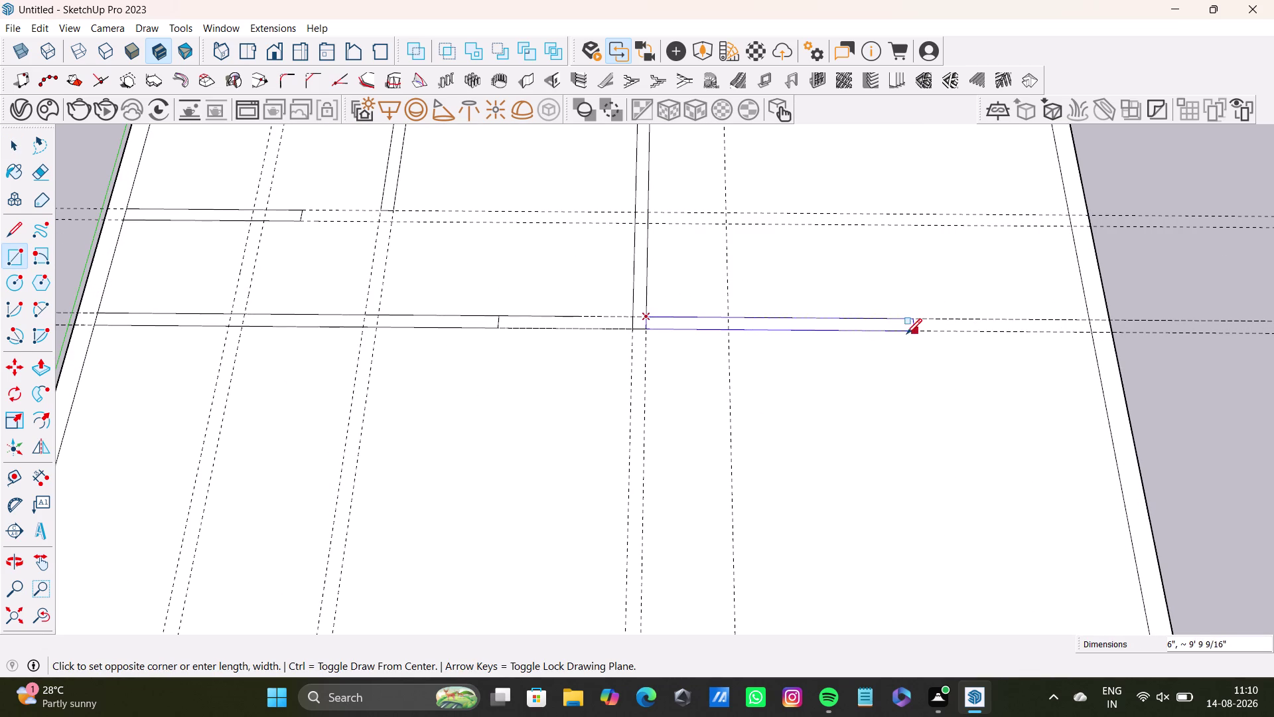
click(881, 334)
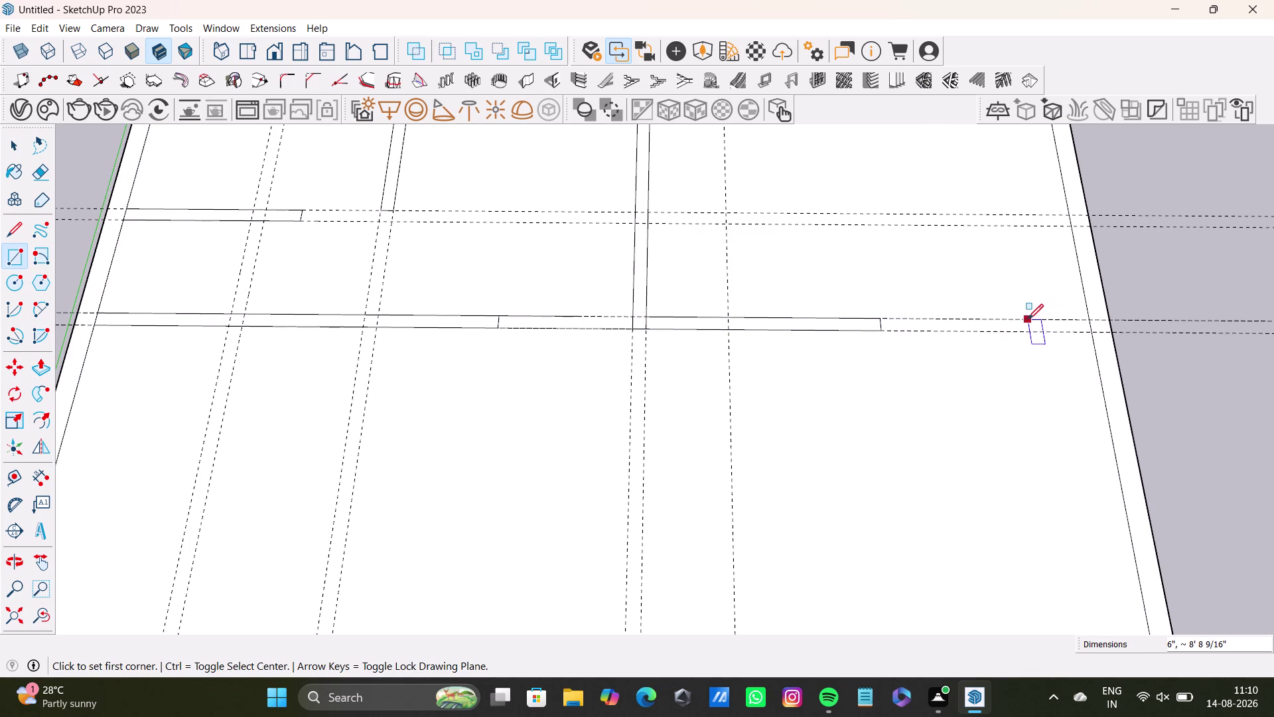
click(1027, 319)
click(1092, 332)
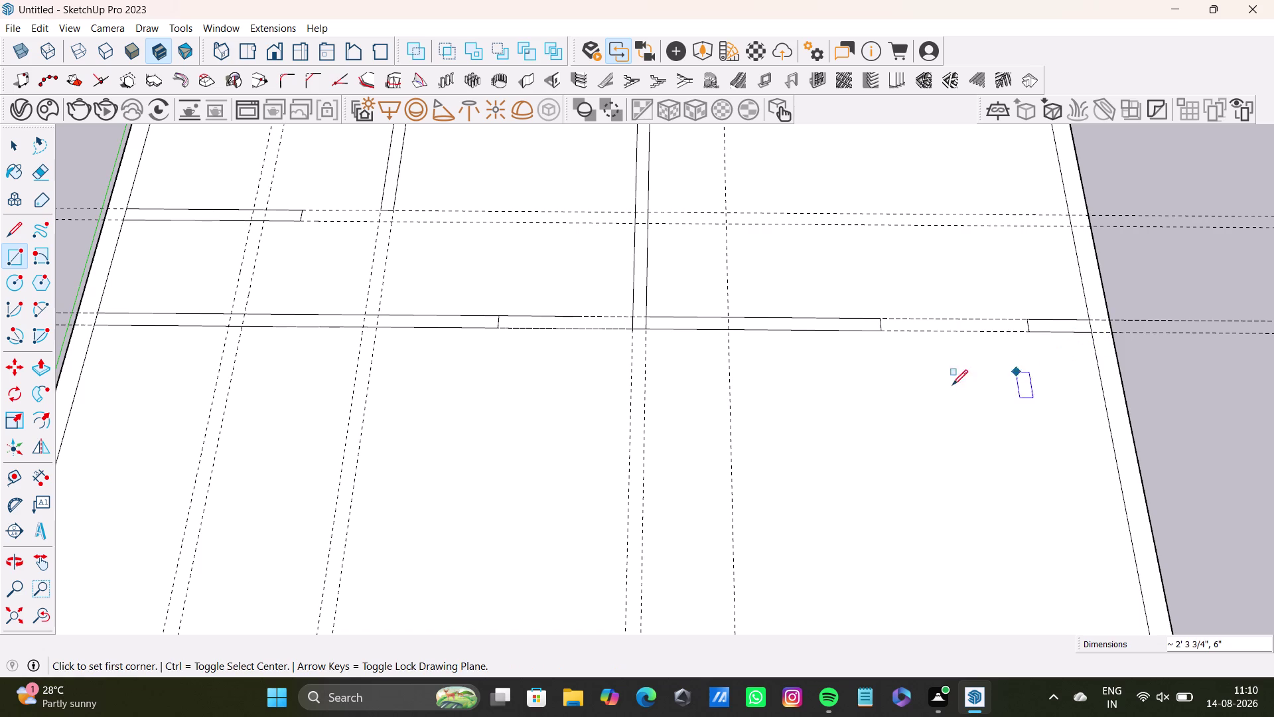
key(space)
Orbit over the slab and tilt the view to show the lower half.
scroll(down, 3)
middle_drag(942, 424, 890, 365)
middle_drag(902, 380, 911, 432)
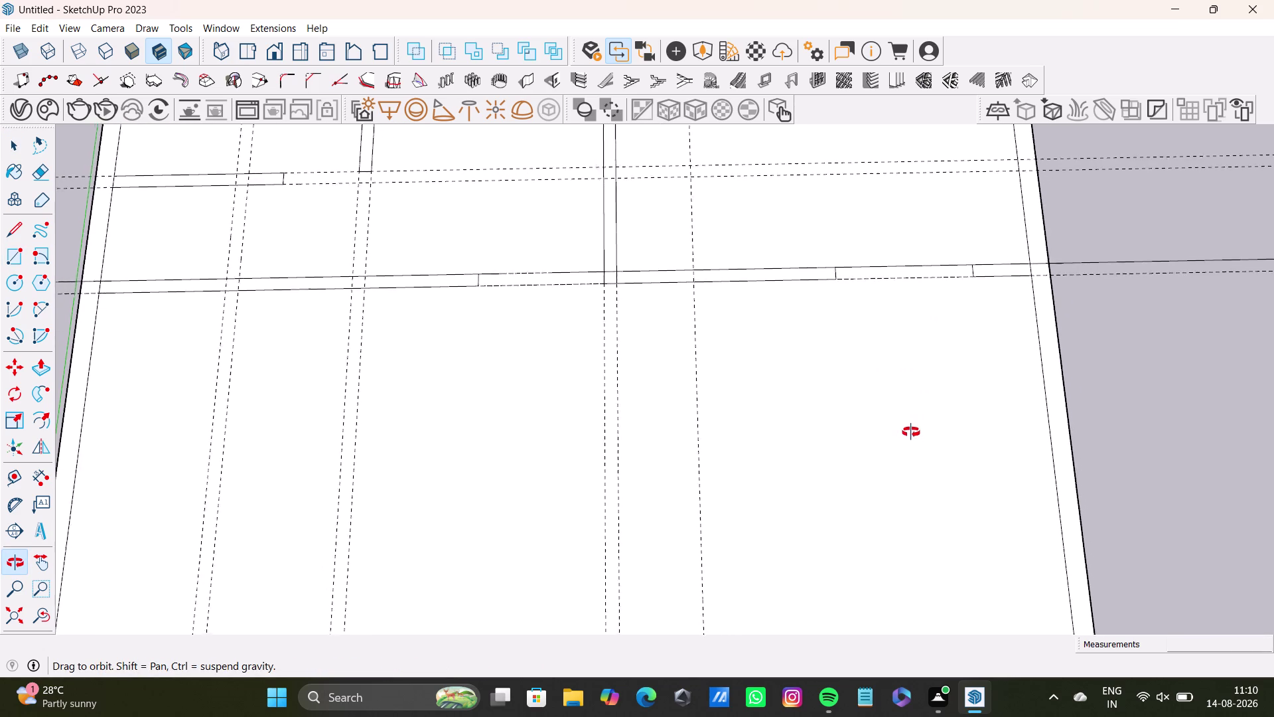
middle_drag(911, 432, 957, 359)
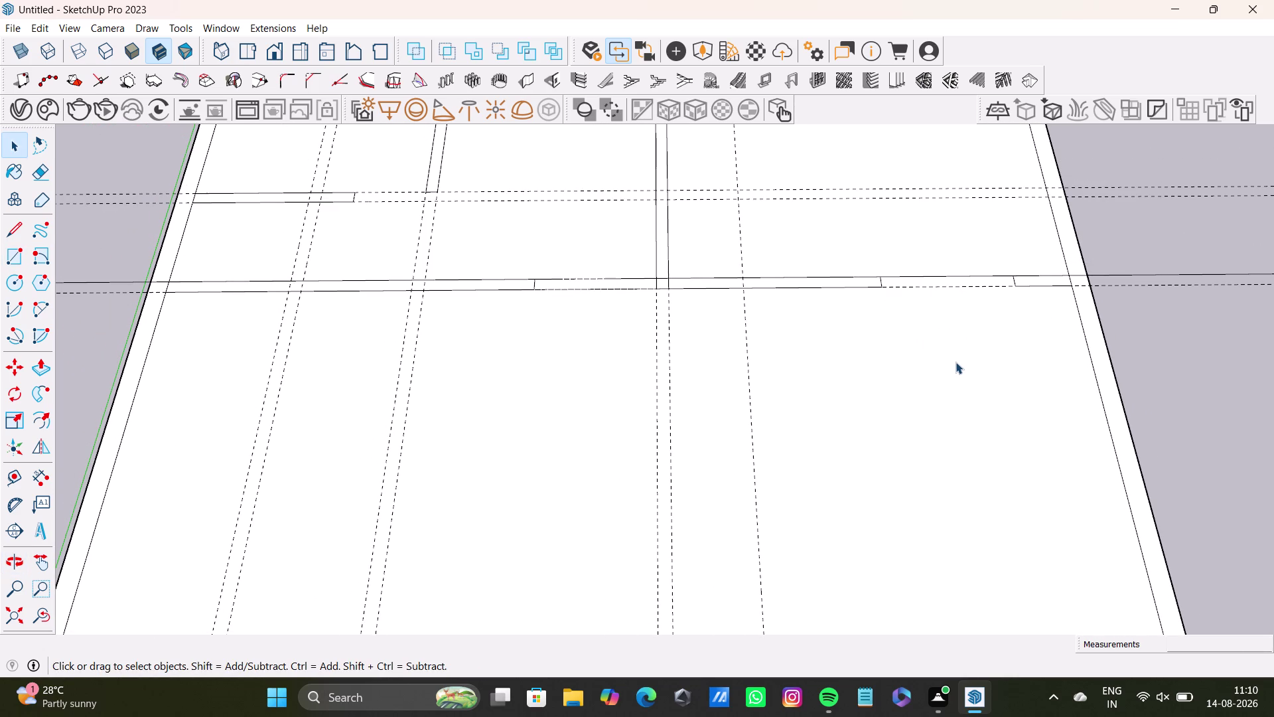
middle_drag(906, 391, 906, 526)
scroll(down, 3)
middle_drag(909, 484, 912, 387)
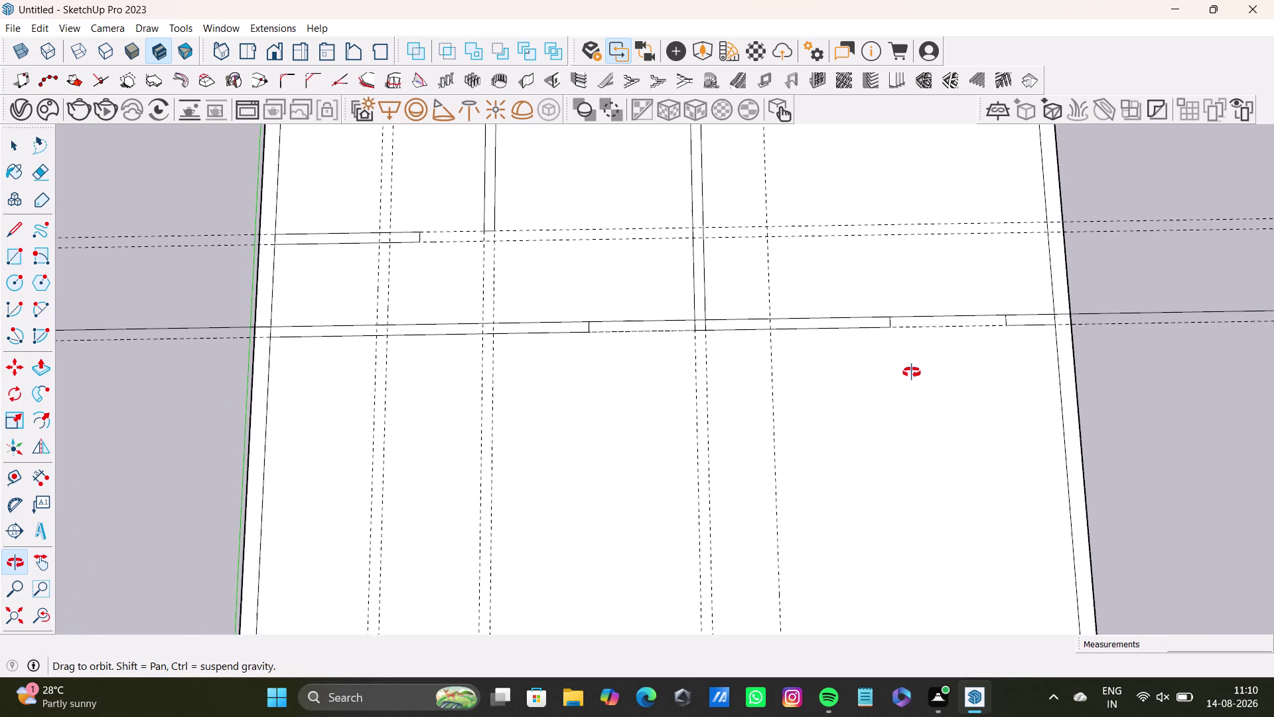
middle_drag(911, 386, 912, 302)
middle_drag(892, 472, 882, 394)
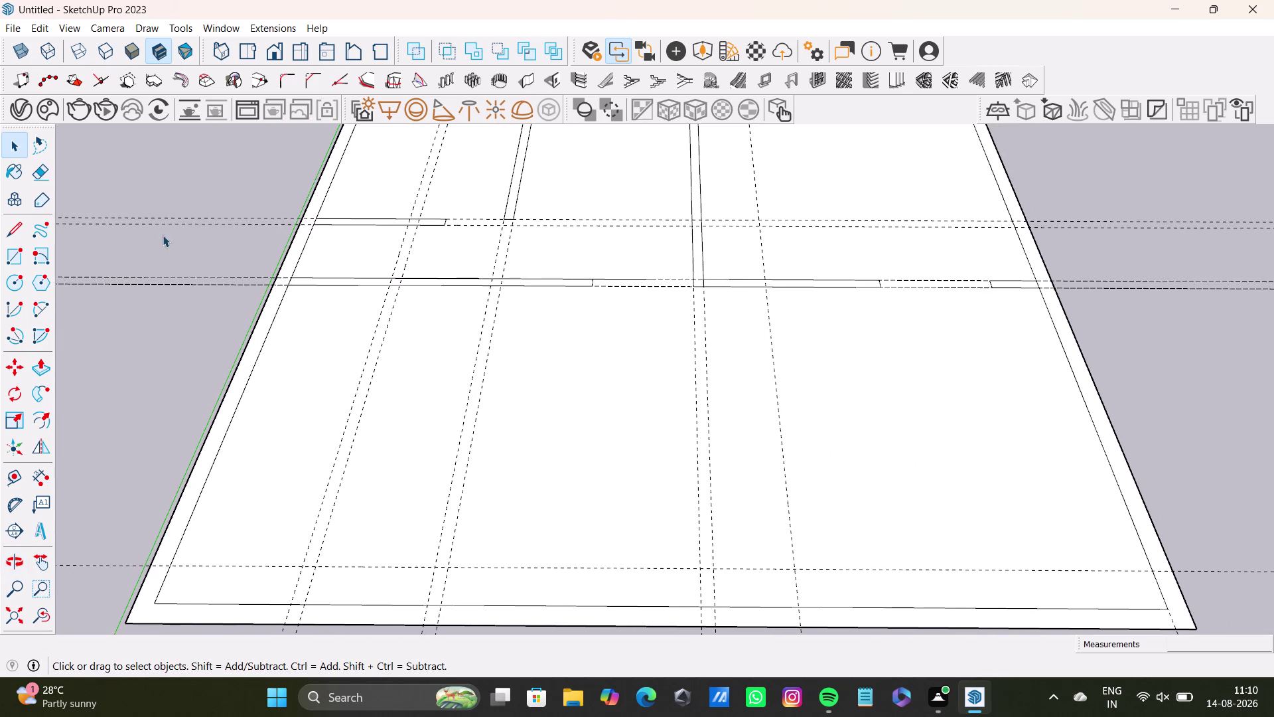
click(8, 477)
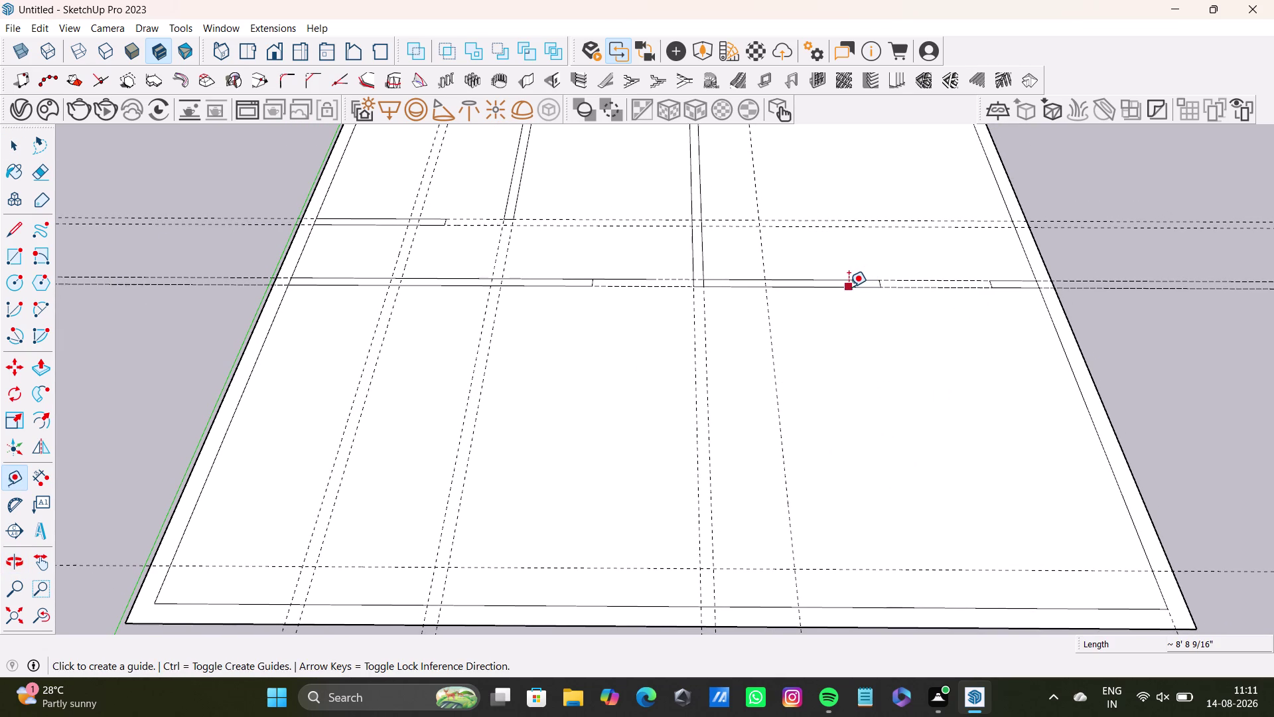
click(849, 287)
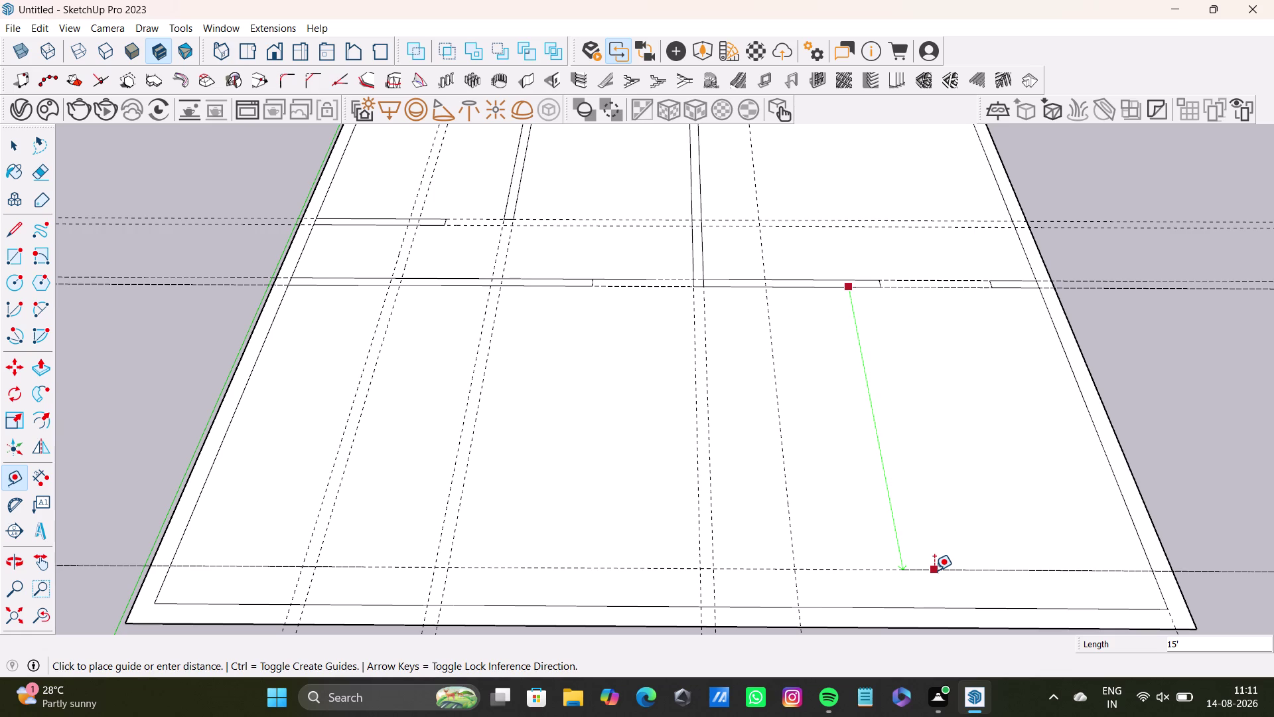
key(space)
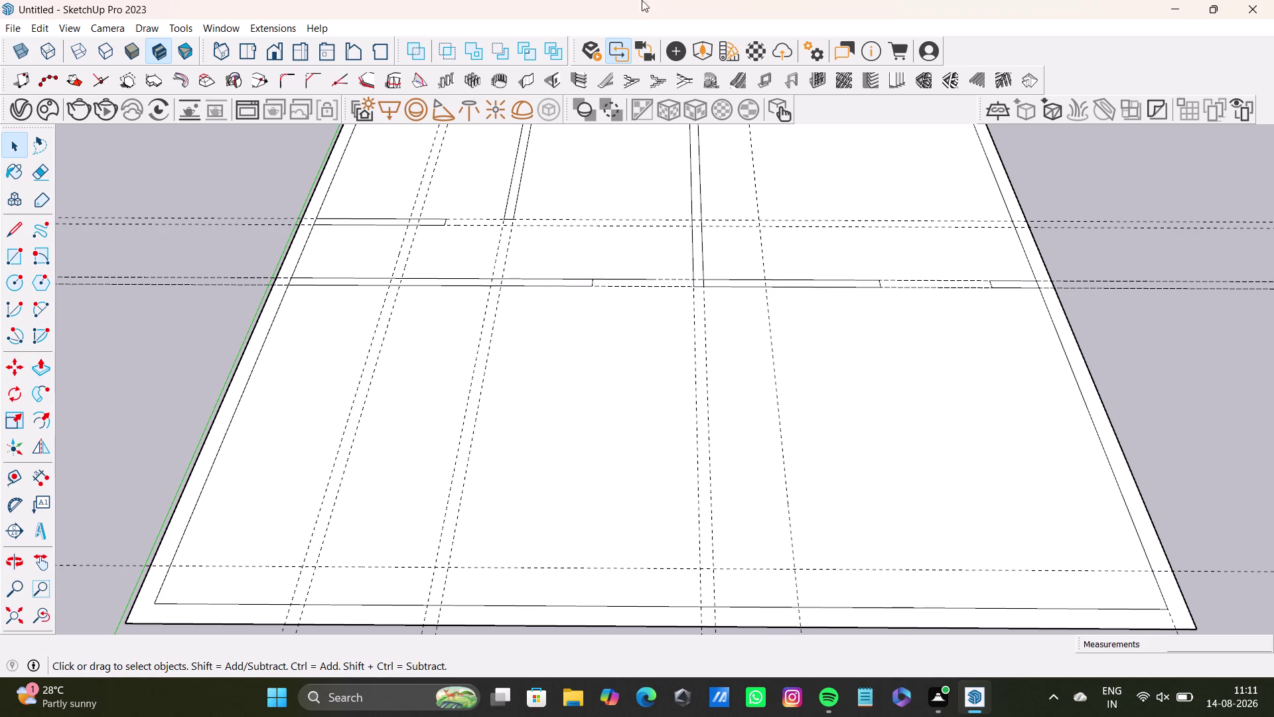
Place a guide 10'6" from the vertical guide line.
middle_drag(748, 445, 753, 524)
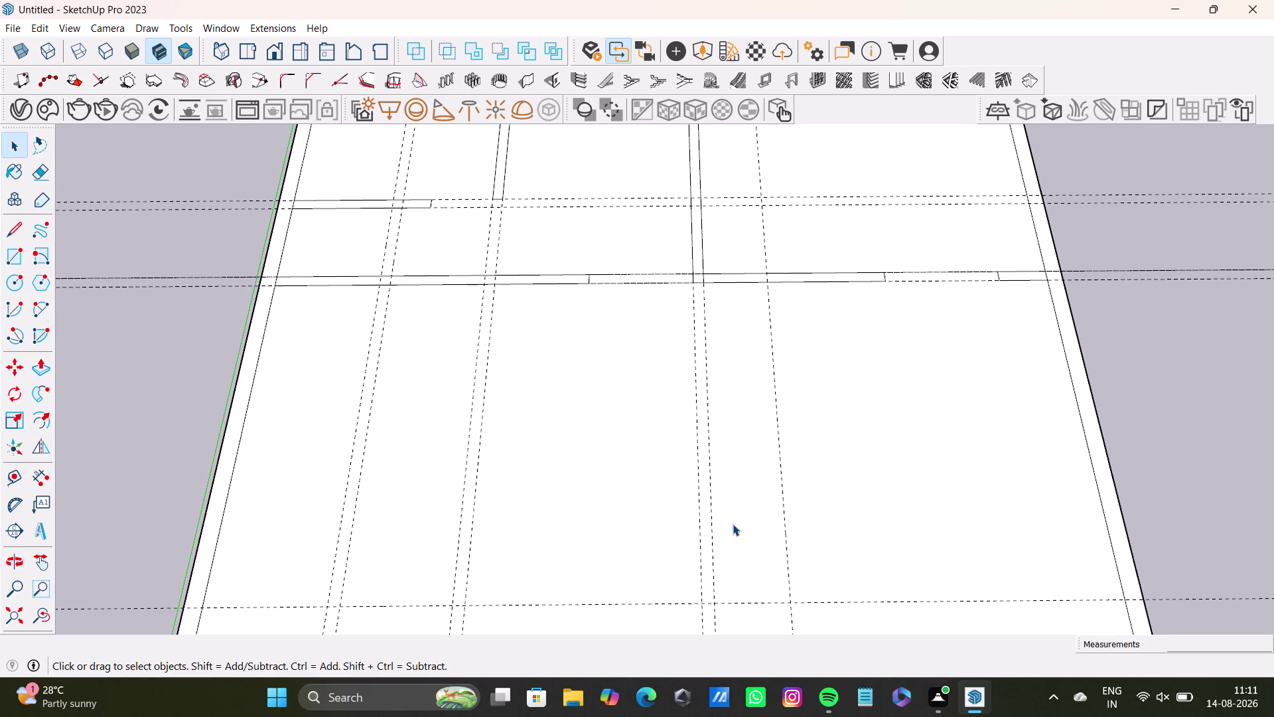
click(9, 476)
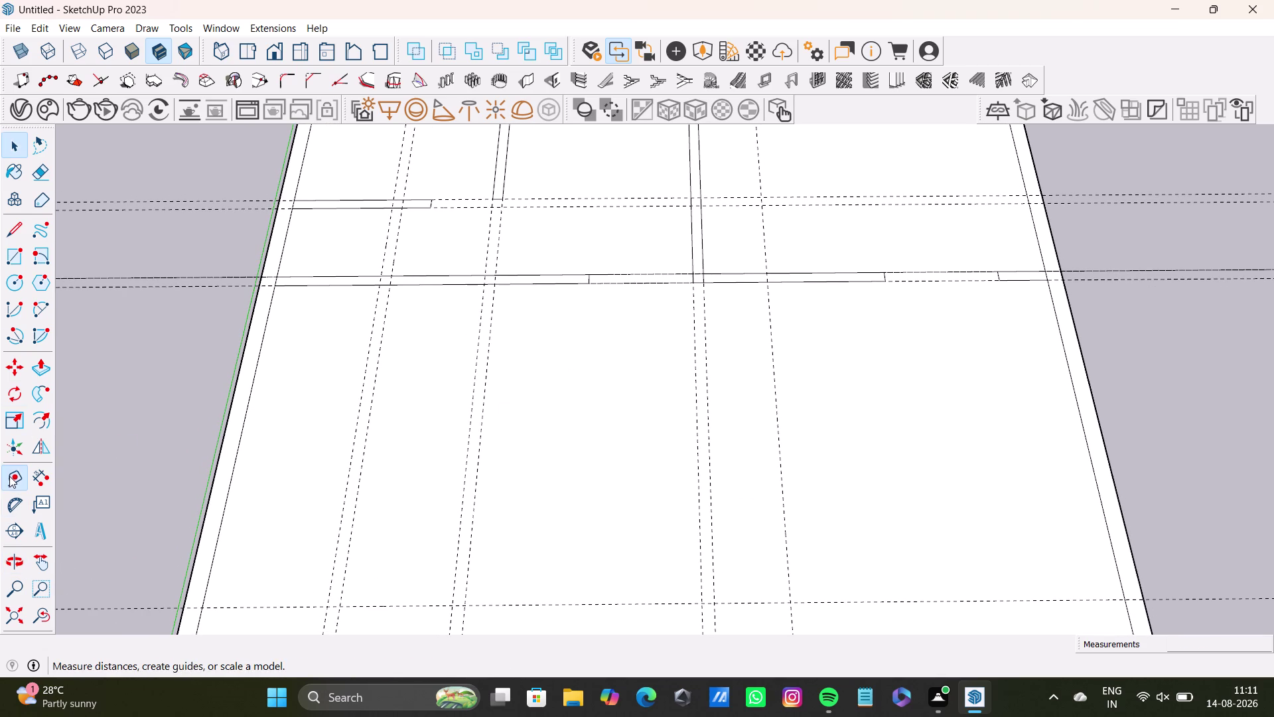
click(695, 389)
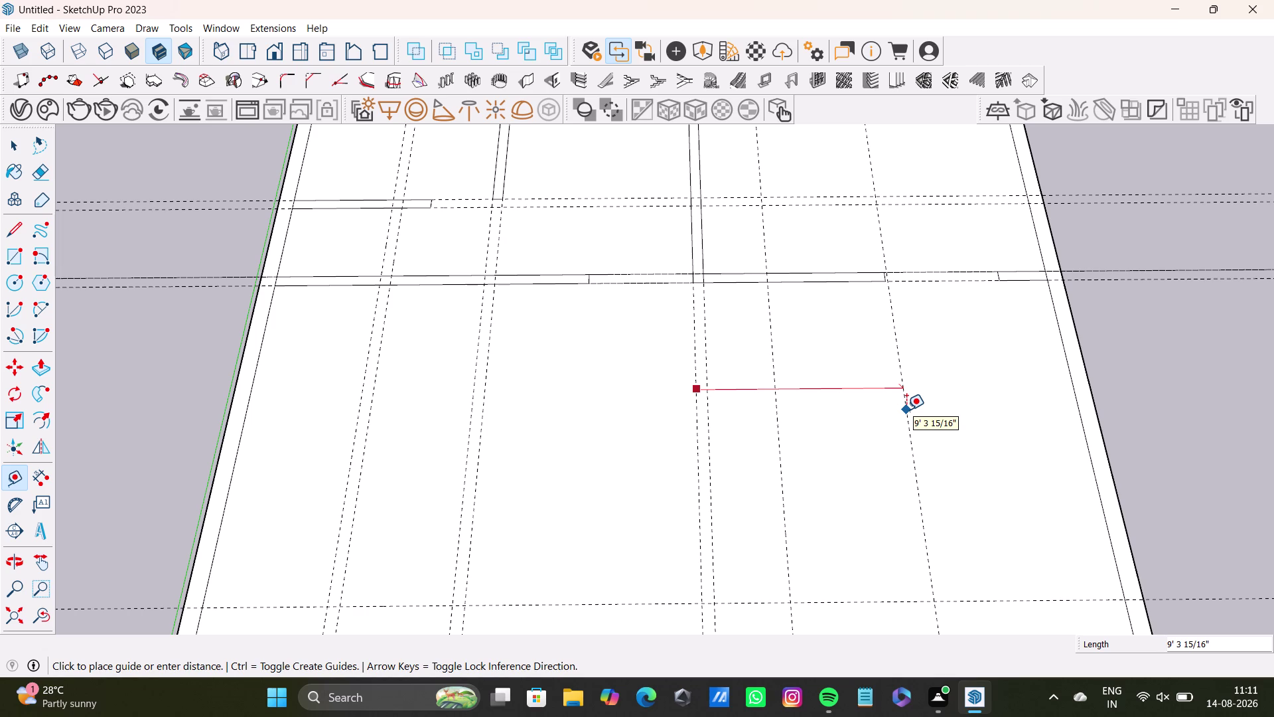
text(10')
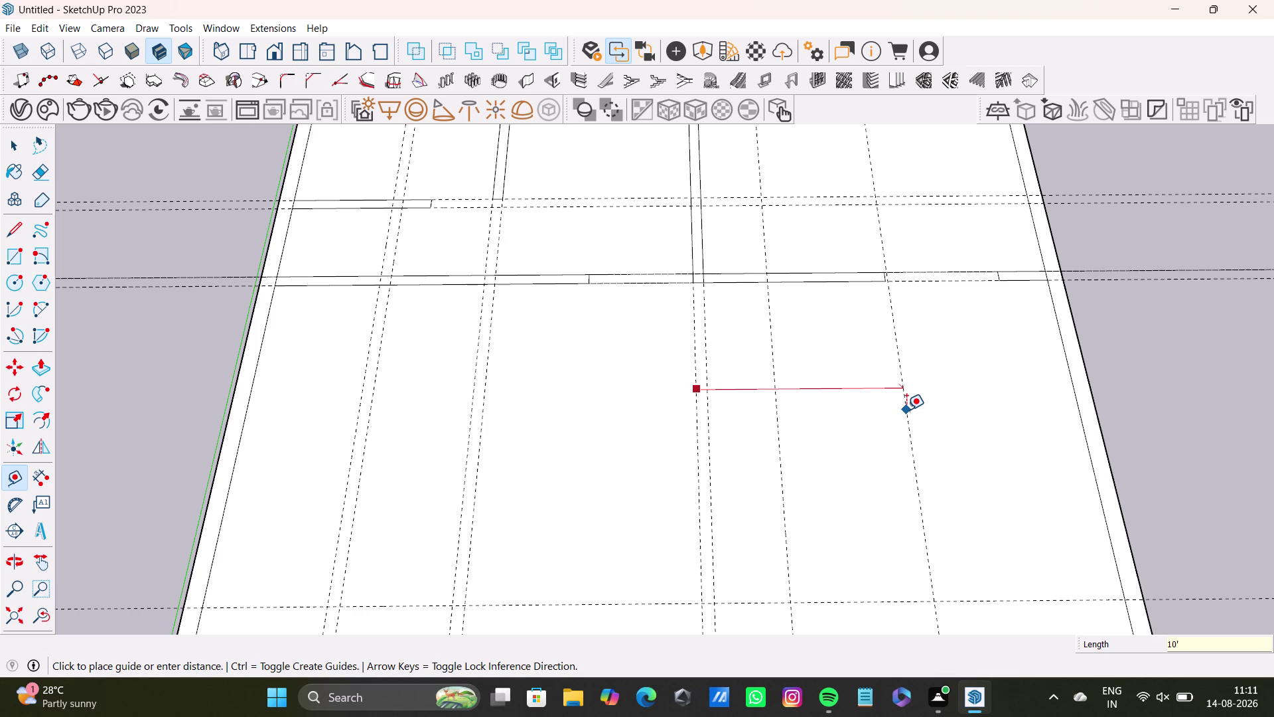
text(6")
key(Return)
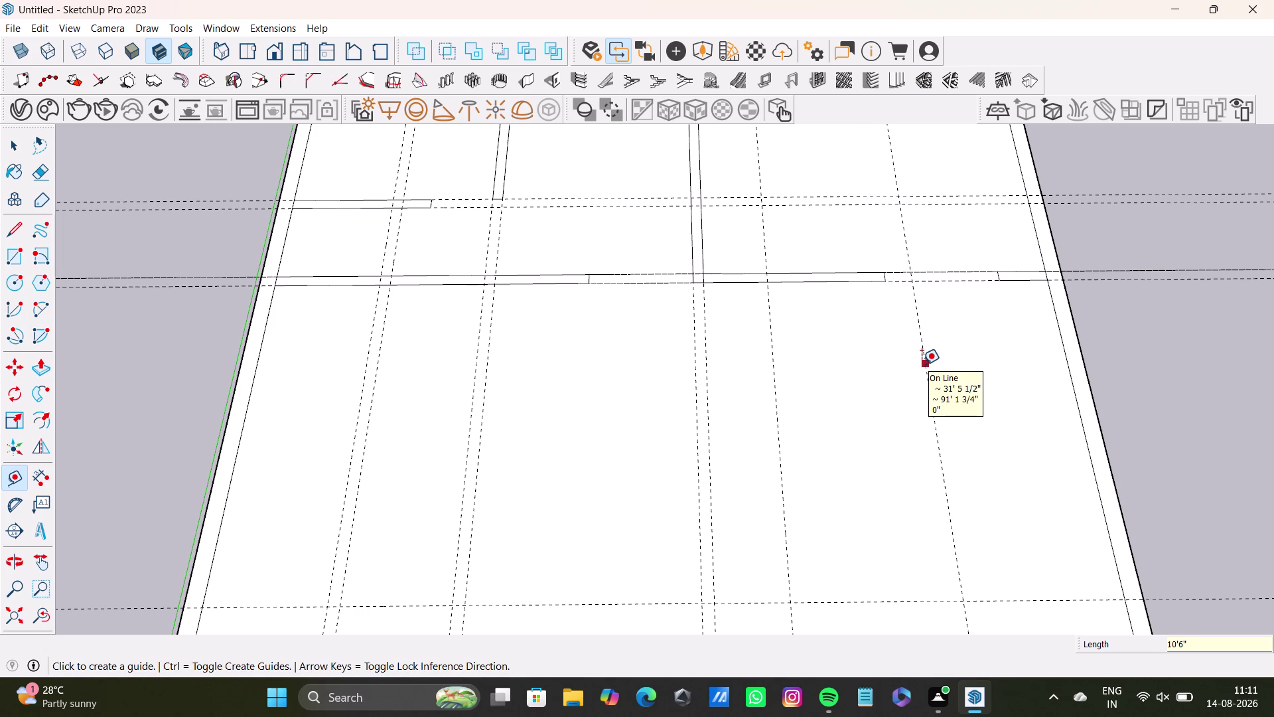
Offset a second guide 6" from the existing guide, then cancel the extra measurement.
click(930, 380)
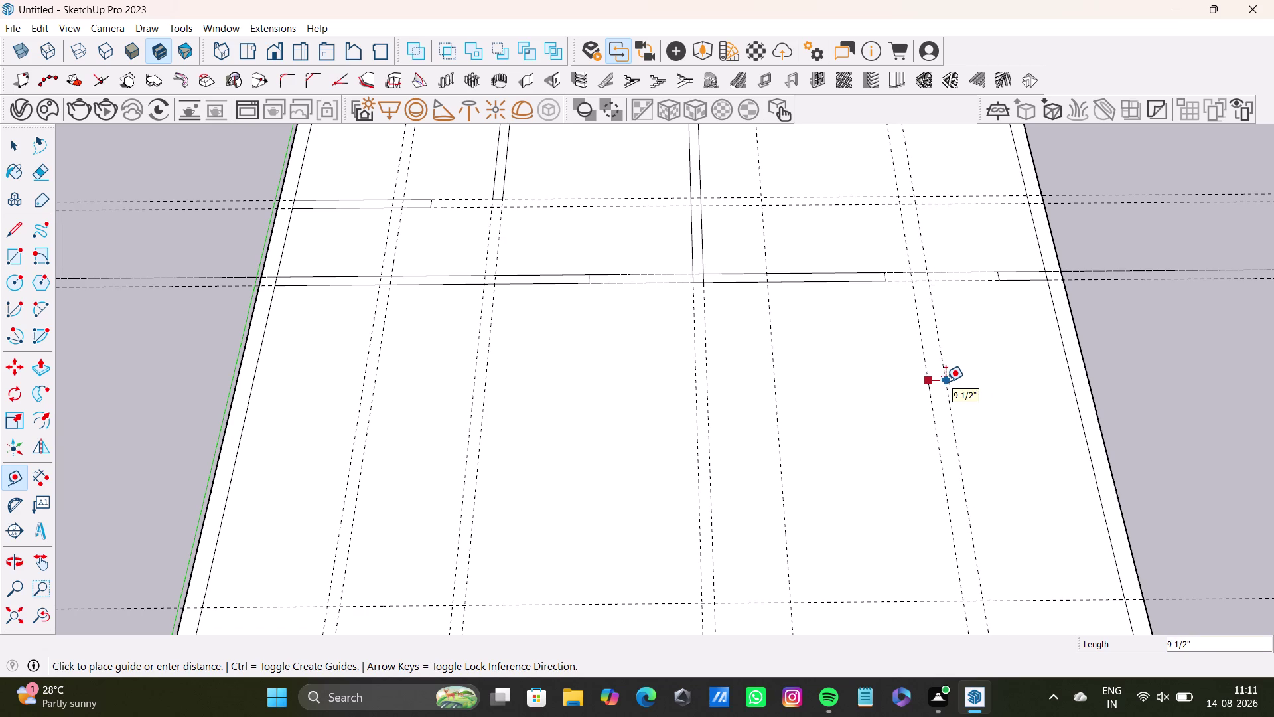
key(6)
key(shift+quotedbl)
key(Return)
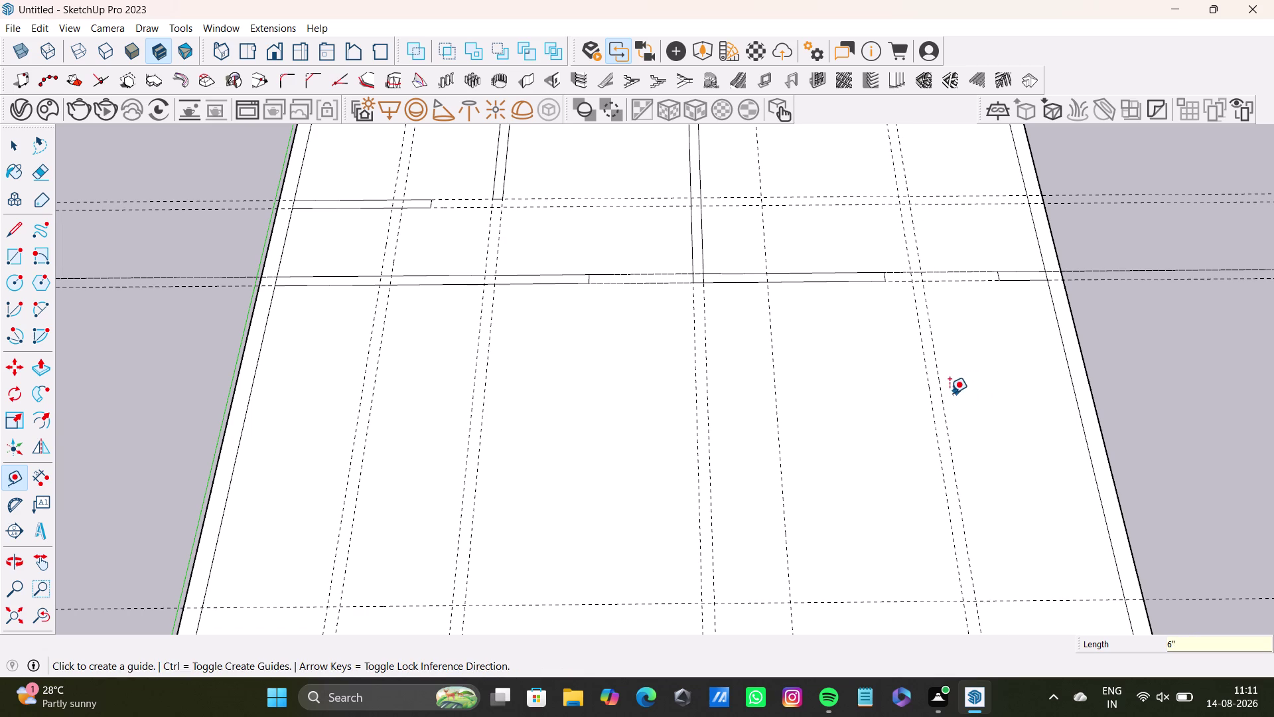
click(942, 396)
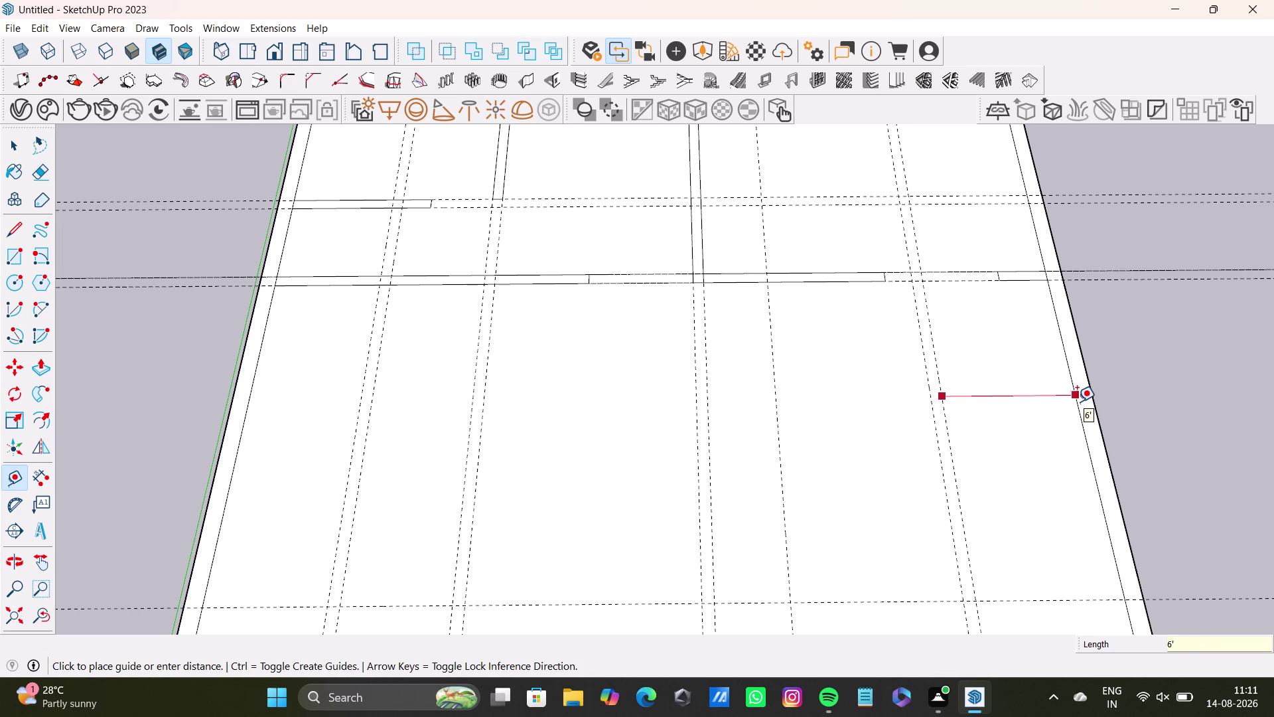
key(space)
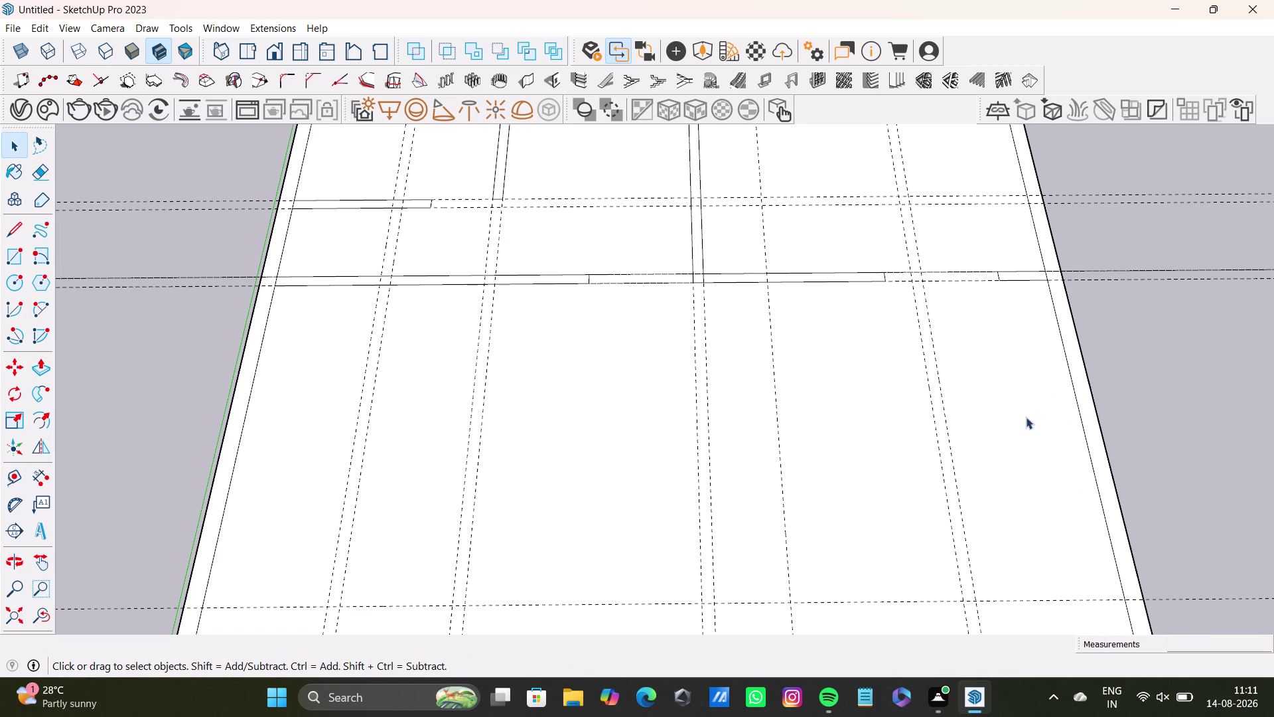
middle_drag(1016, 441, 975, 483)
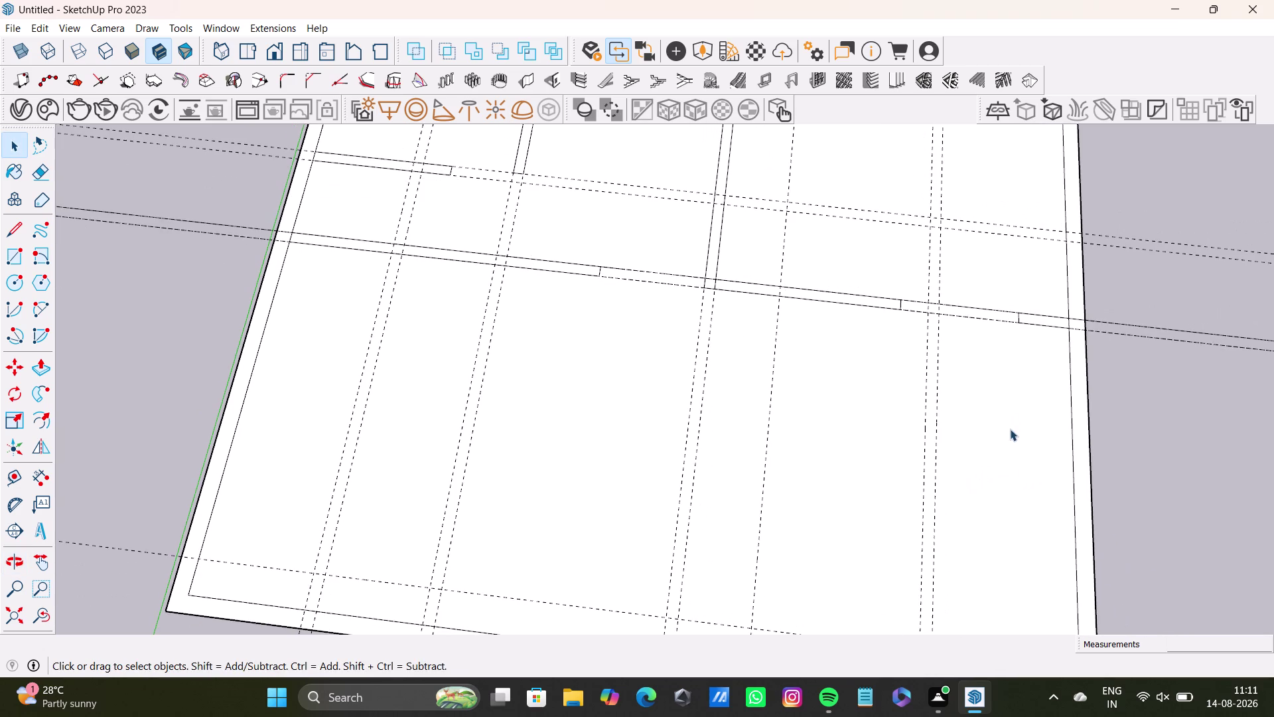
Frame the whole slab and start a Tape Measure guide from the middle wall.
middle_drag(1009, 439, 1022, 340)
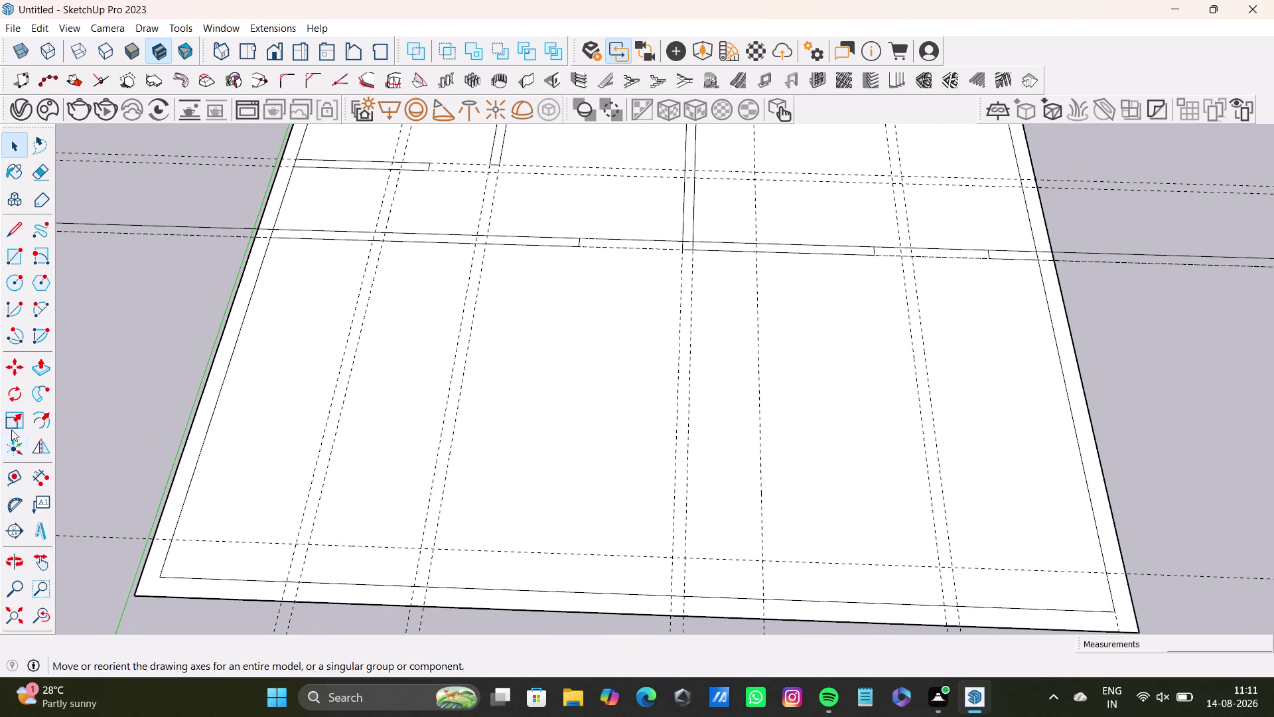
click(5, 475)
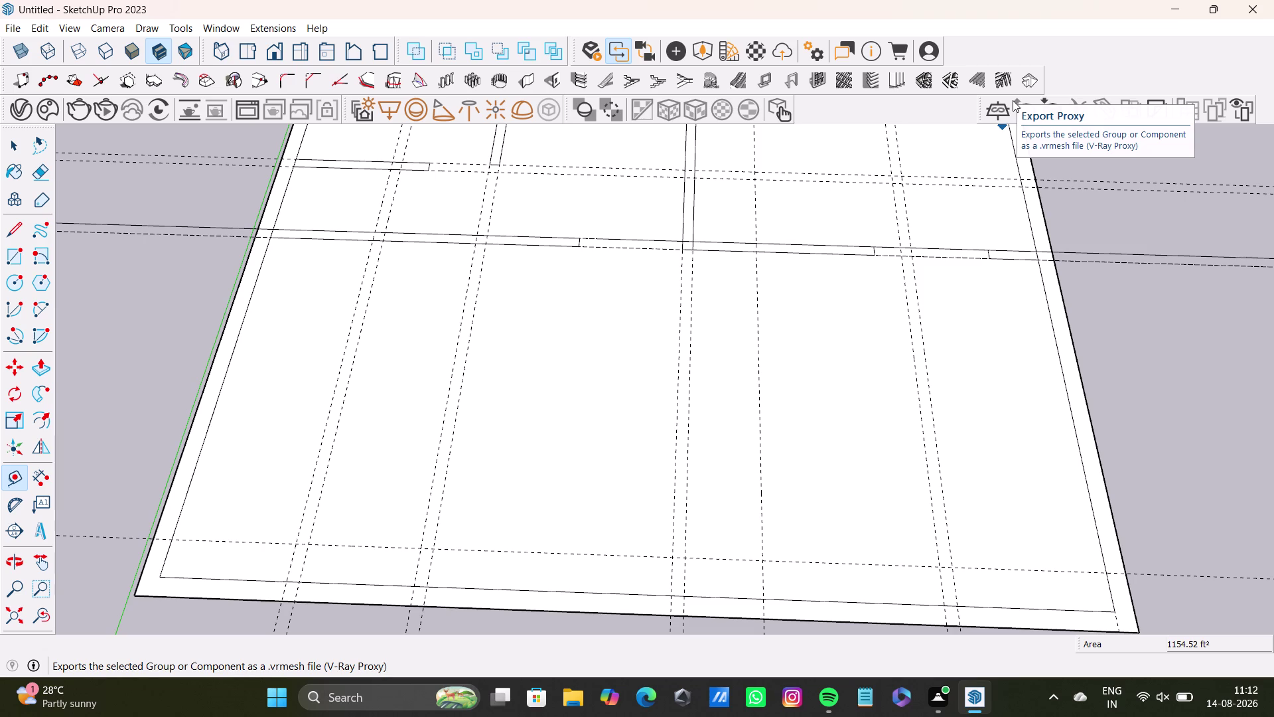
click(1014, 257)
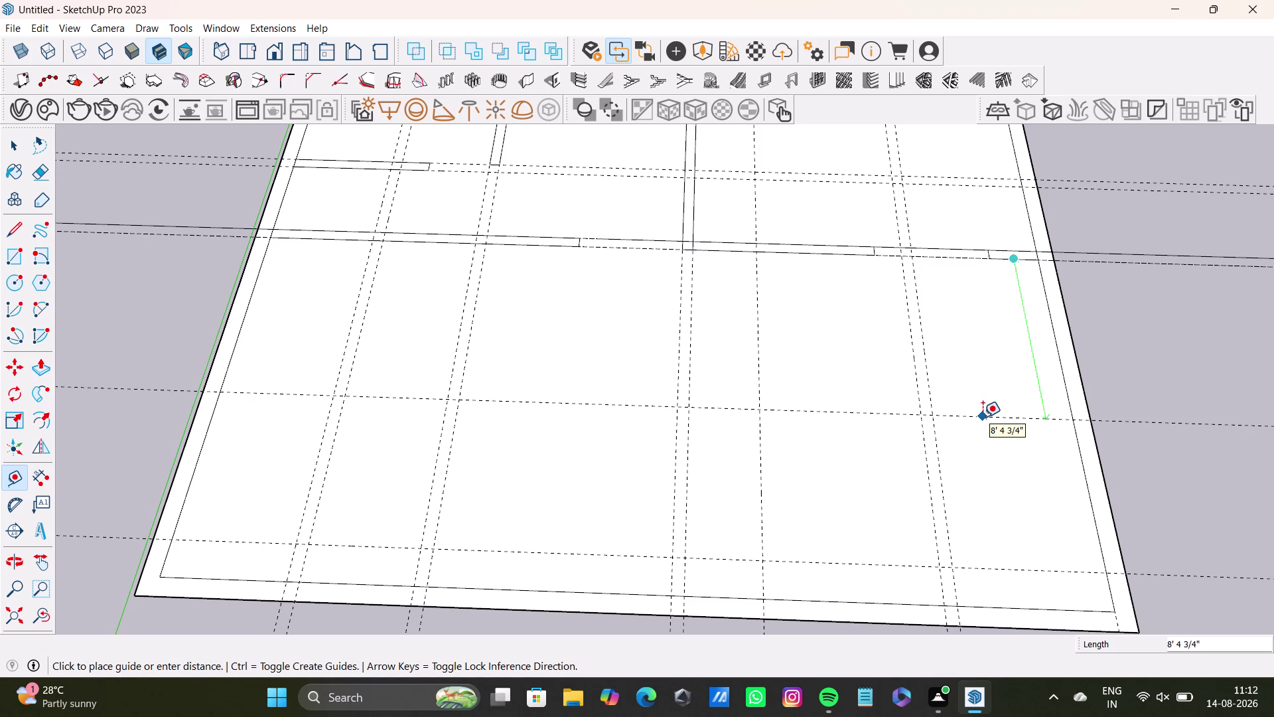
Place the horizontal guide at 7'3" below the middle wall.
key(7)
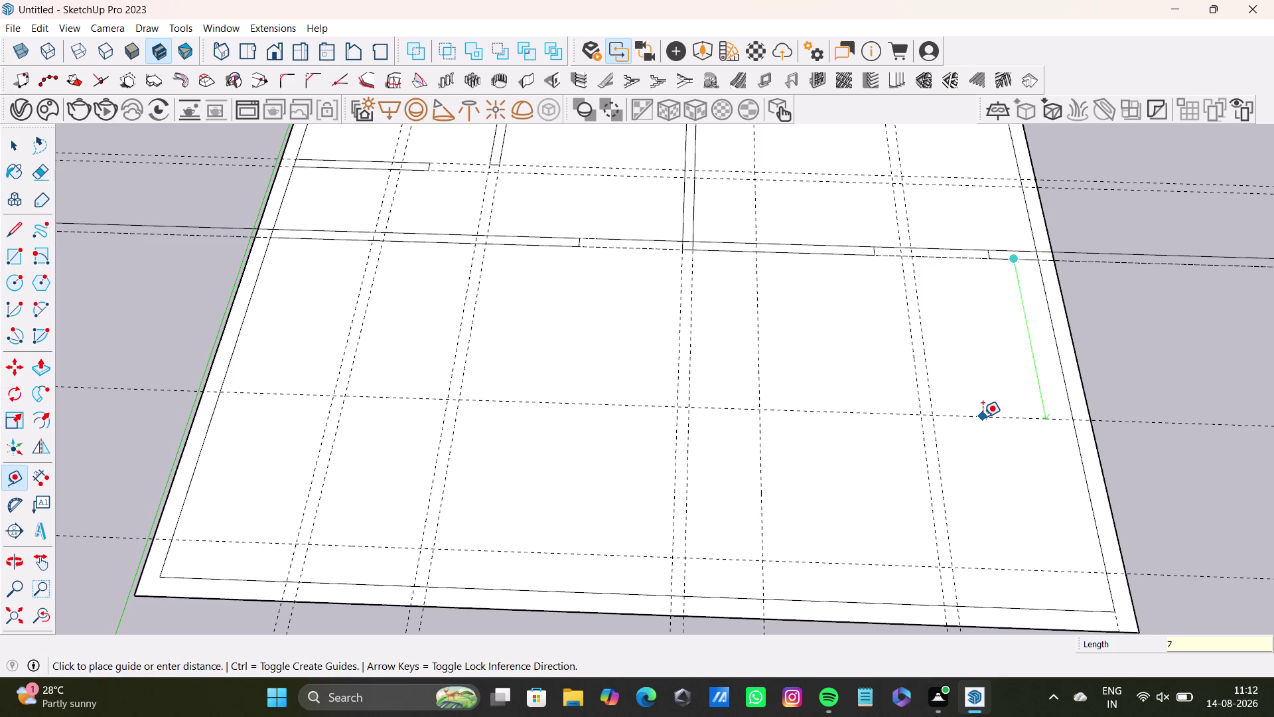
key(apostrophe)
key(3)
key(shift+quotedbl)
key(Return)
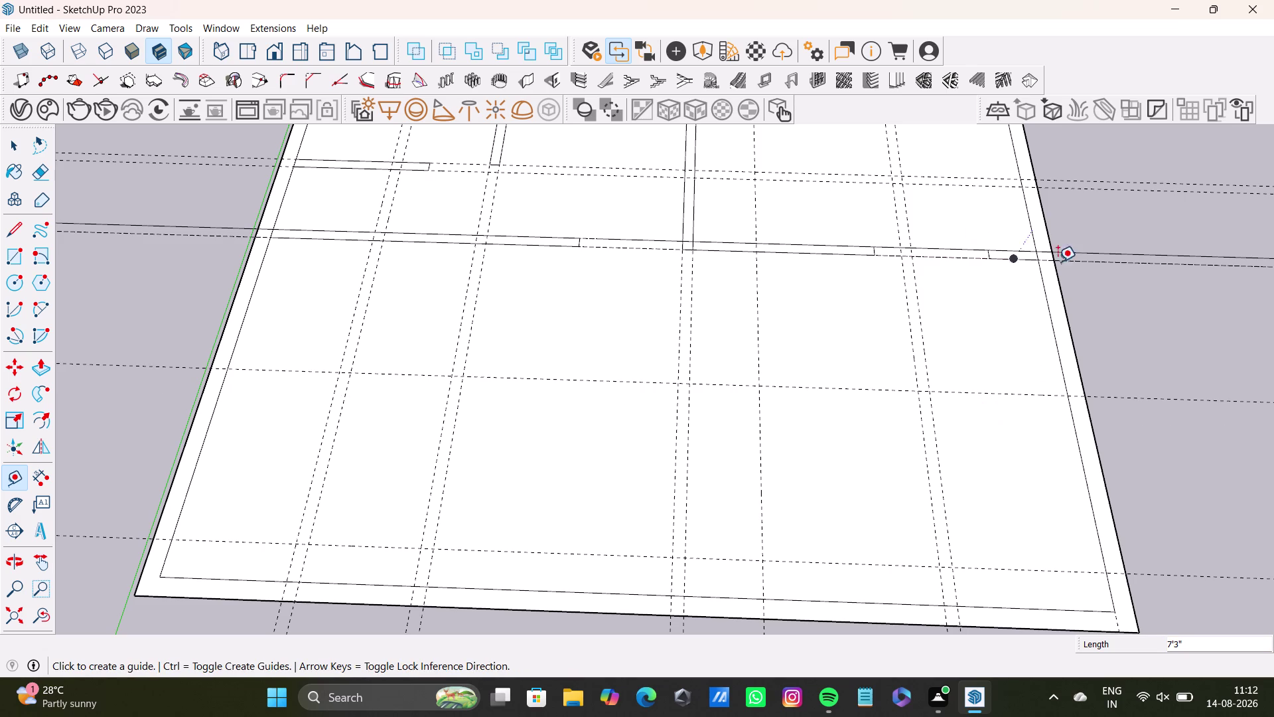
Add a parallel guide 6" from the 7'3" guide.
click(1003, 392)
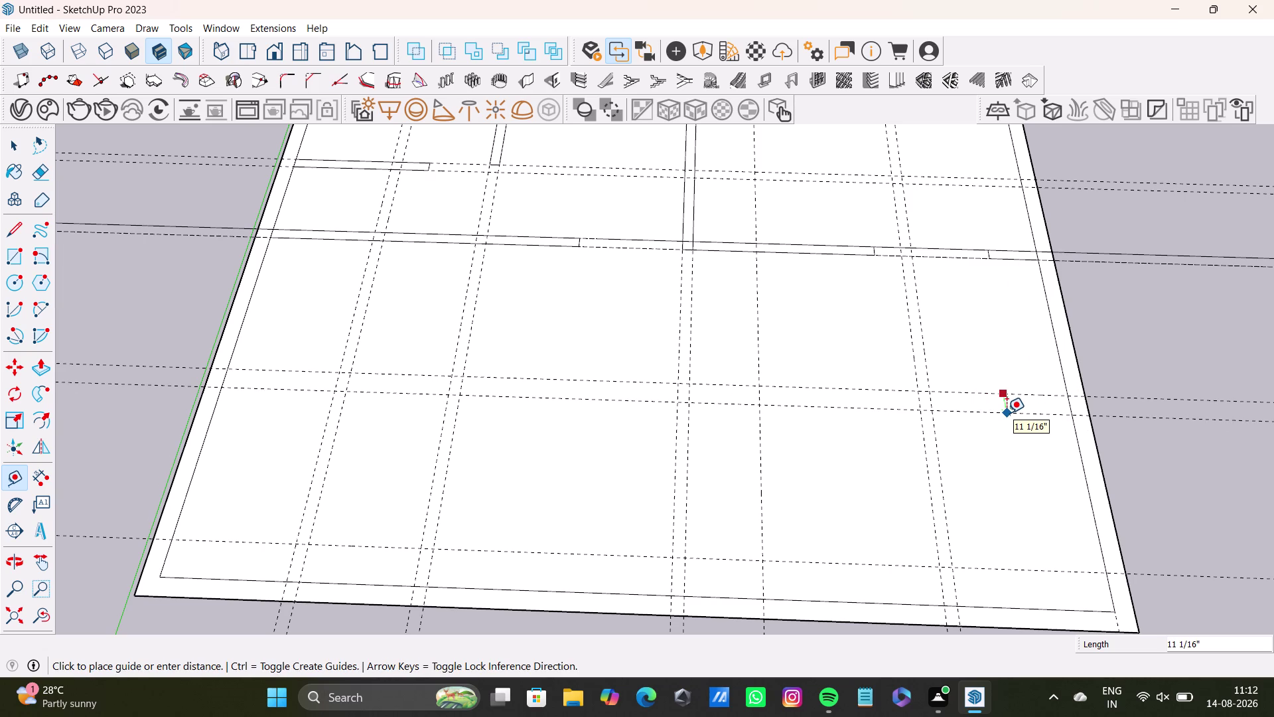
key(6)
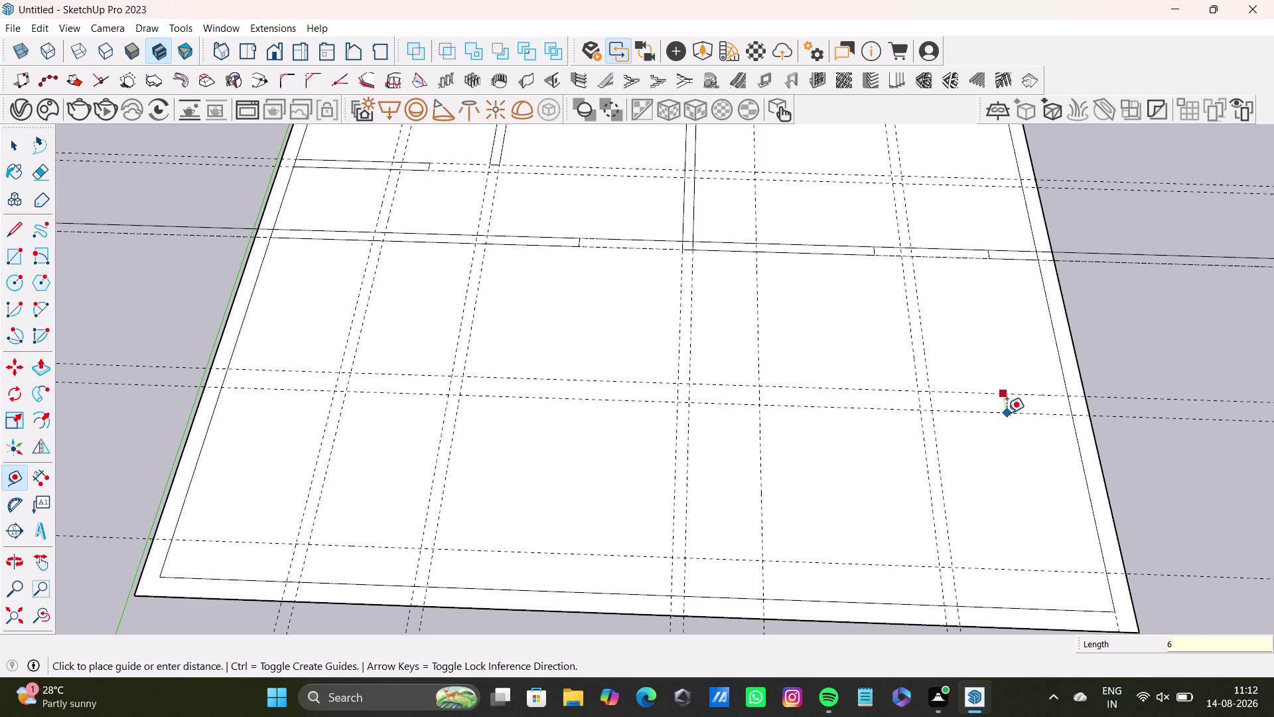
key(shift+quotedbl)
key(Return)
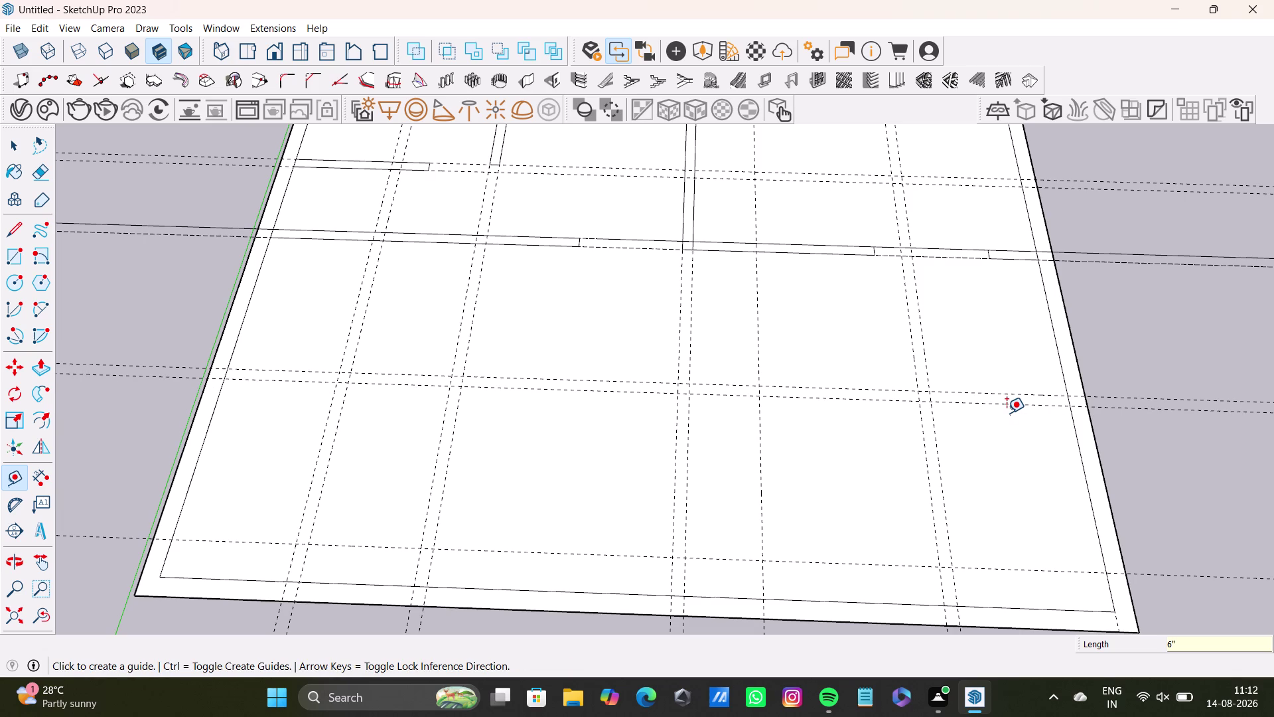
click(1020, 404)
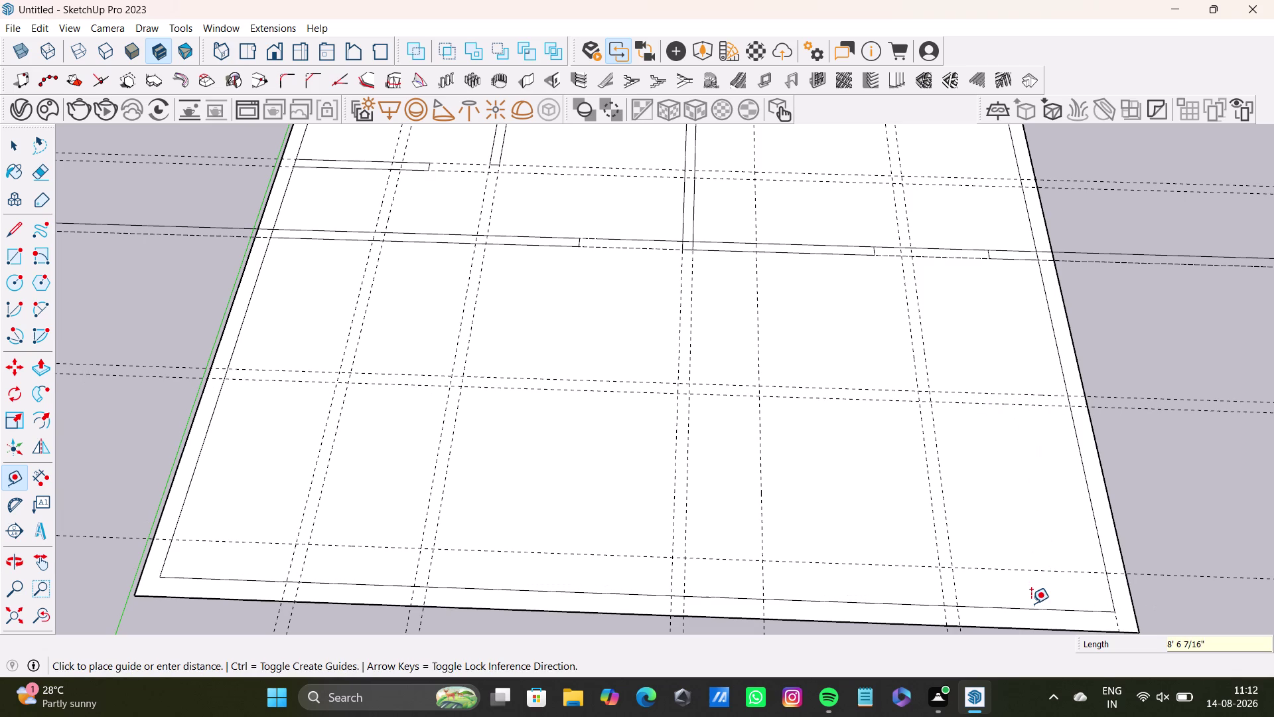
click(1039, 570)
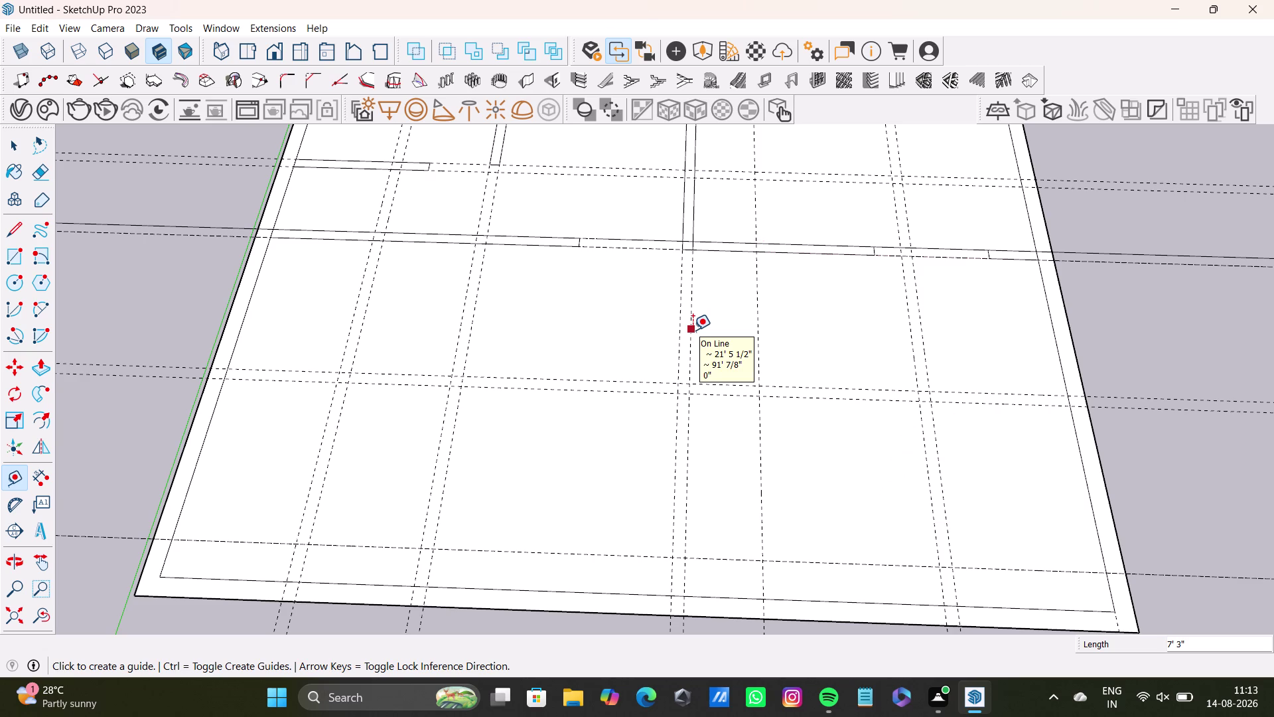
click(680, 249)
key(space)
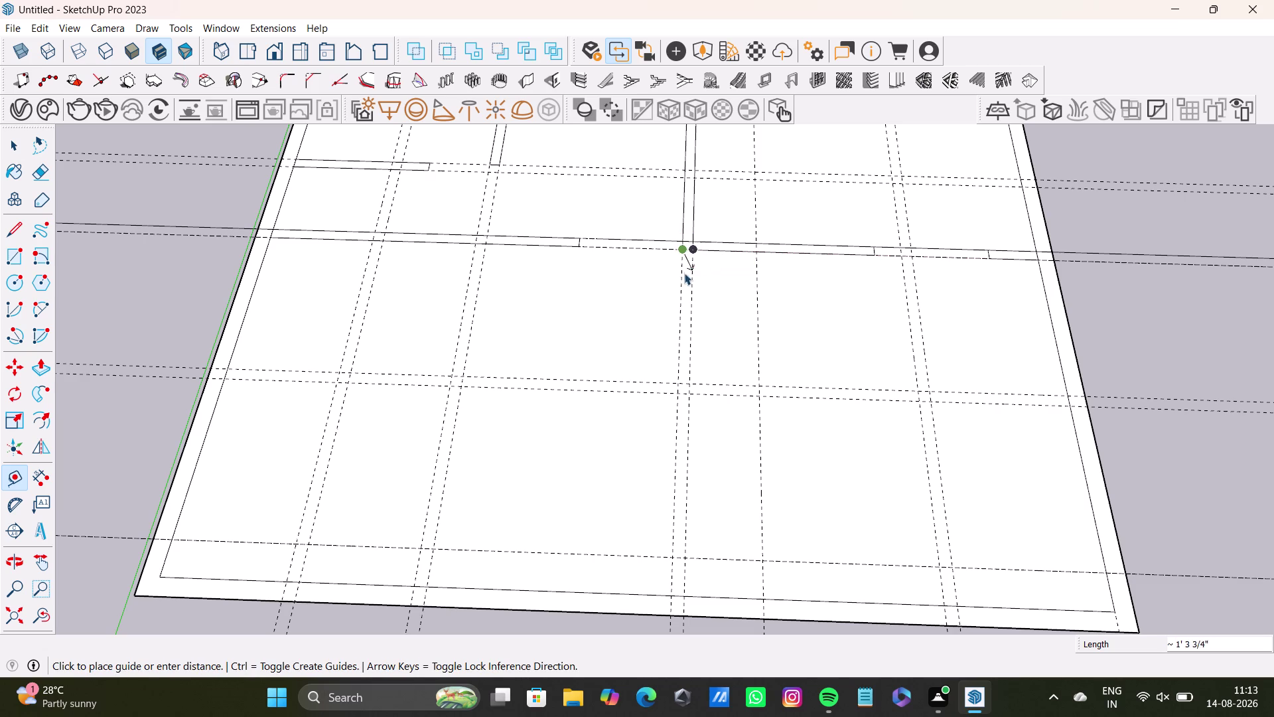
drag(10, 253, 20, 253)
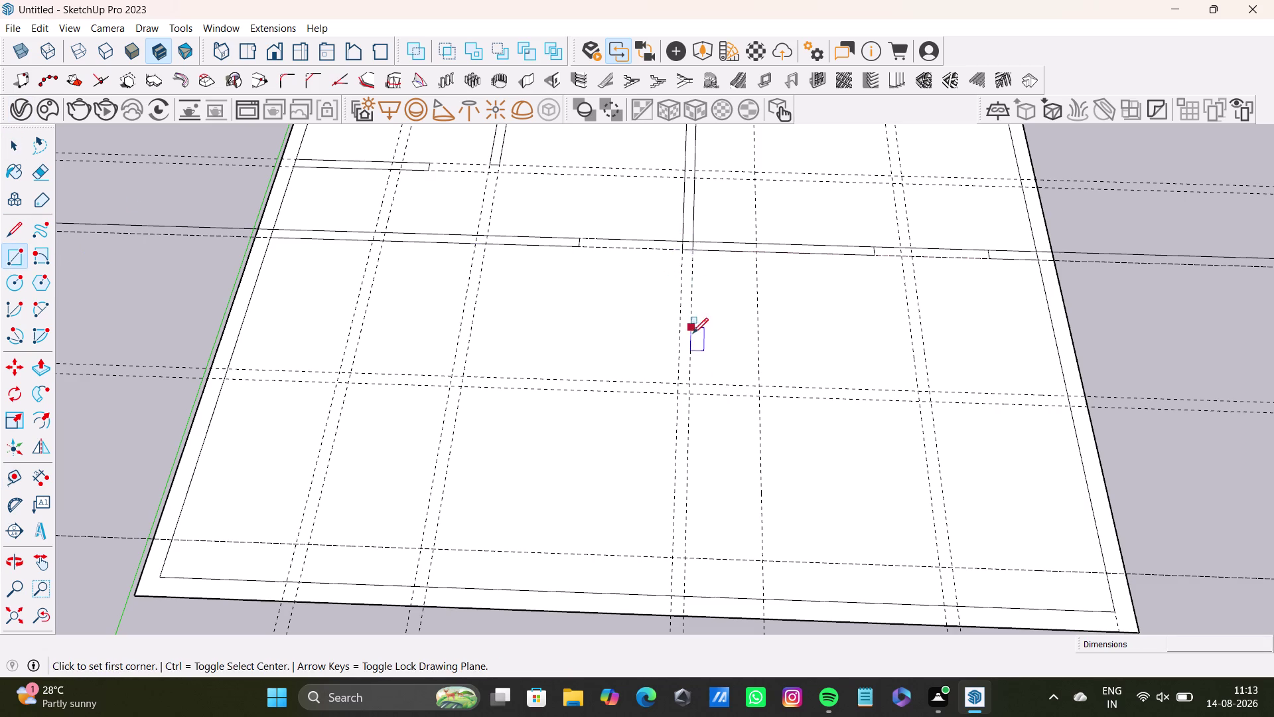
Draw a 6"-wide, about 12'7" strip down the vertical guide from the middle wall.
middle_drag(694, 343, 697, 464)
scroll(up, 3)
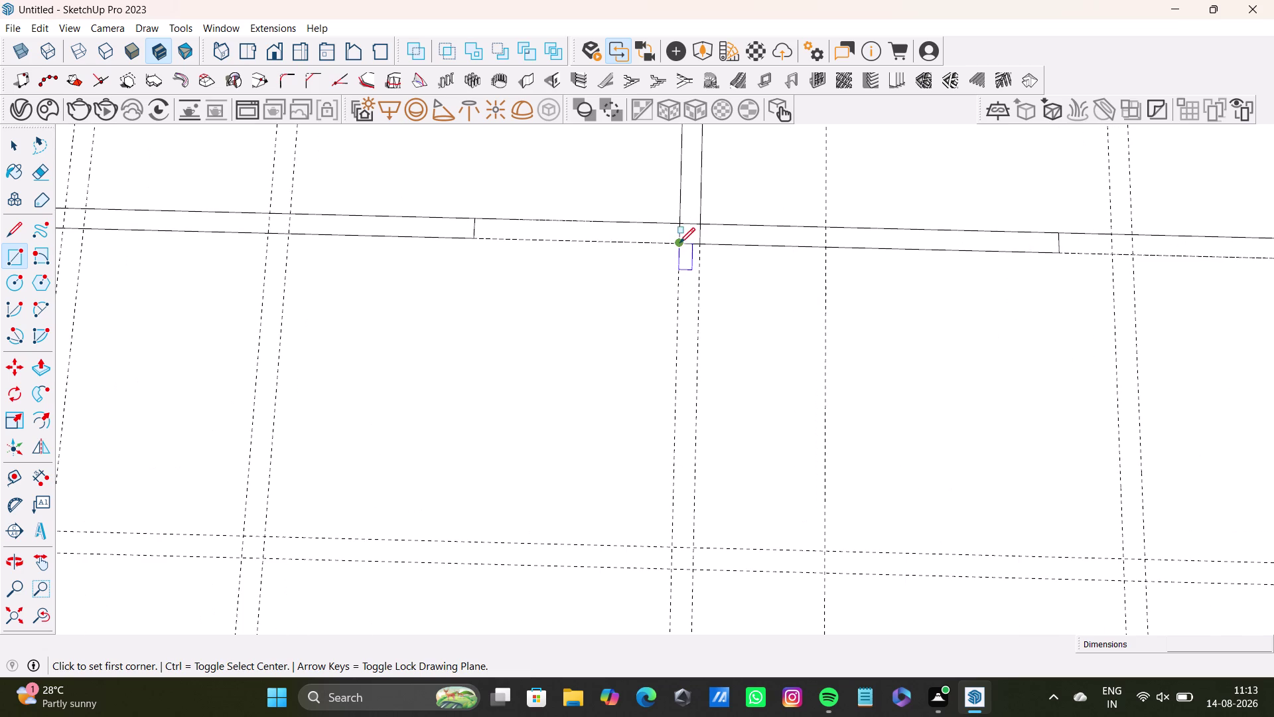
click(679, 242)
scroll(down, 3)
middle_drag(705, 575, 700, 457)
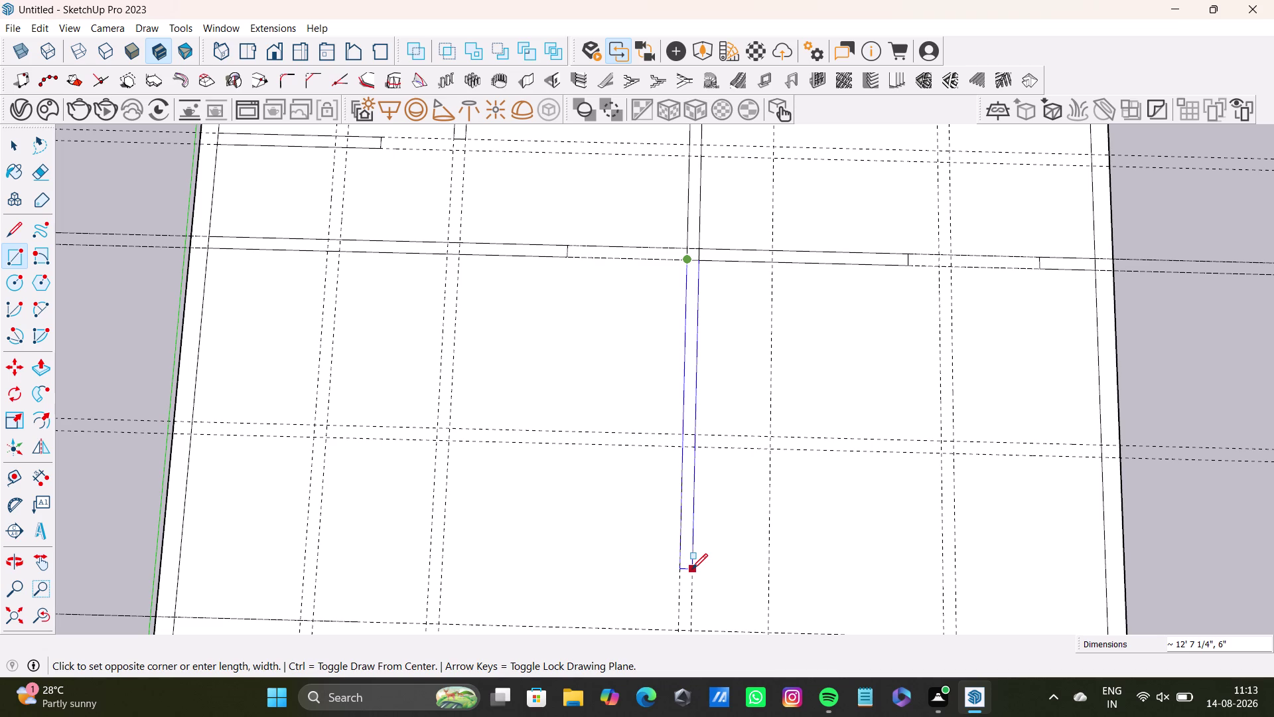
scroll(down, 3)
key(space)
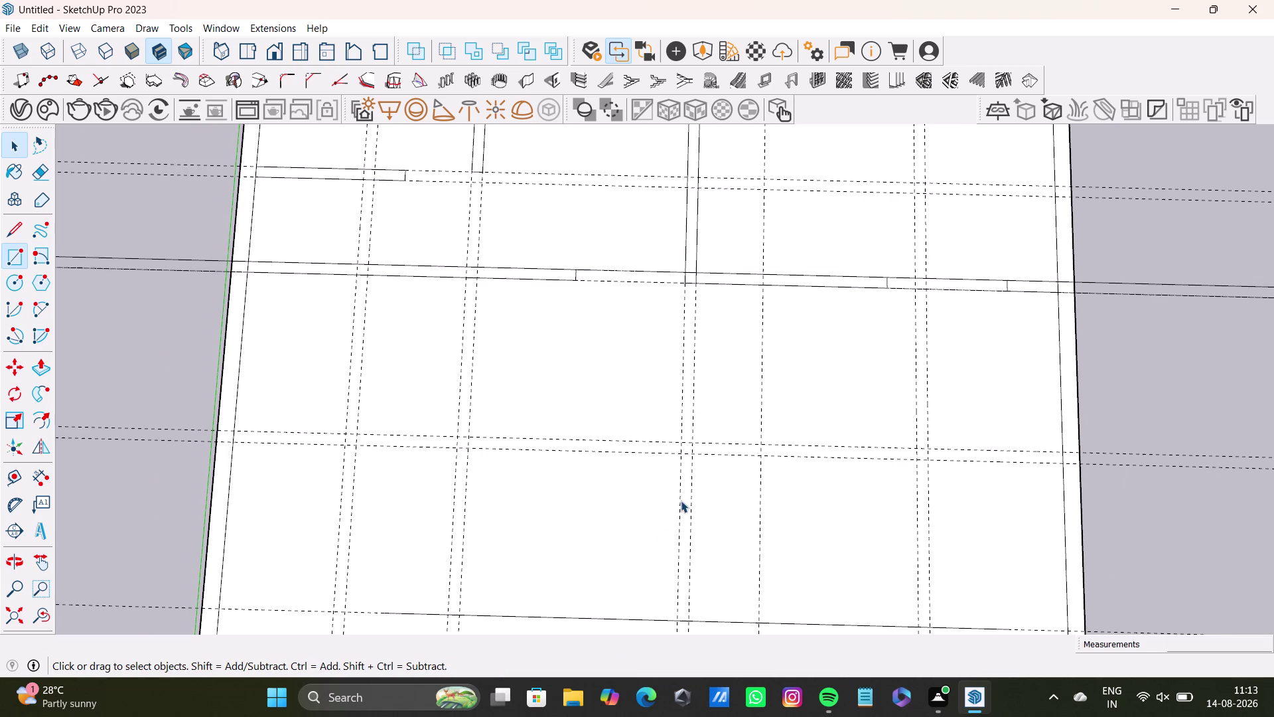
middle_drag(789, 430, 781, 312)
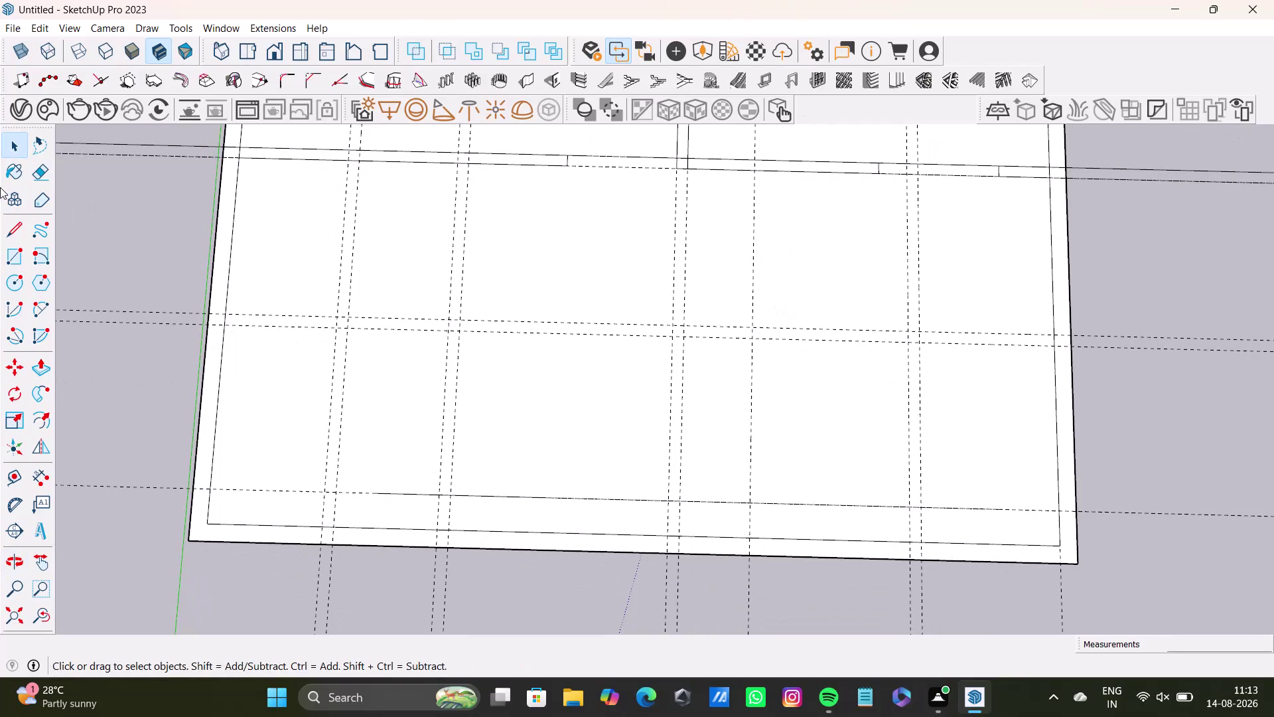
click(16, 474)
click(802, 170)
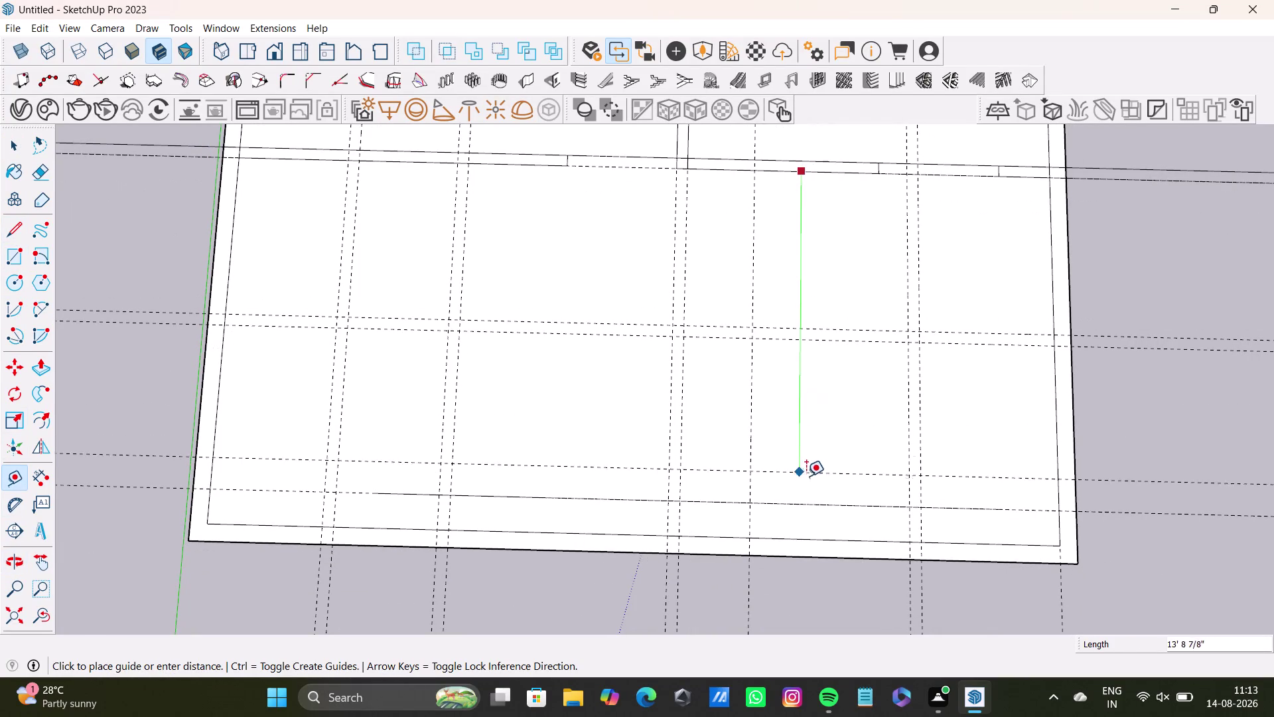
key(space)
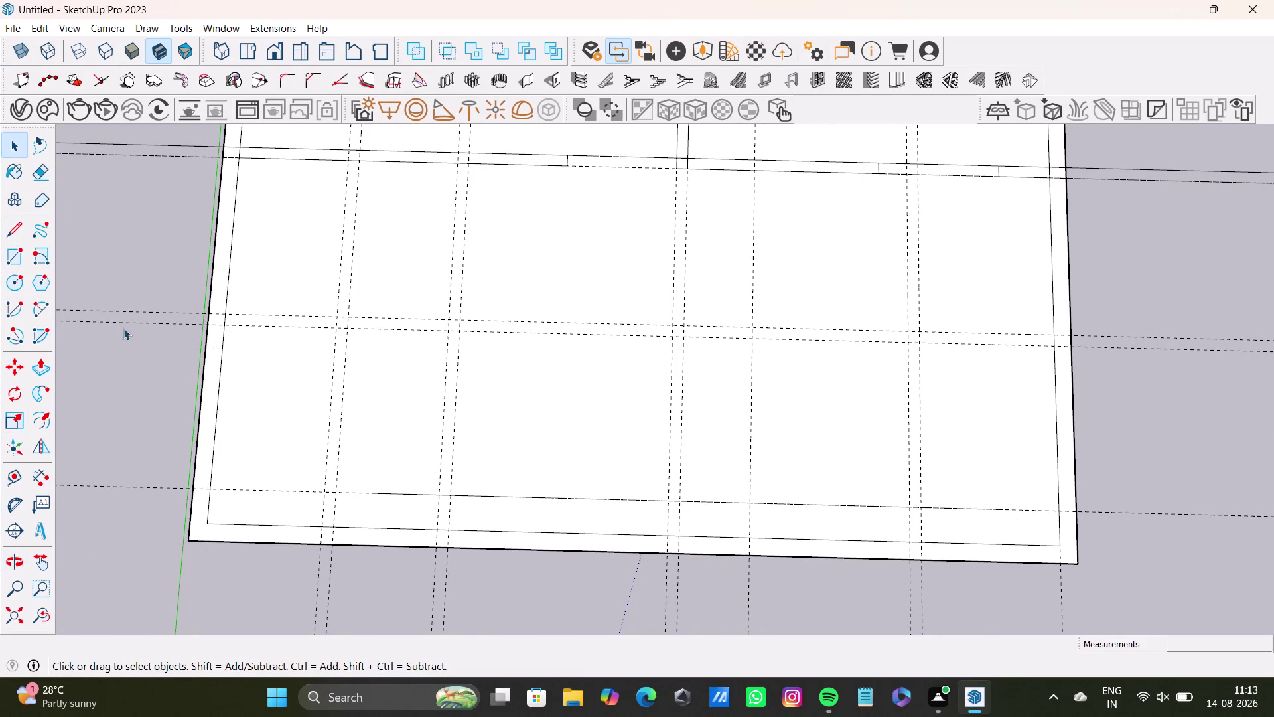
middle_drag(338, 372, 330, 346)
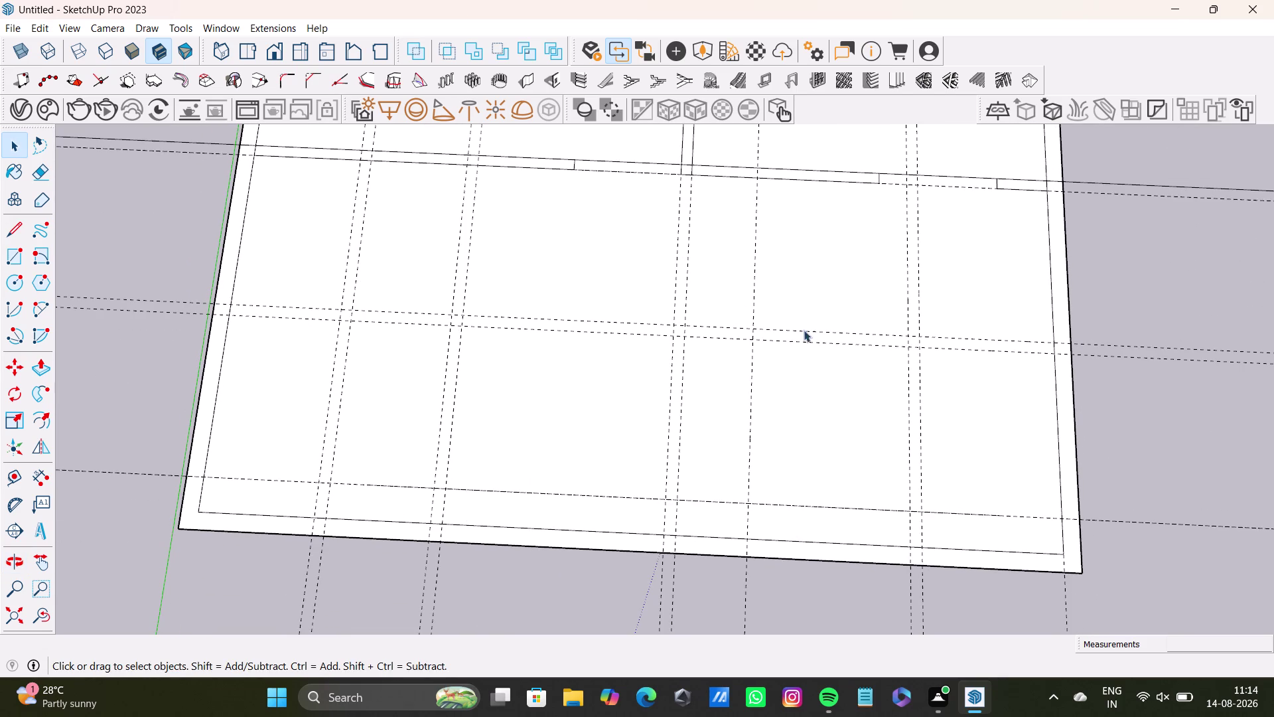
middle_drag(803, 329, 781, 407)
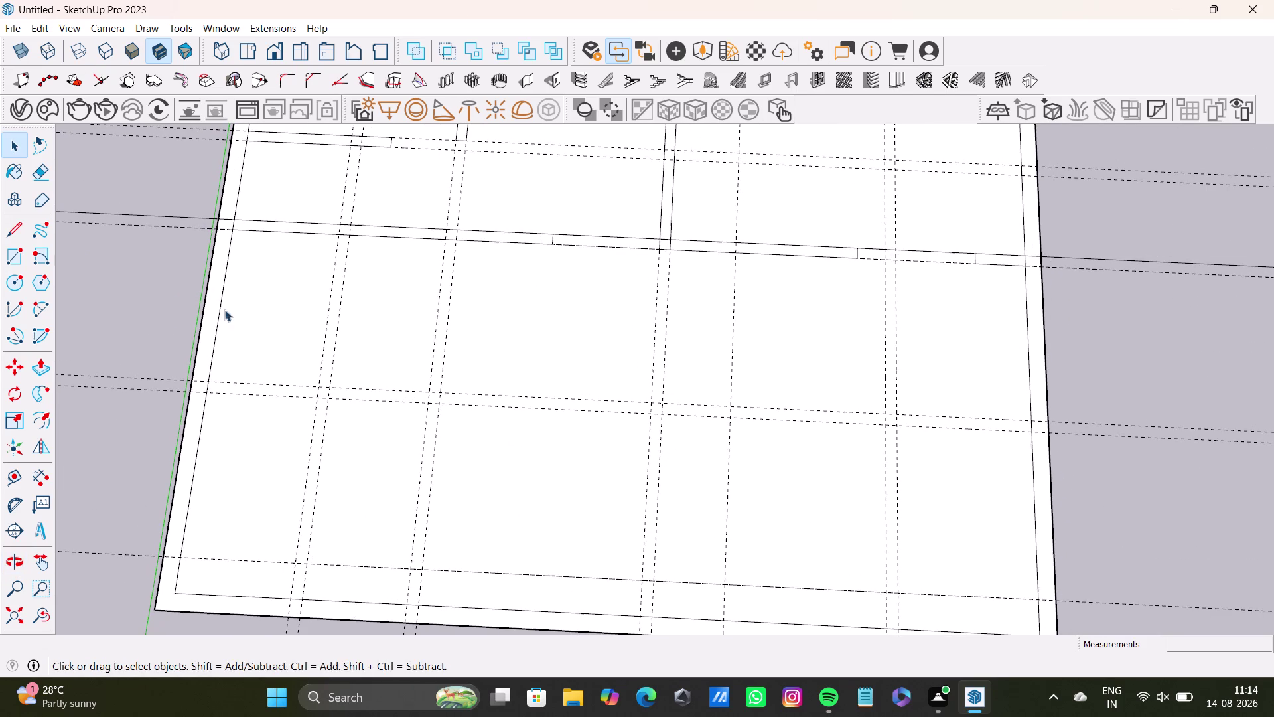
scroll(up, 3)
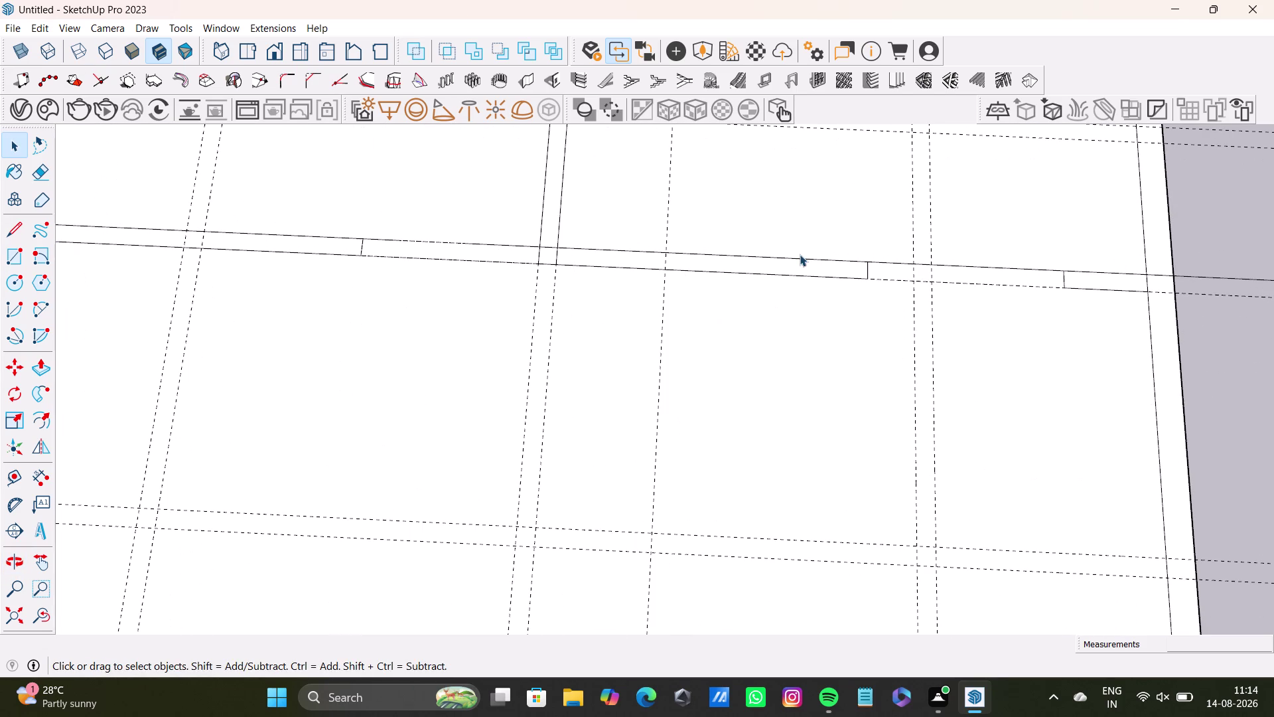
Delete the strip's short end edge and try extending one edge, undoing it.
click(865, 272)
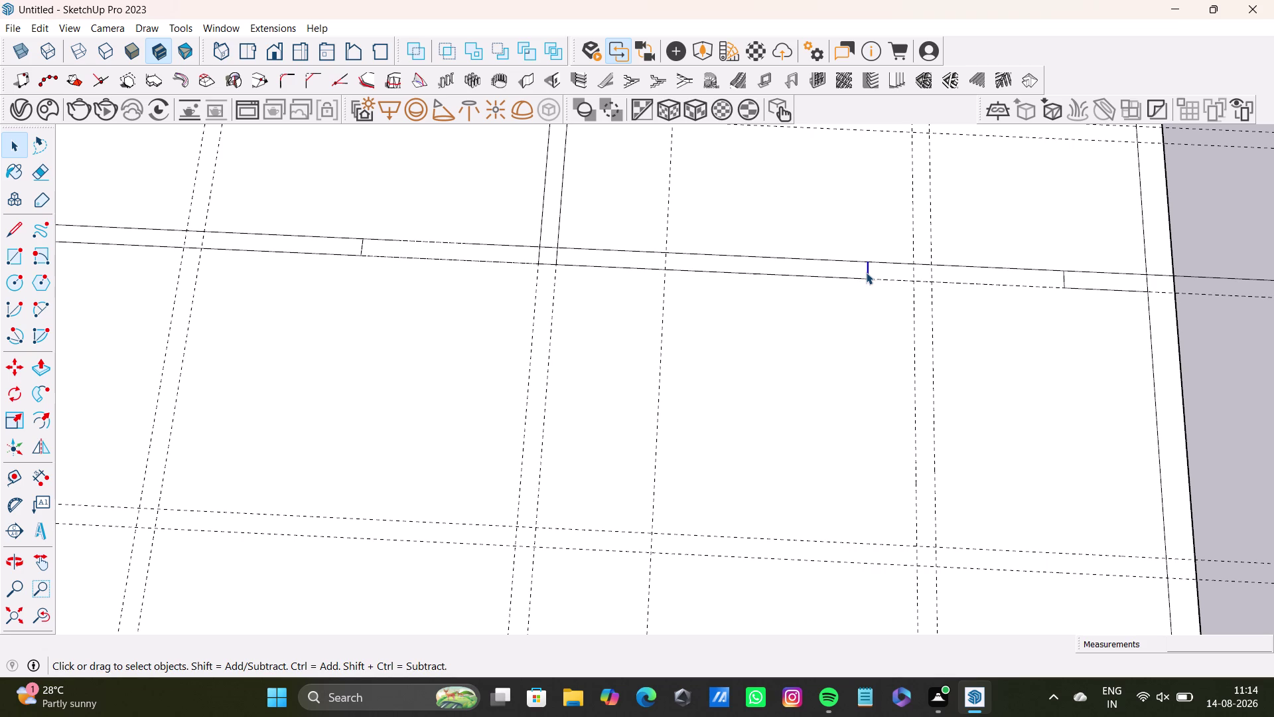
key(Delete)
click(15, 230)
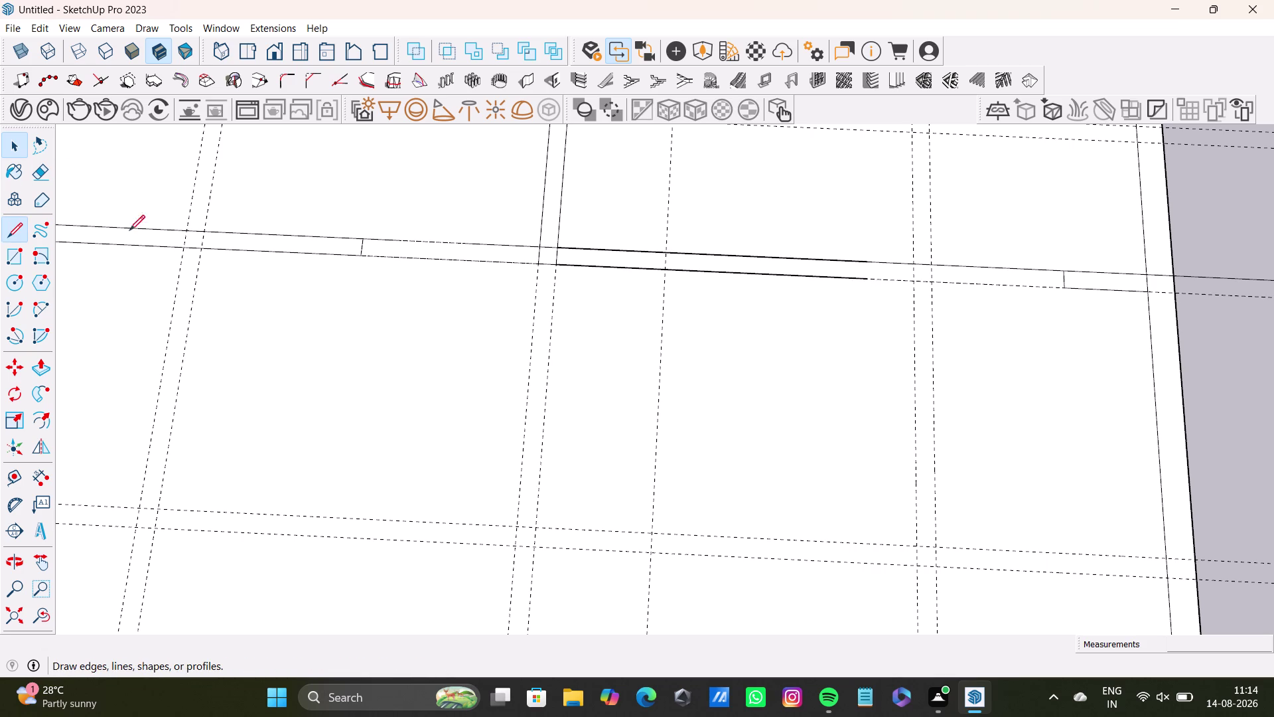
click(867, 259)
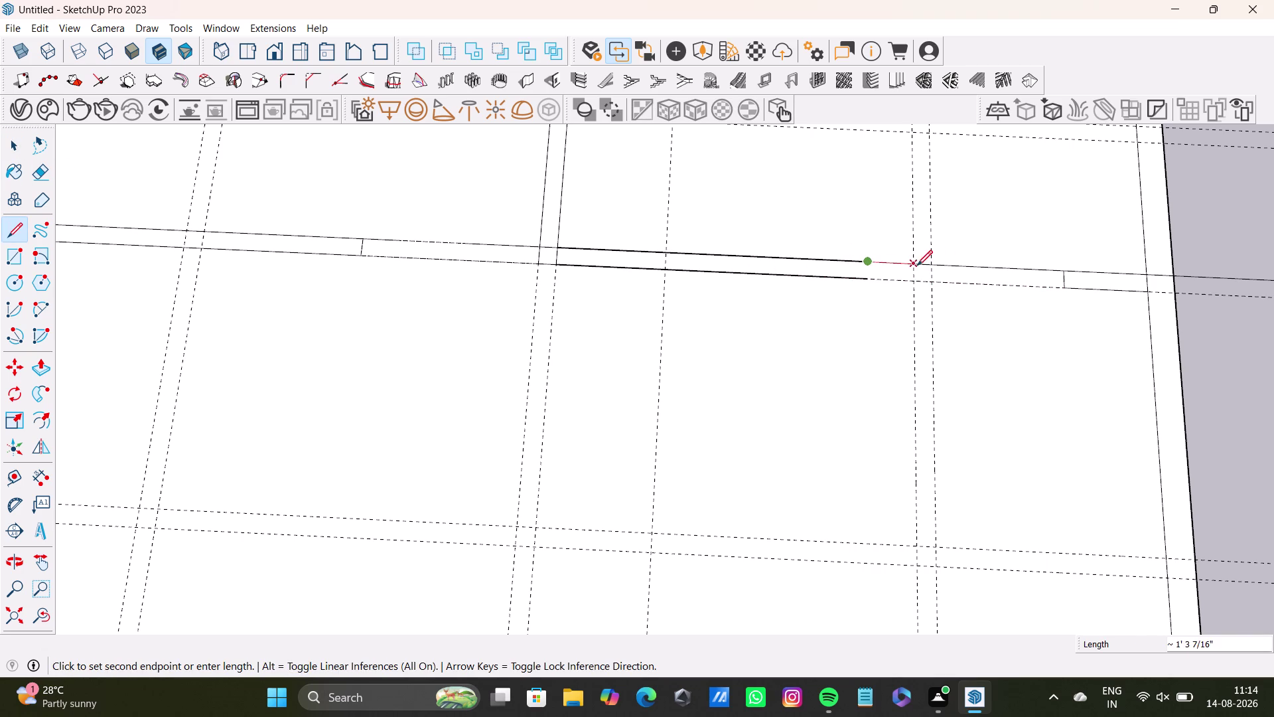
click(937, 266)
scroll(up, 3)
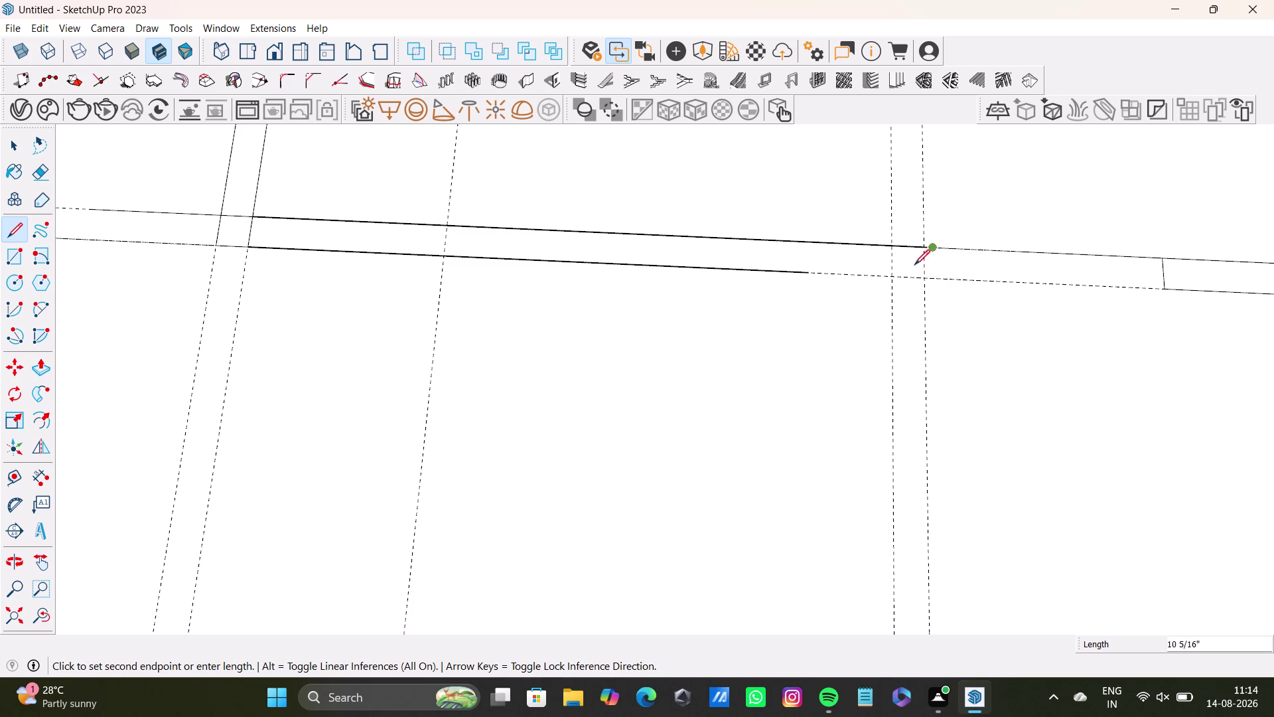
key(ctrl+z)
Trace the strip edges to the vertical guide and close the end with a short edge.
click(7, 230)
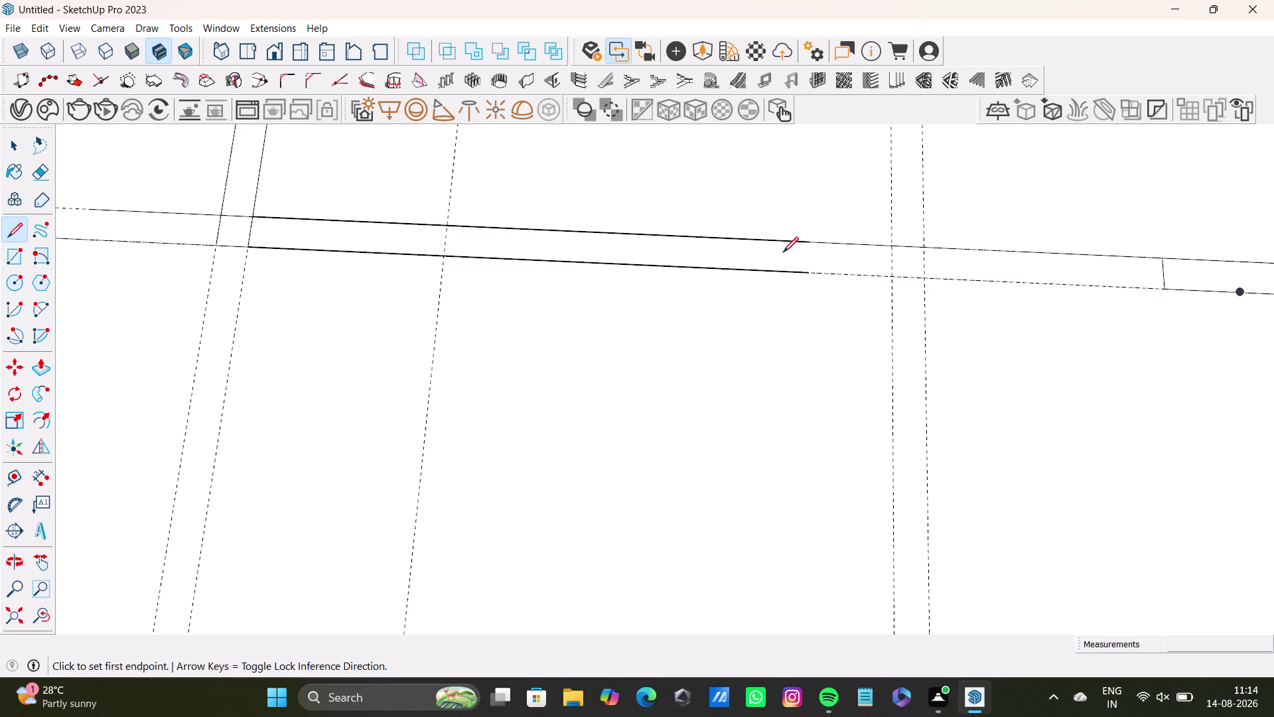
scroll(up, 3)
click(810, 235)
click(971, 242)
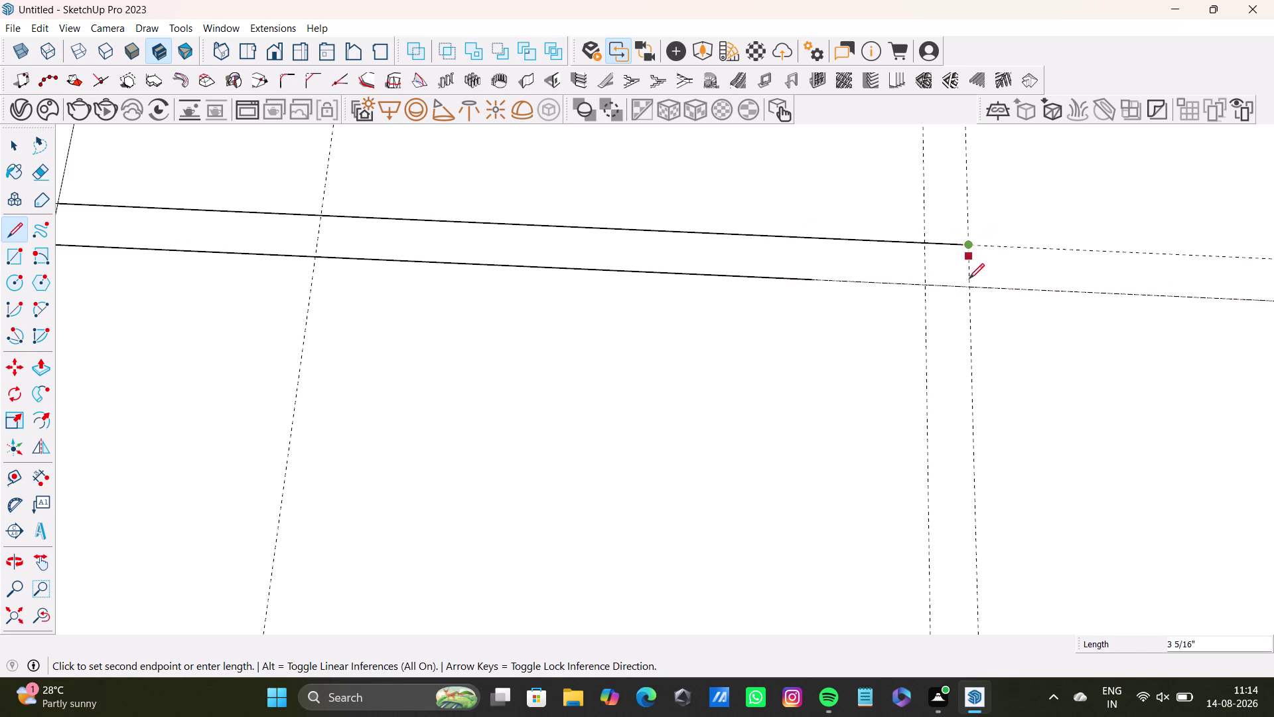
click(971, 288)
click(807, 280)
key(space)
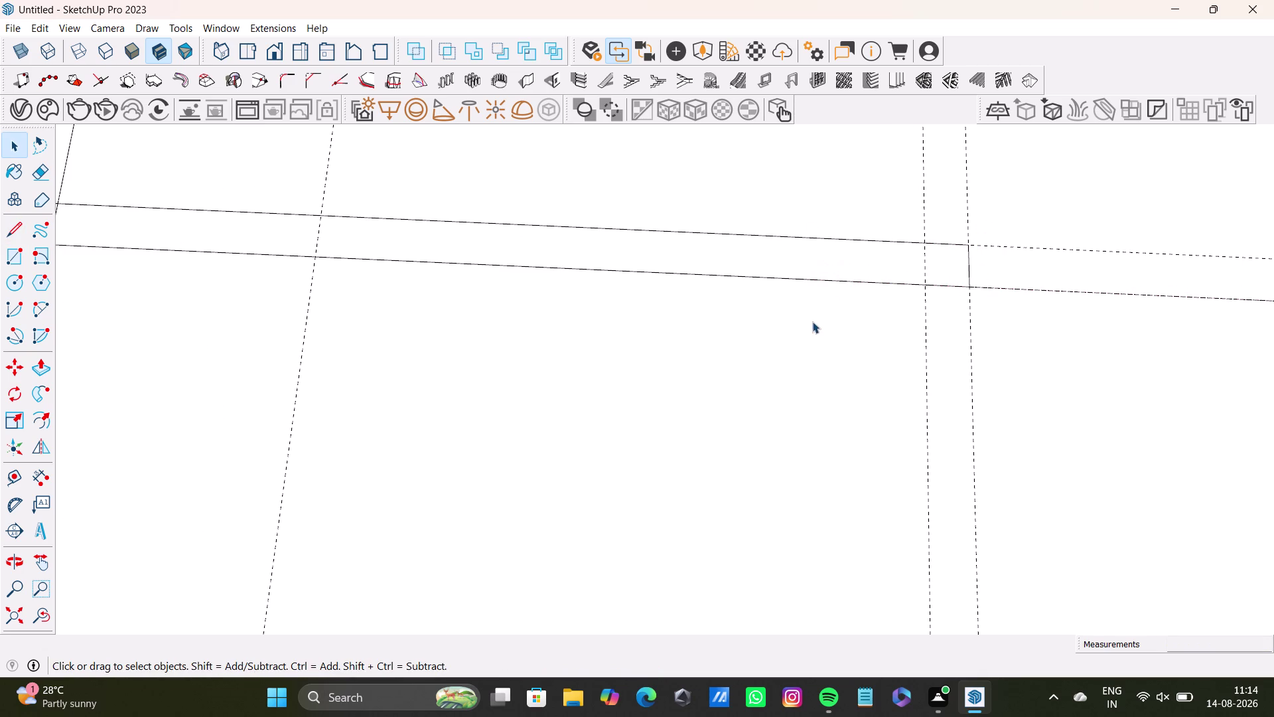
scroll(down, 3)
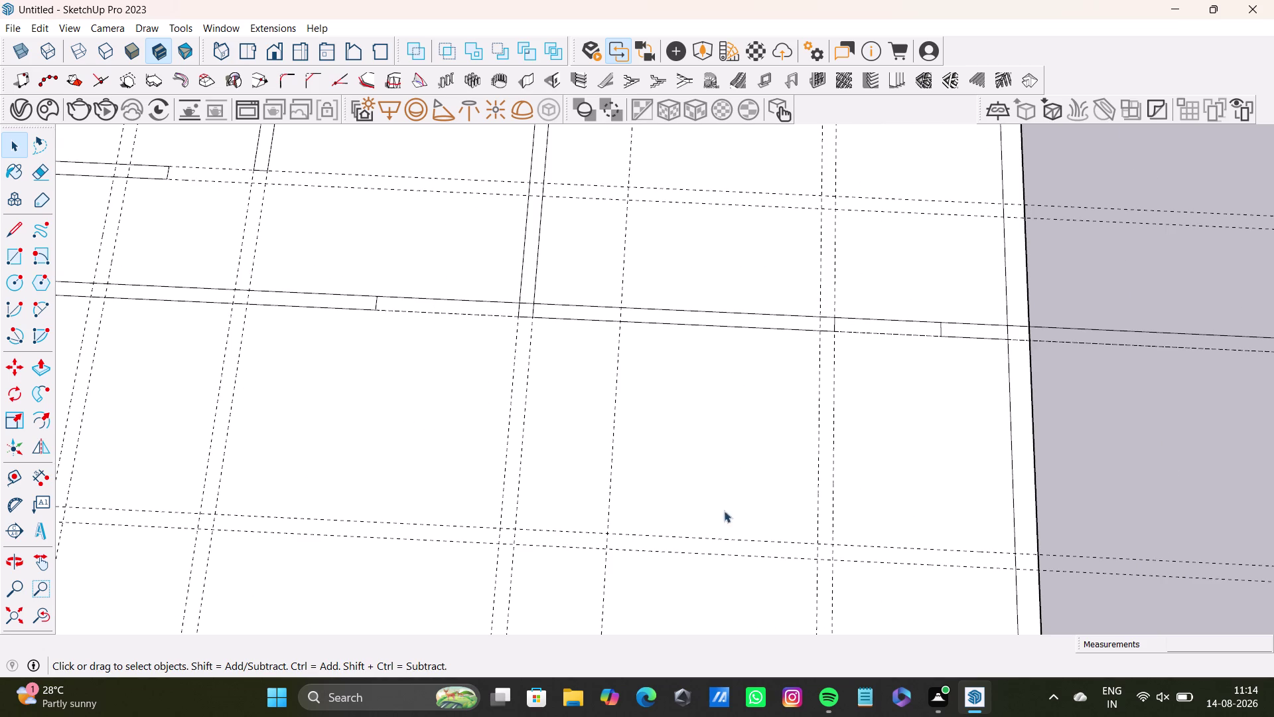
Draw a thin vertical wall strip about 15'6" long from the wall guide intersection to the lower guide.
middle_drag(725, 534, 760, 529)
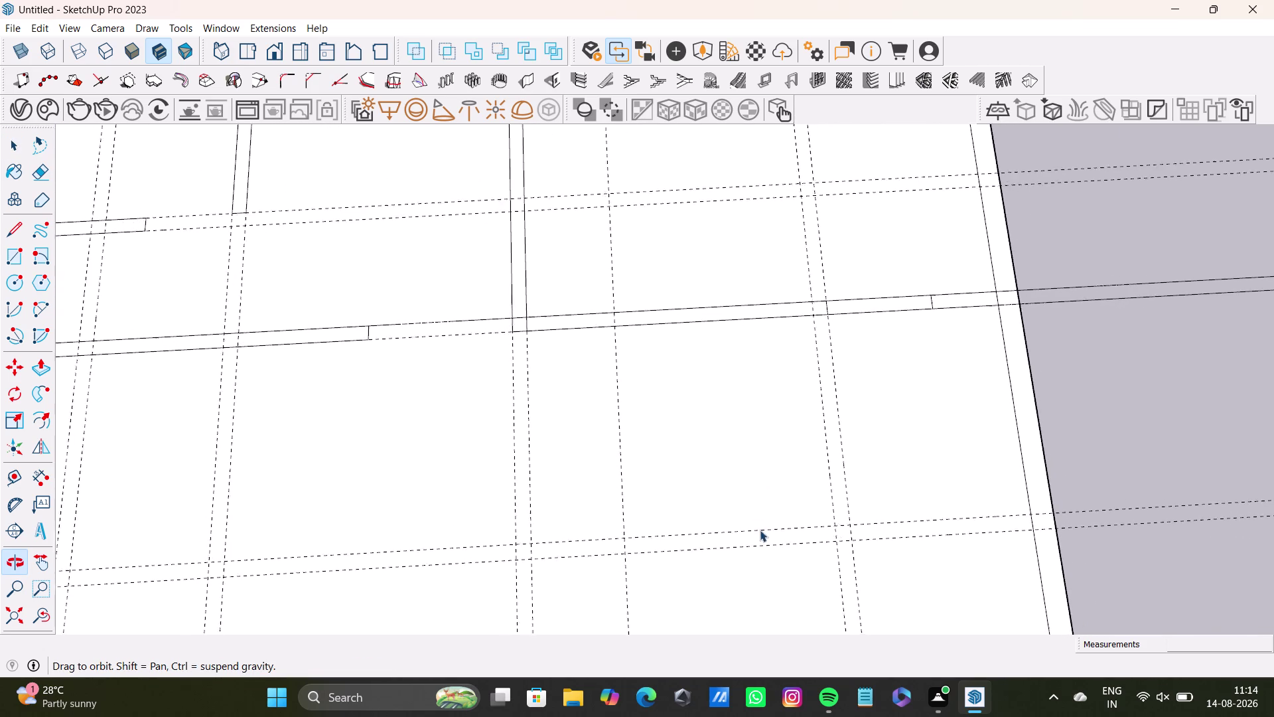
middle_drag(759, 528, 744, 400)
middle_drag(754, 463, 656, 326)
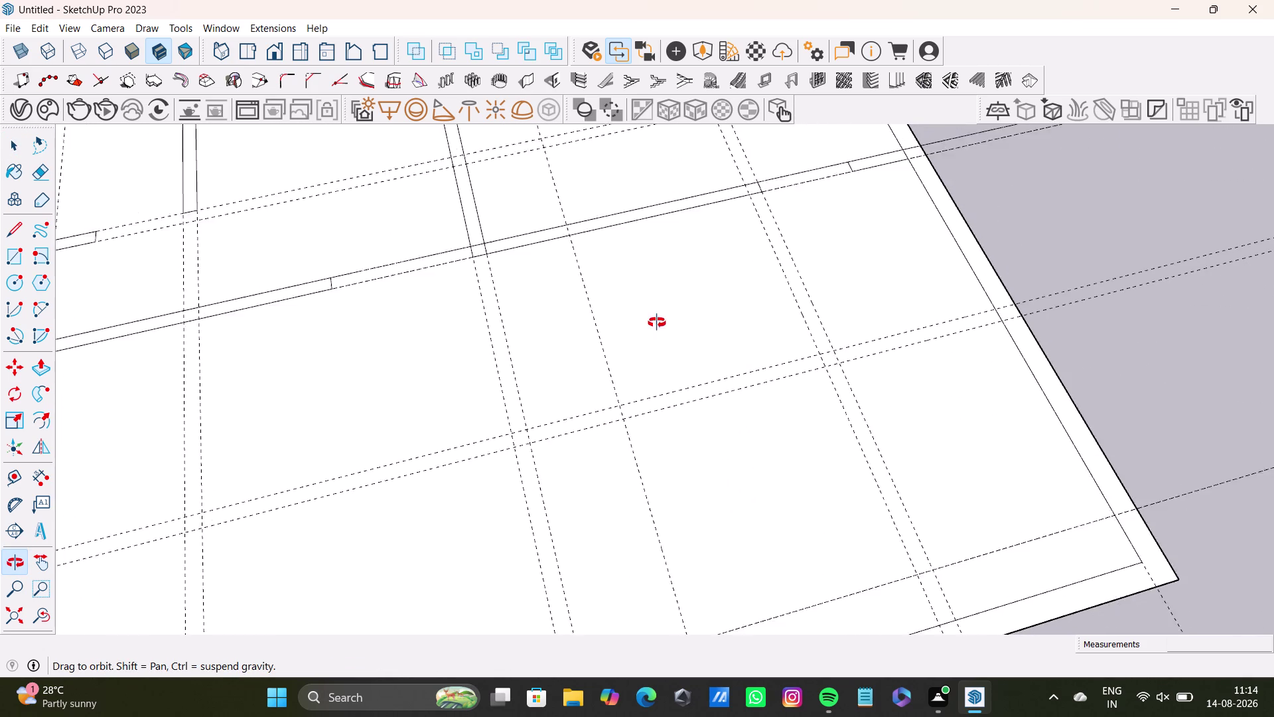
middle_drag(657, 326, 657, 322)
middle_drag(748, 502, 707, 493)
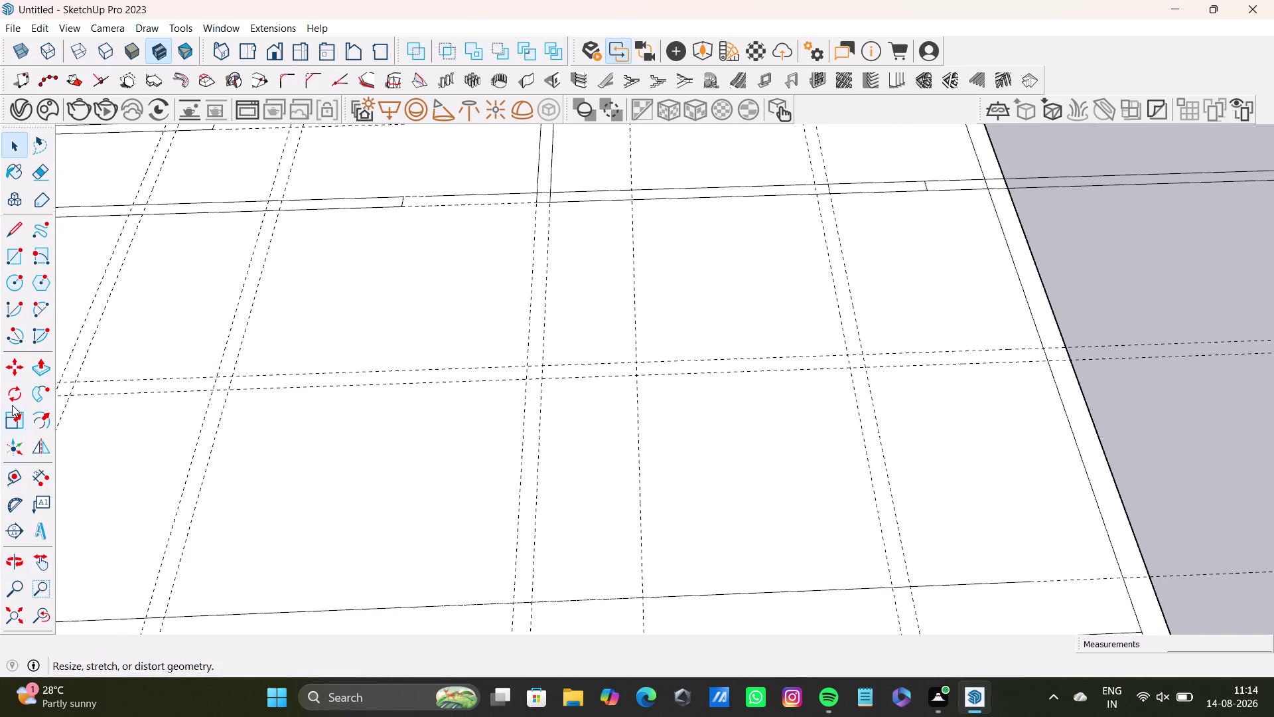
click(11, 253)
scroll(up, 3)
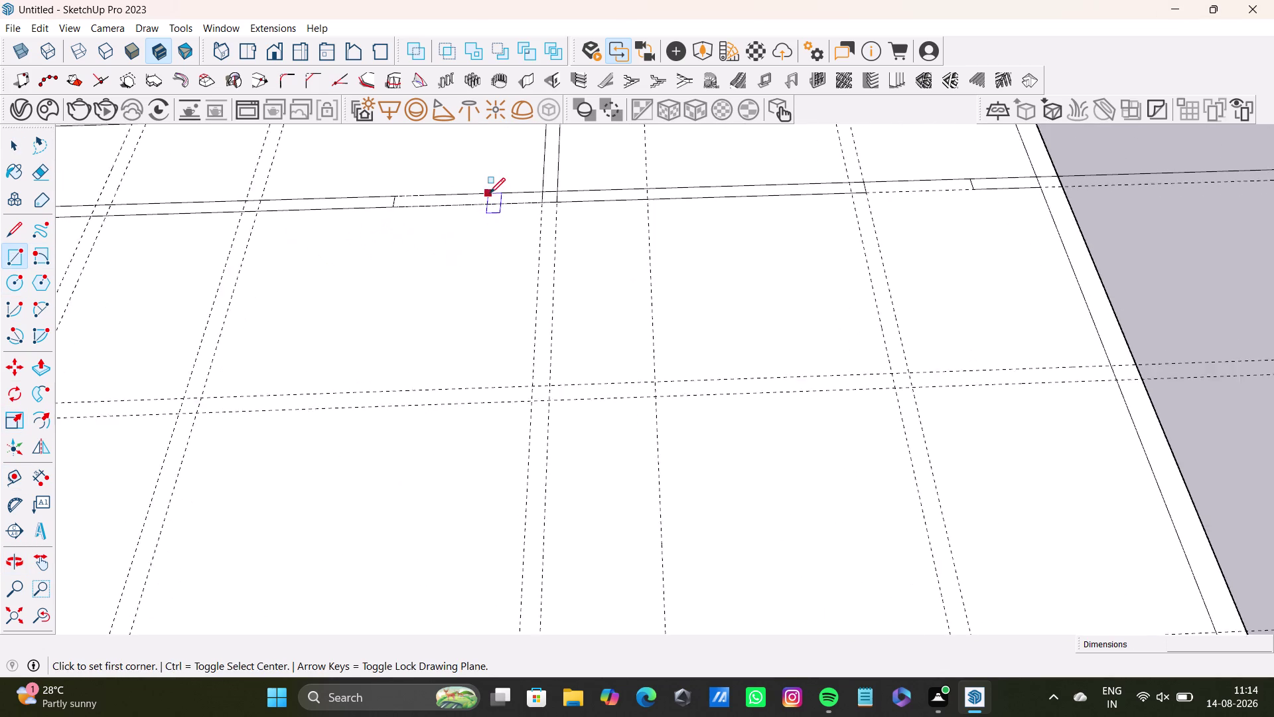
click(548, 202)
scroll(down, 3)
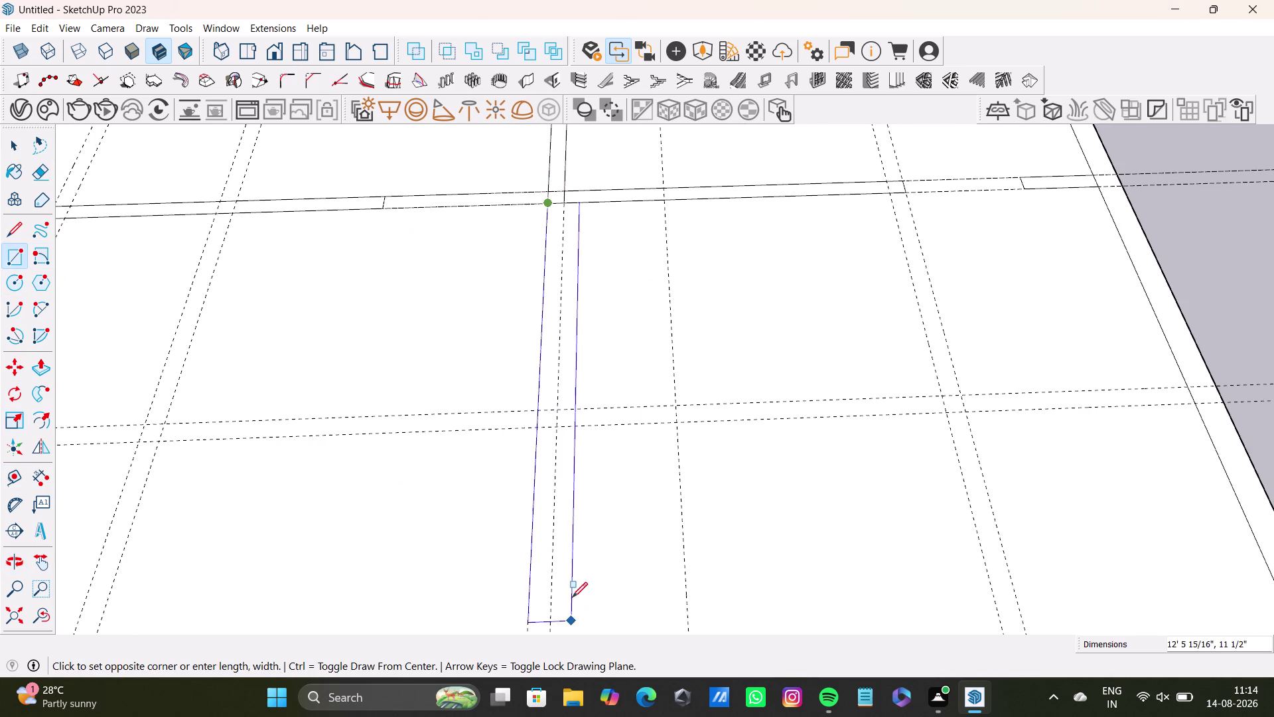
middle_drag(579, 581, 559, 402)
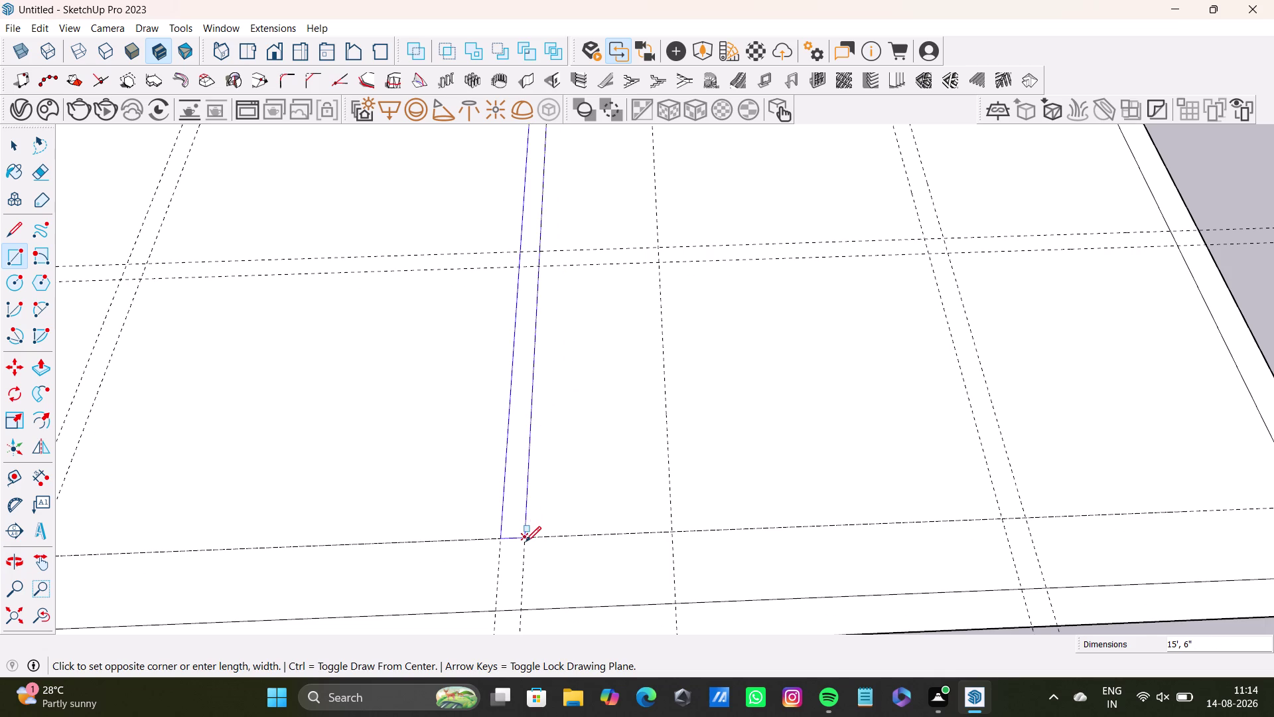
click(525, 541)
key(space)
scroll(down, 3)
middle_drag(597, 492, 589, 532)
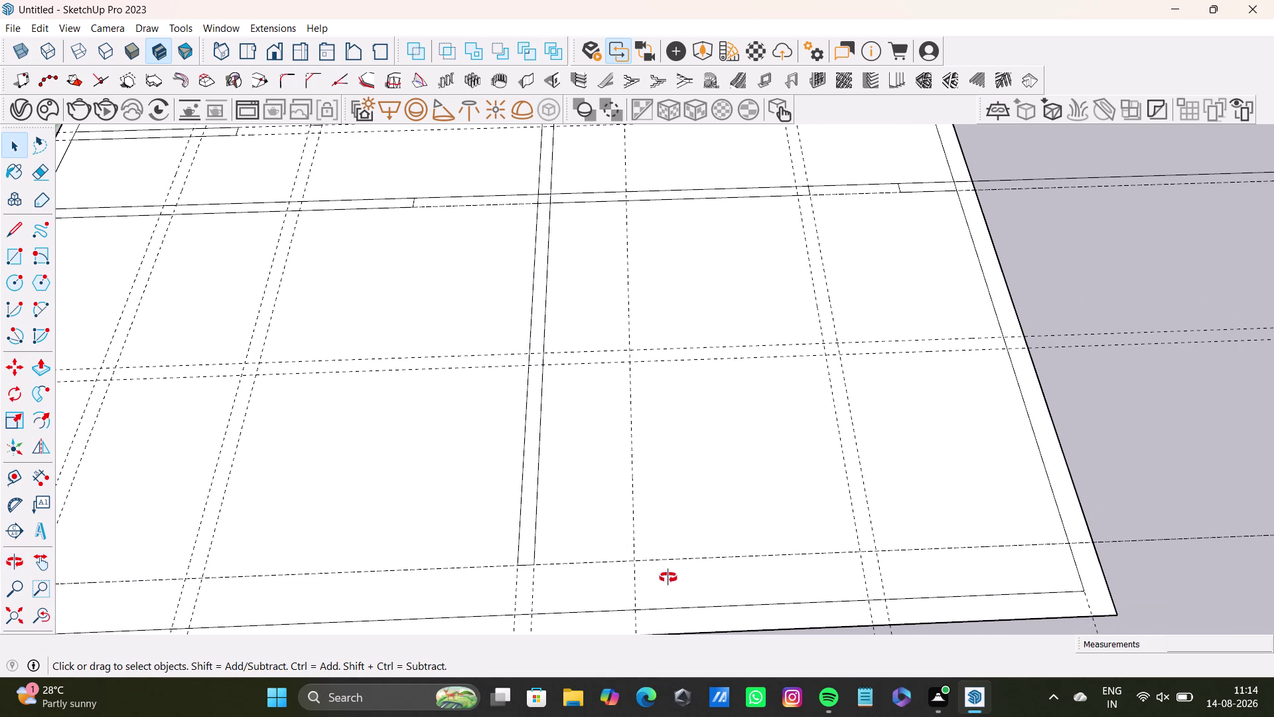
middle_drag(668, 577, 665, 539)
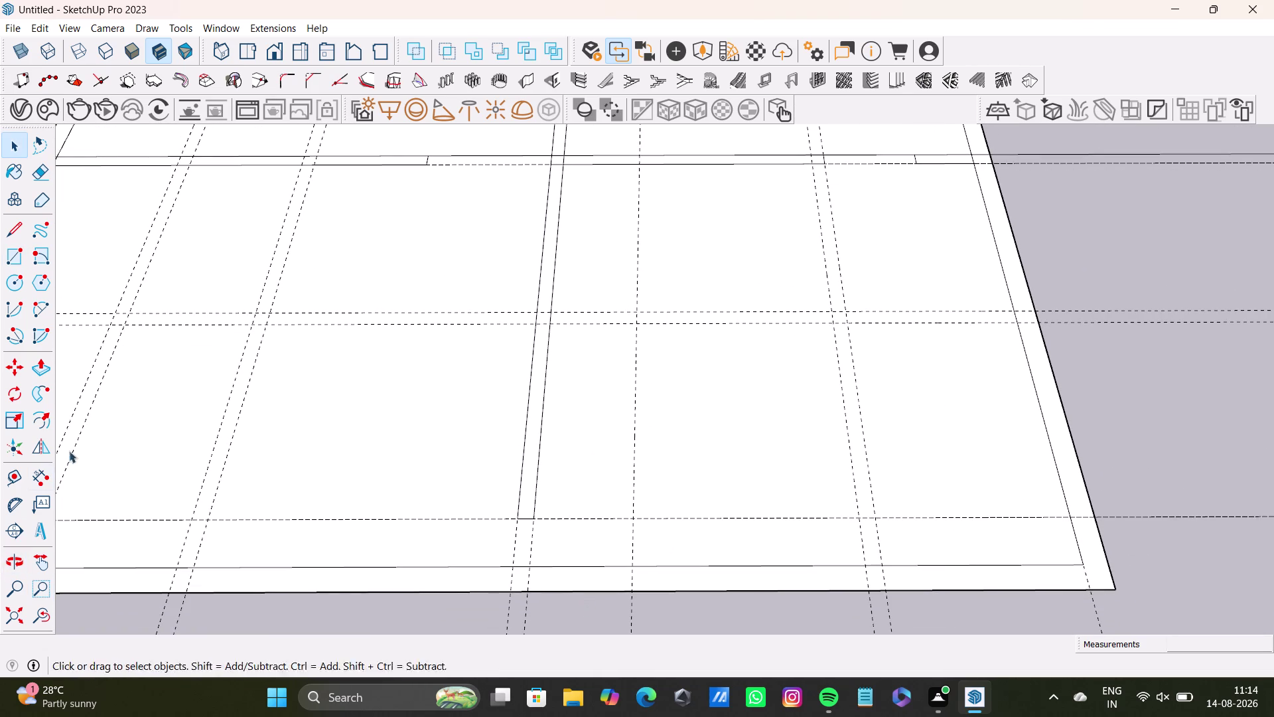
Place a Tape Measure guide offset 6" from the lower horizontal guide line.
click(16, 475)
click(675, 516)
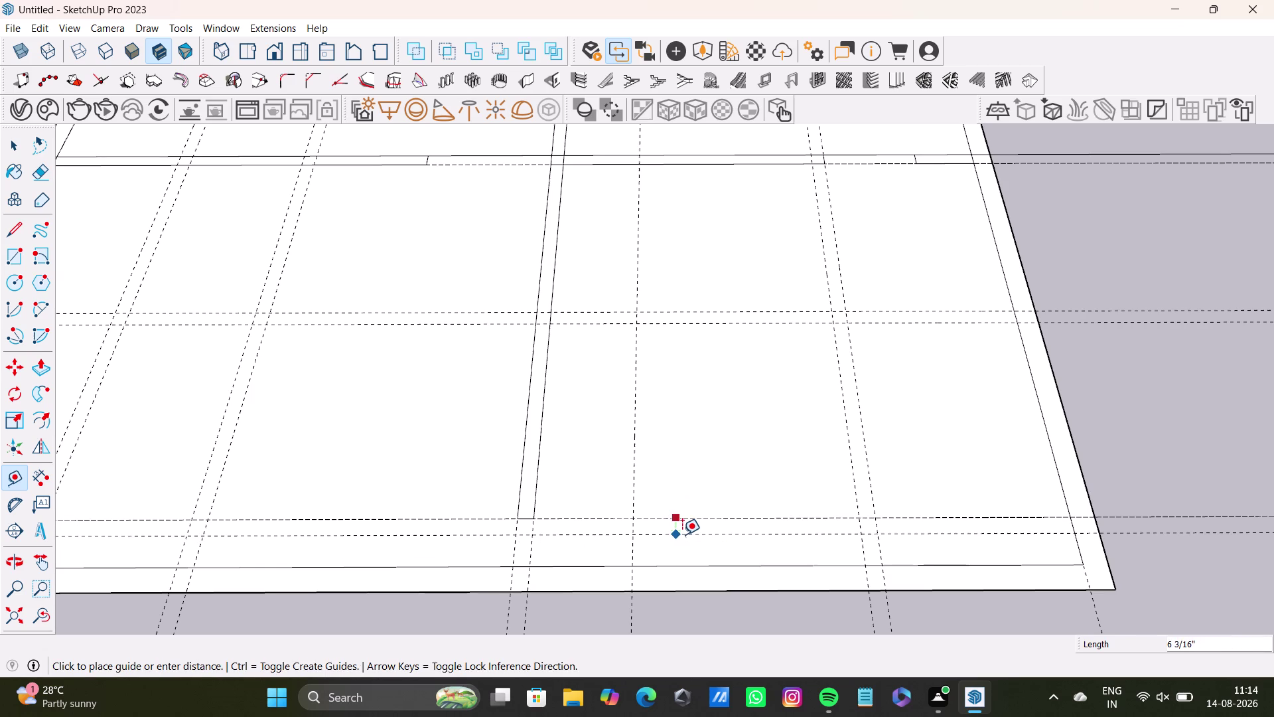
text(6)
text(")
key(Return)
key(space)
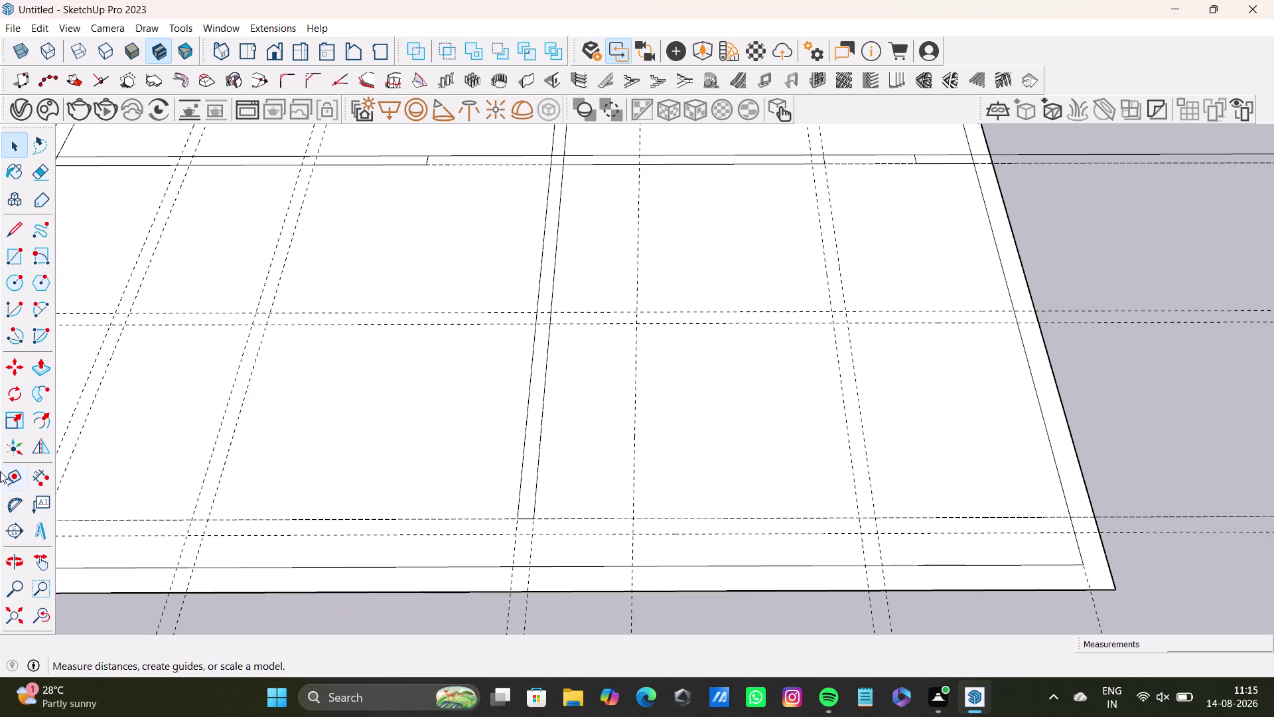
click(12, 261)
Draw a thin horizontal strip from the vertical strip's base rightward along the lower guide pair.
scroll(up, 3)
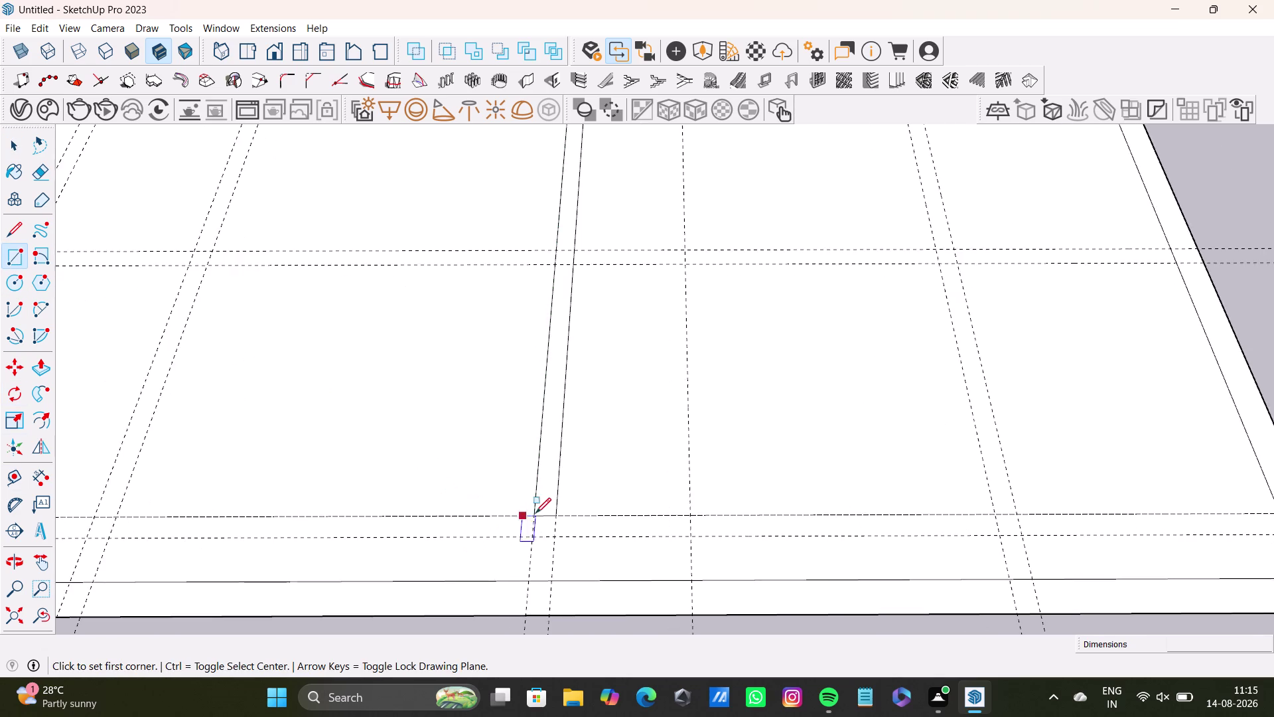
click(536, 519)
scroll(down, 3)
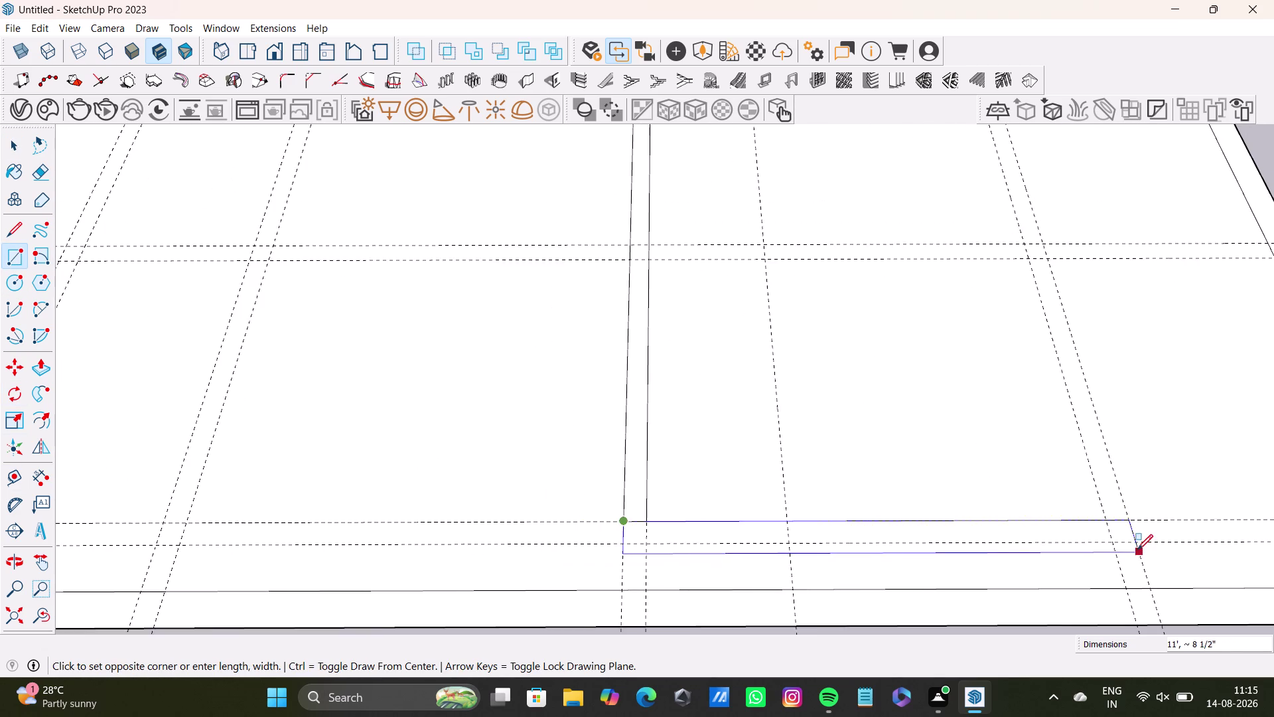
scroll(down, 3)
scroll(down, 3)
middle_drag(1107, 549, 729, 530)
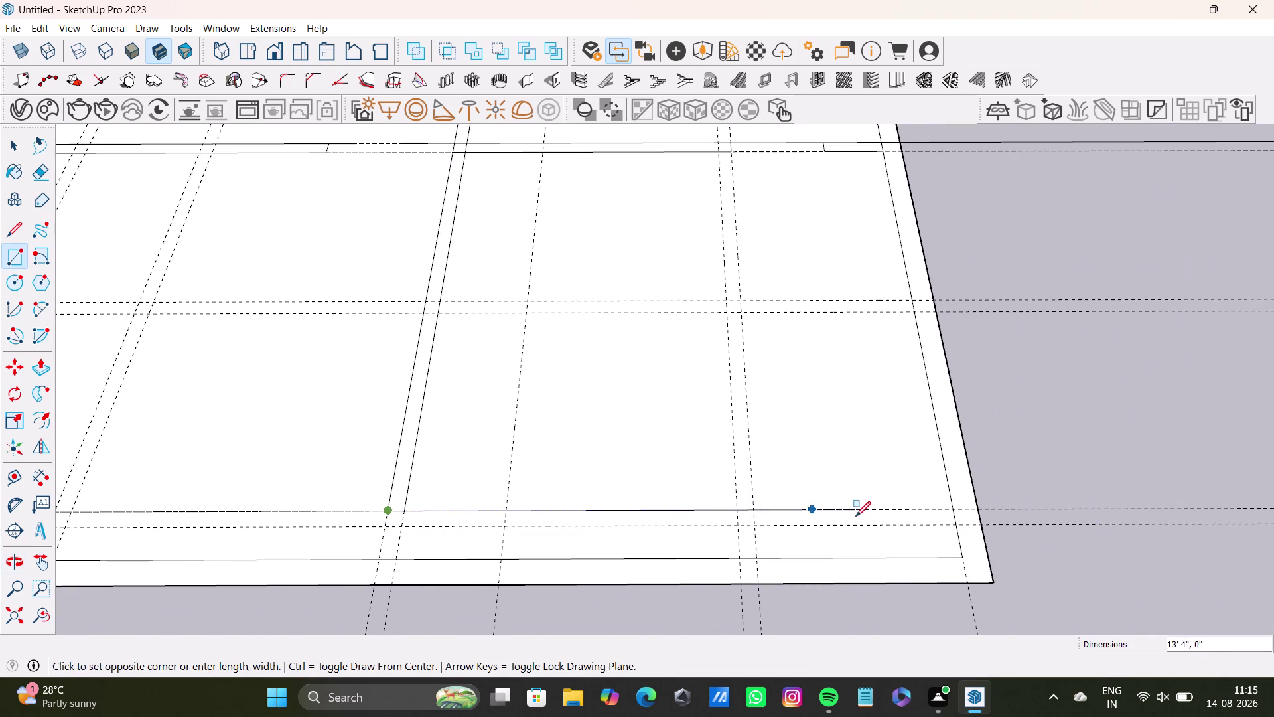
click(737, 527)
key(space)
scroll(down, 3)
scroll(down, 3)
middle_drag(762, 517, 752, 570)
middle_drag(754, 566, 755, 637)
scroll(up, 3)
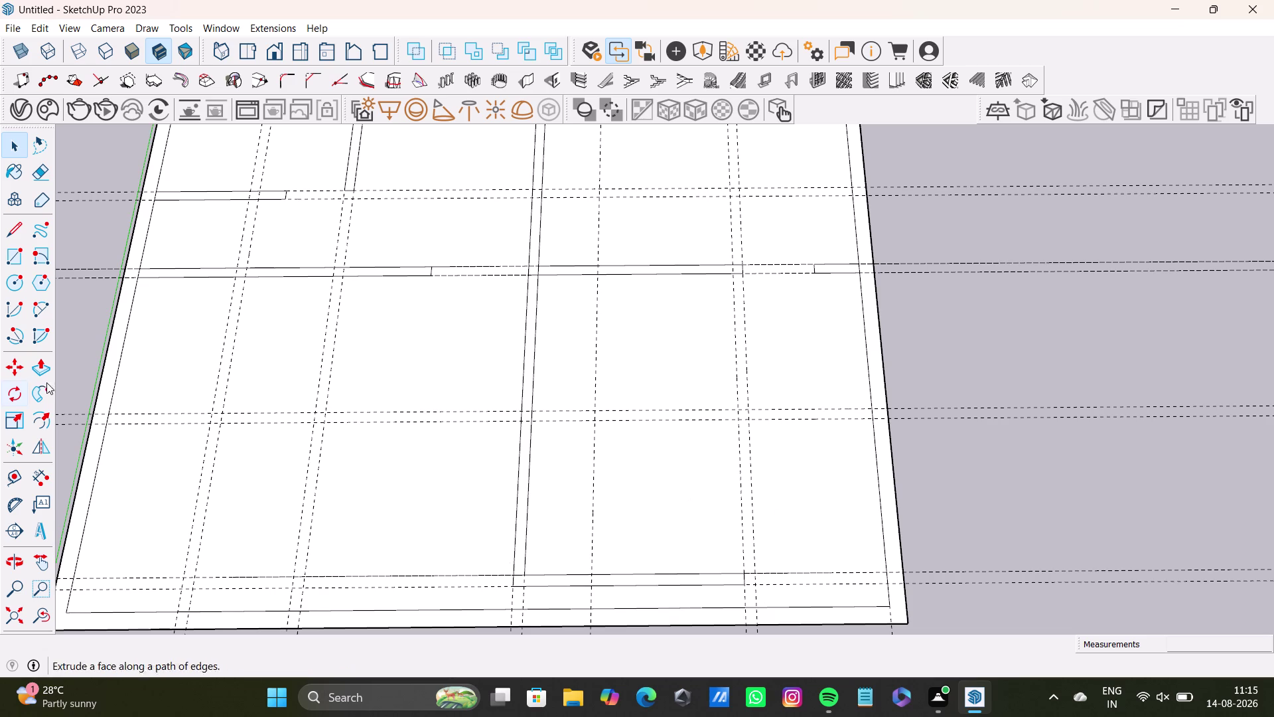
click(15, 257)
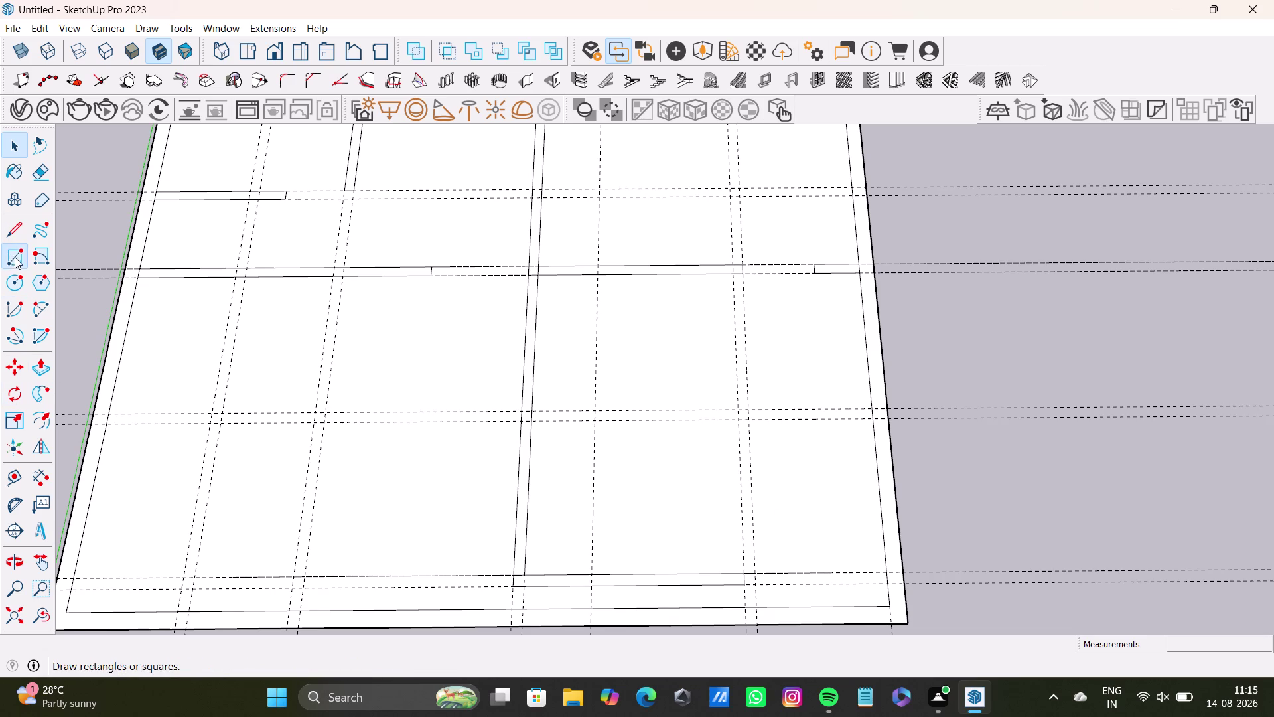
Draw a strip from the lower strip's end to the border intersection.
scroll(up, 3)
scroll(down, 3)
scroll(up, 3)
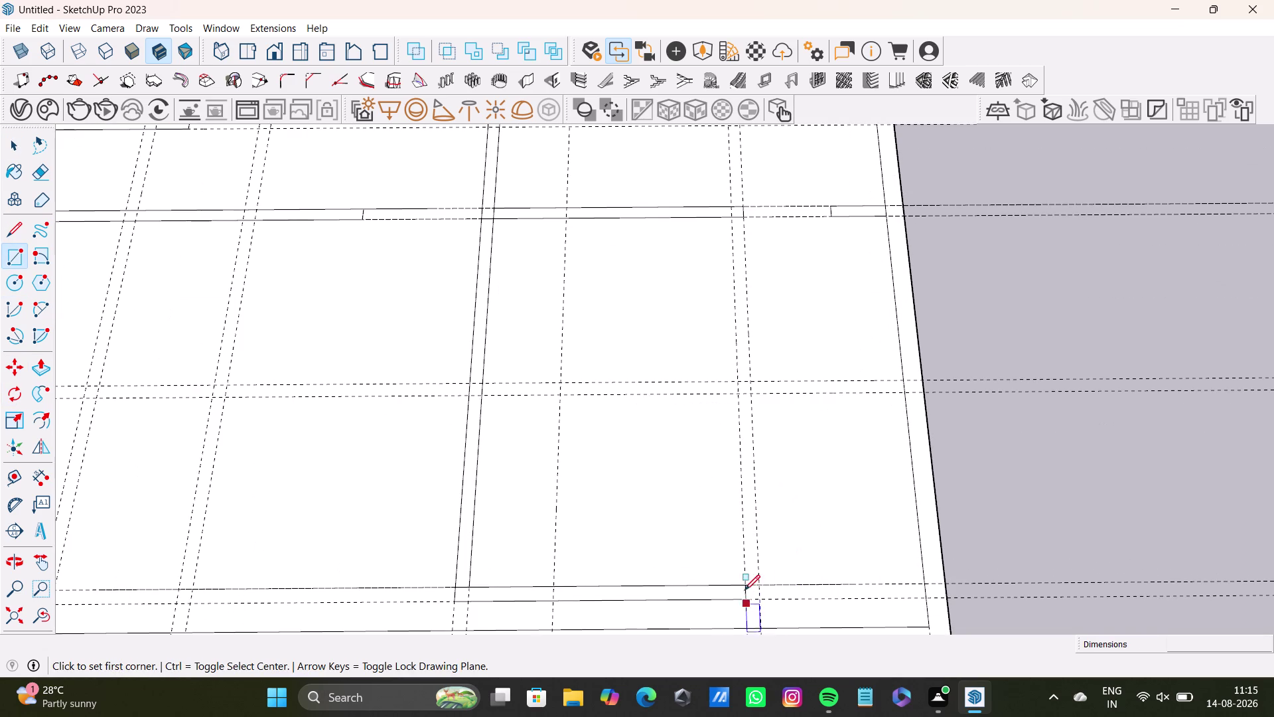
click(744, 585)
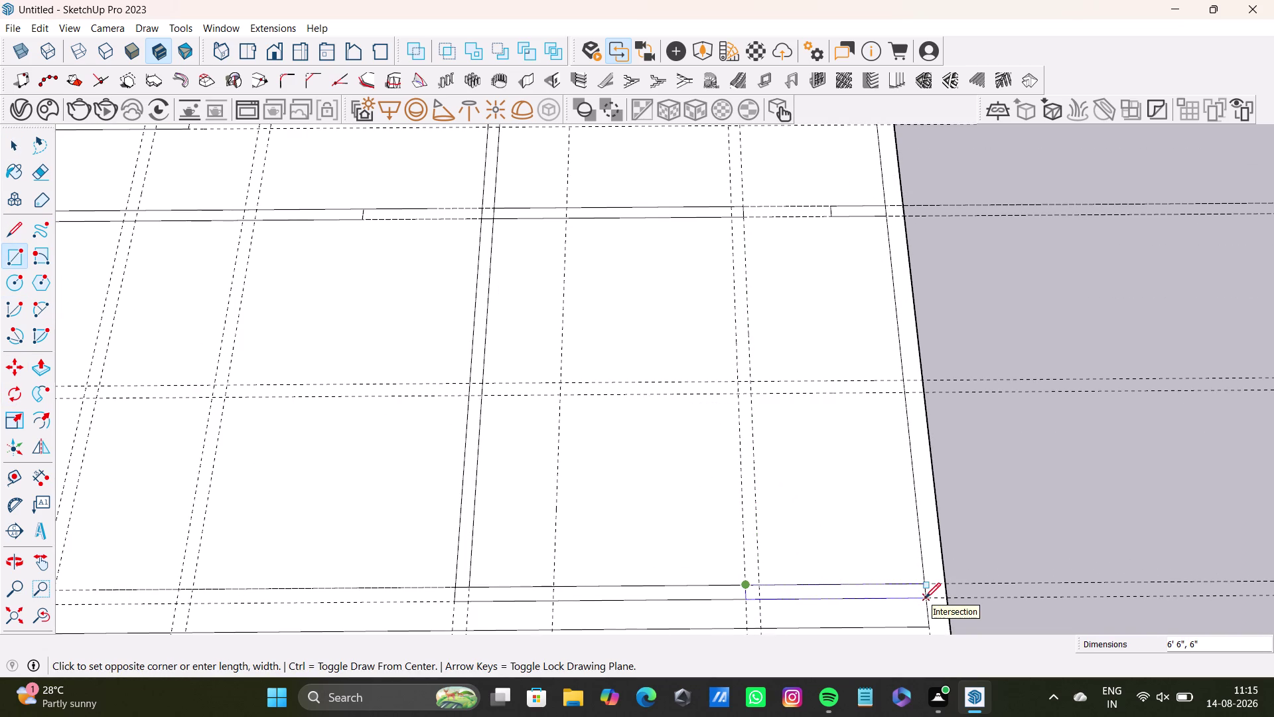
click(925, 598)
key(space)
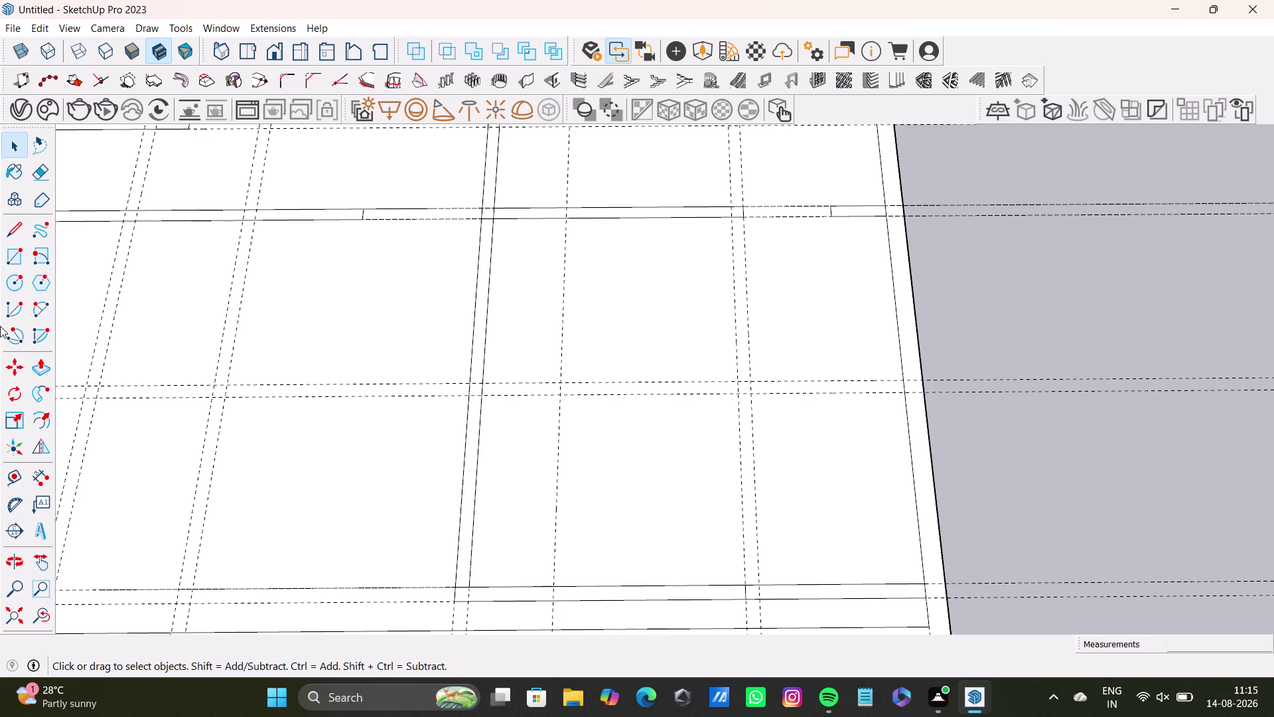
Draw a short vertical strip rising partway up from the lower wall.
click(5, 249)
scroll(up, 3)
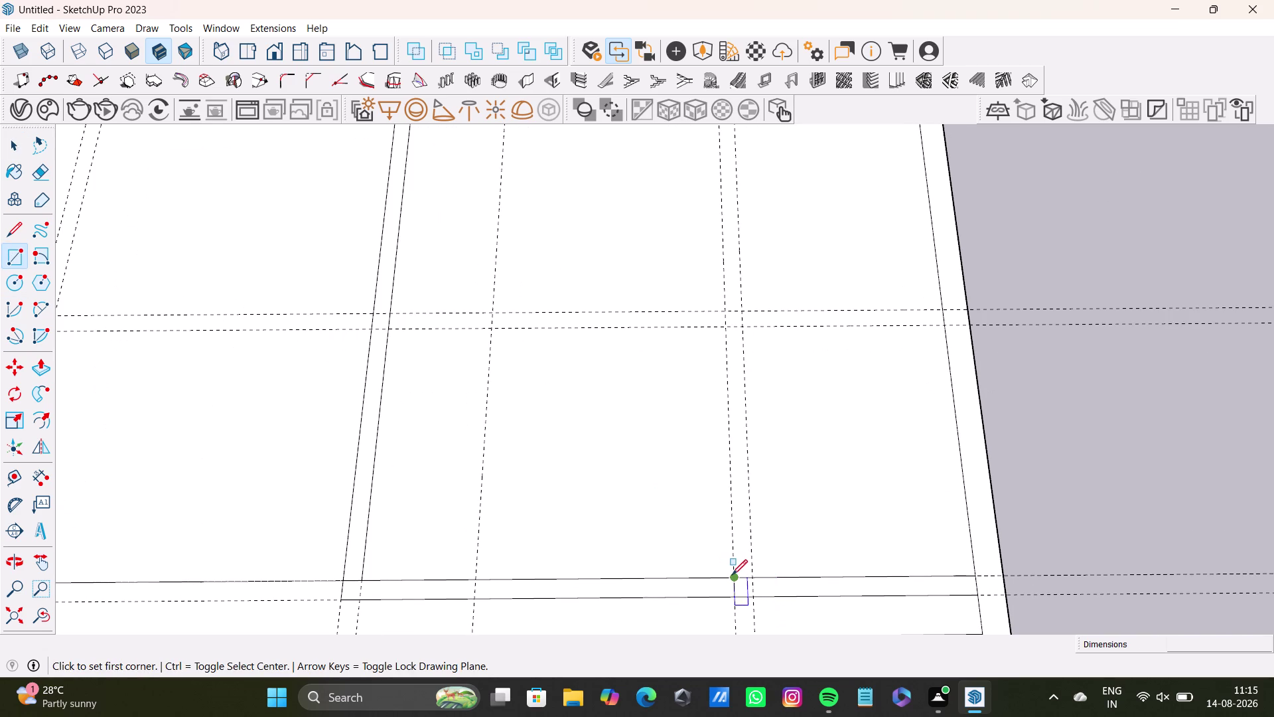
click(732, 574)
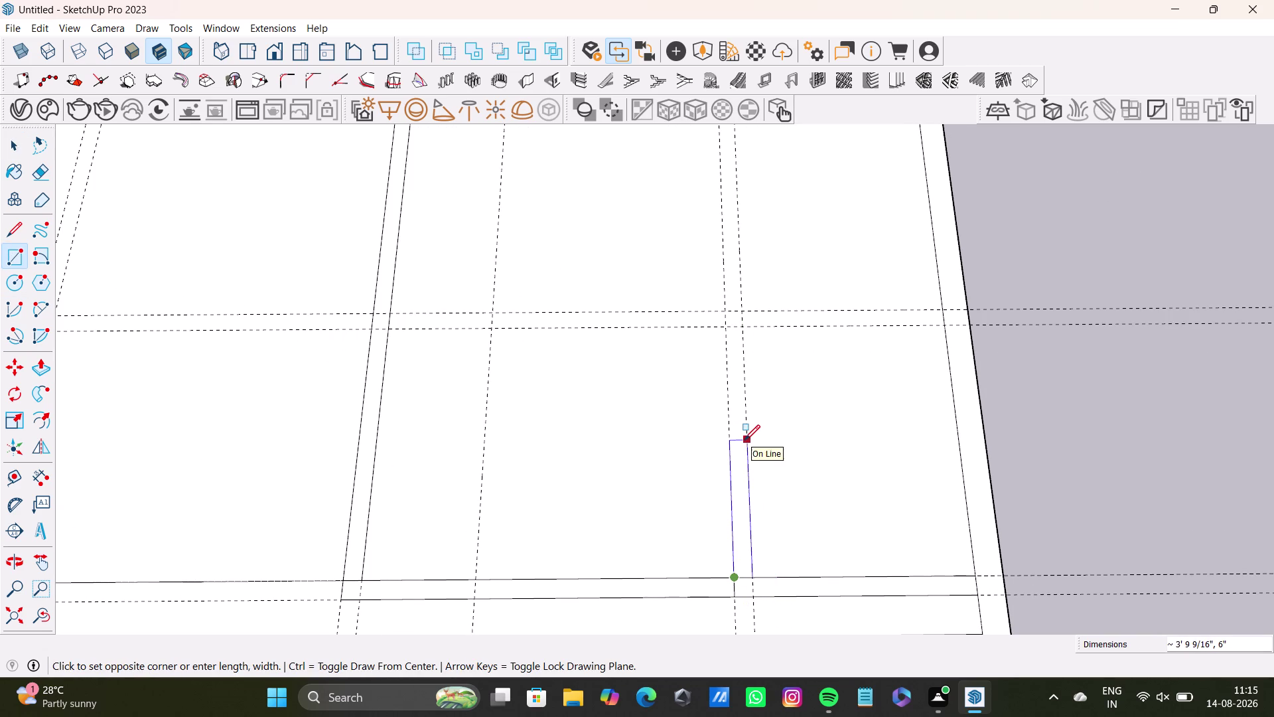
click(747, 451)
key(space)
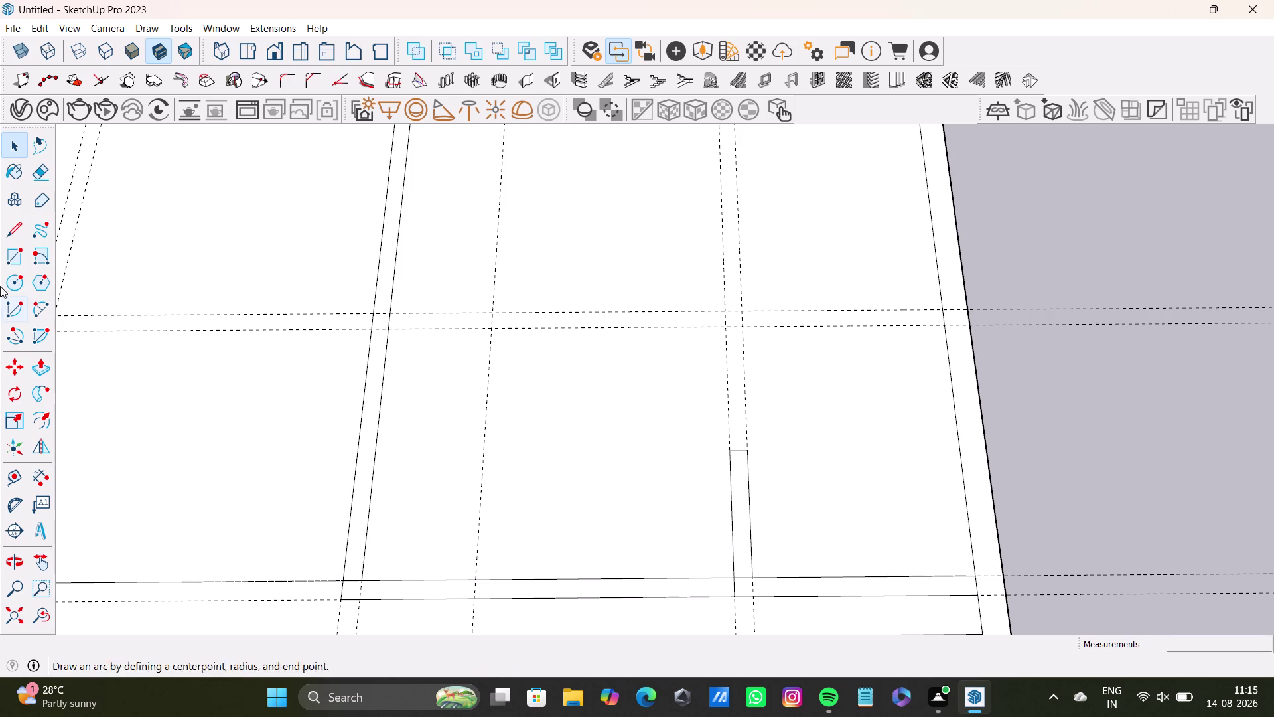
Draw a 6-inch vertical strip about 8'6" long from the upper wall to the guide line.
click(14, 252)
scroll(up, 3)
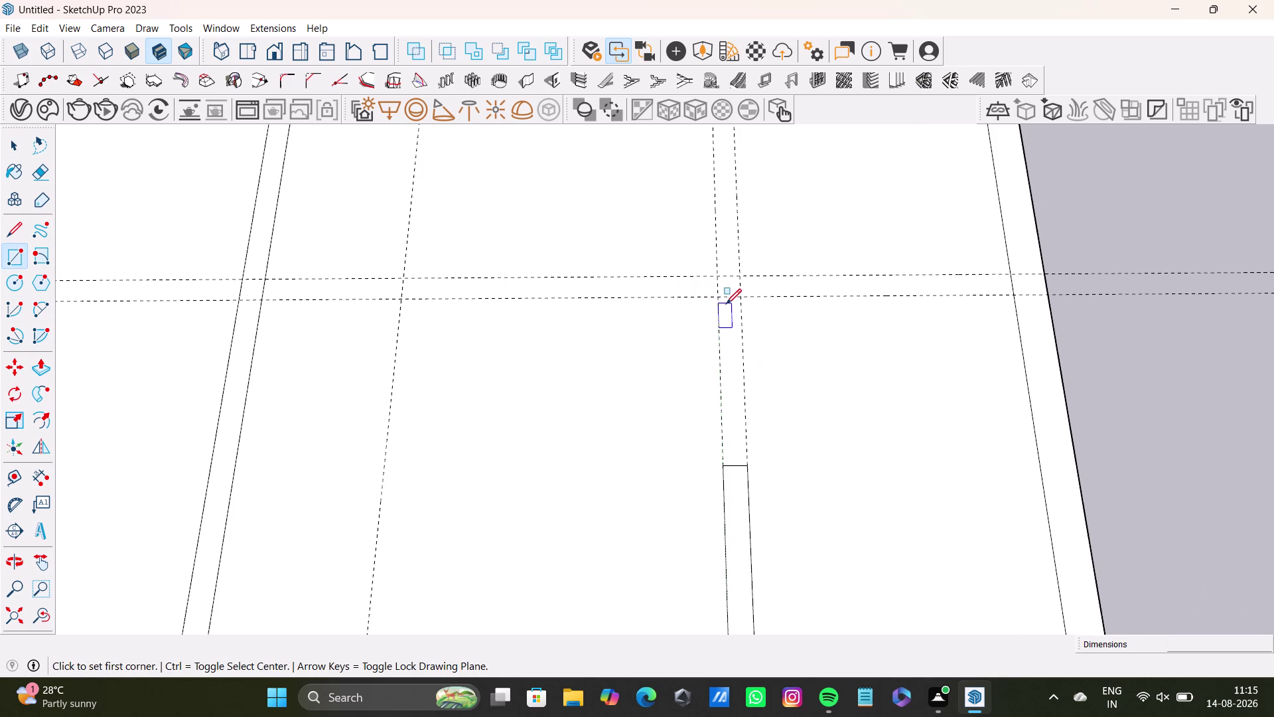
scroll(down, 3)
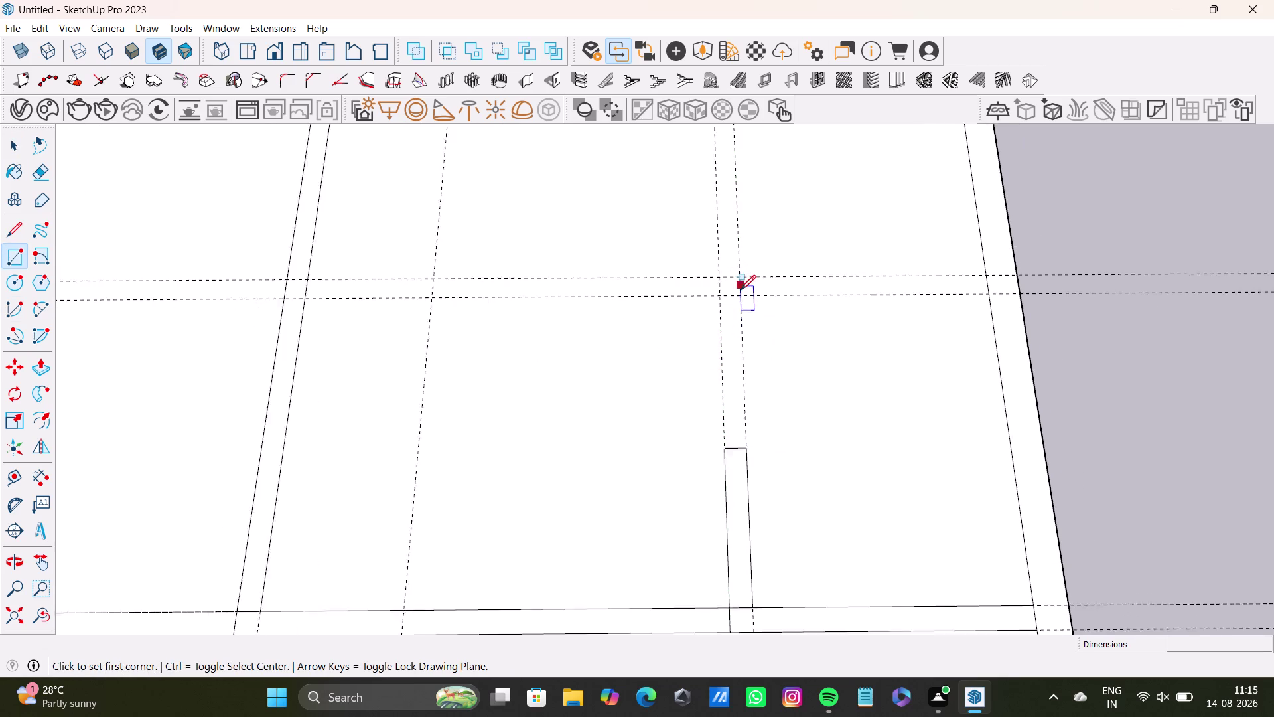
scroll(down, 3)
middle_drag(741, 290, 717, 491)
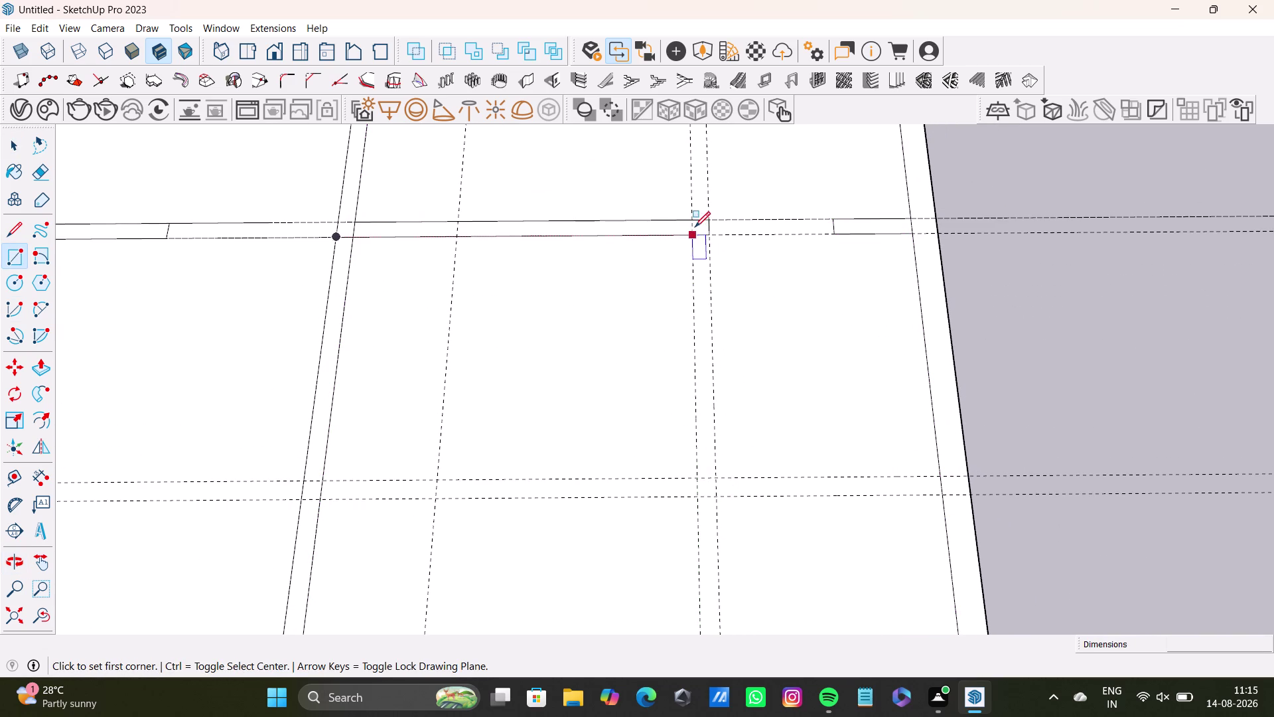
click(698, 234)
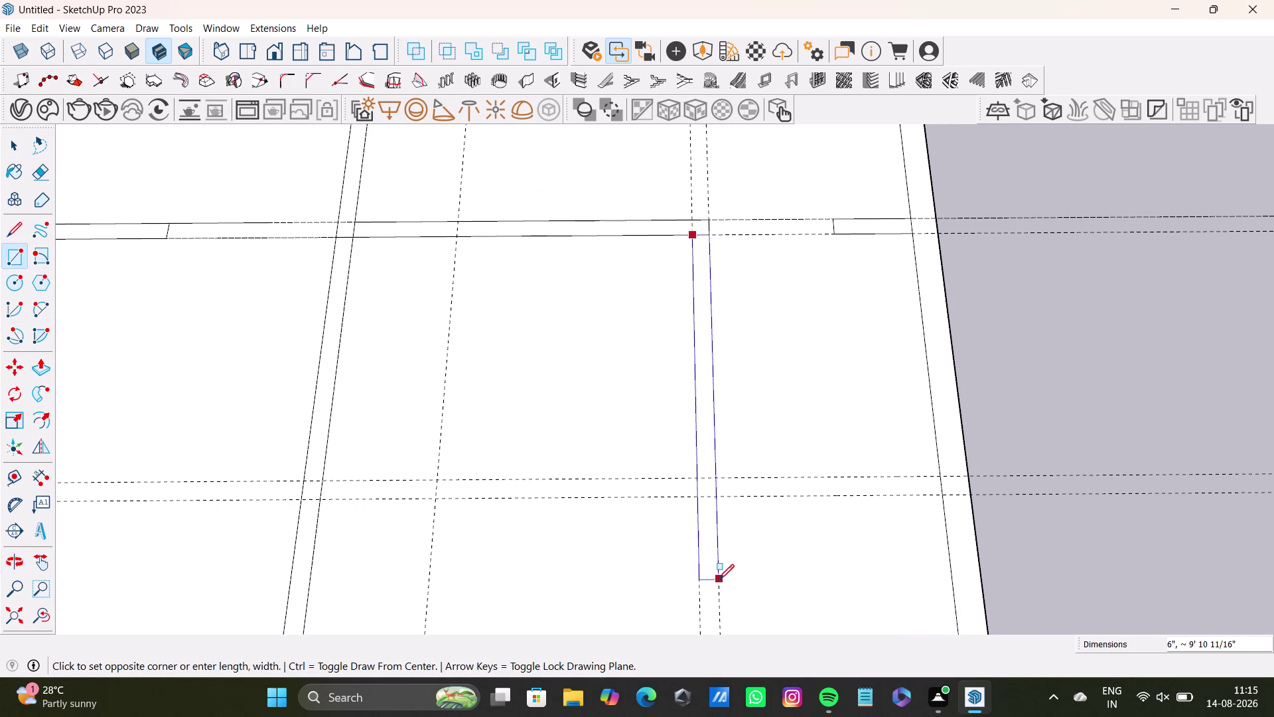
scroll(down, 3)
middle_drag(718, 587, 714, 487)
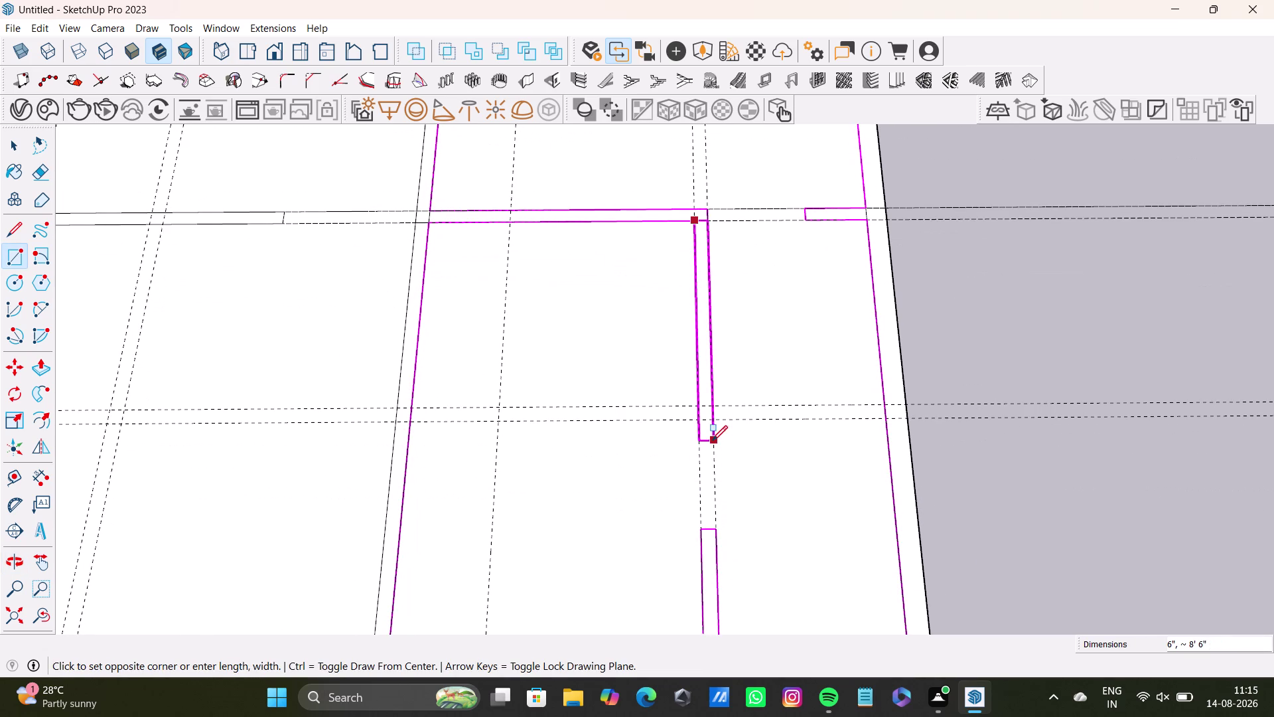
click(712, 436)
key(space)
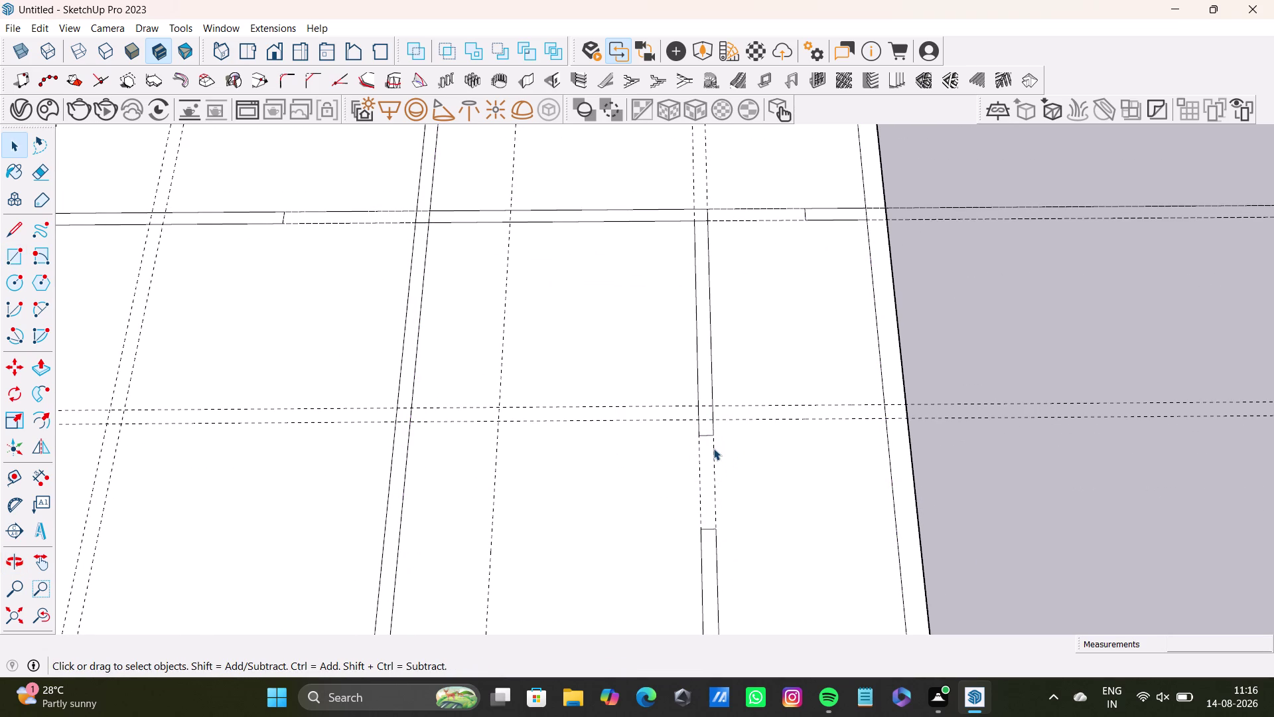
middle_drag(729, 459, 699, 513)
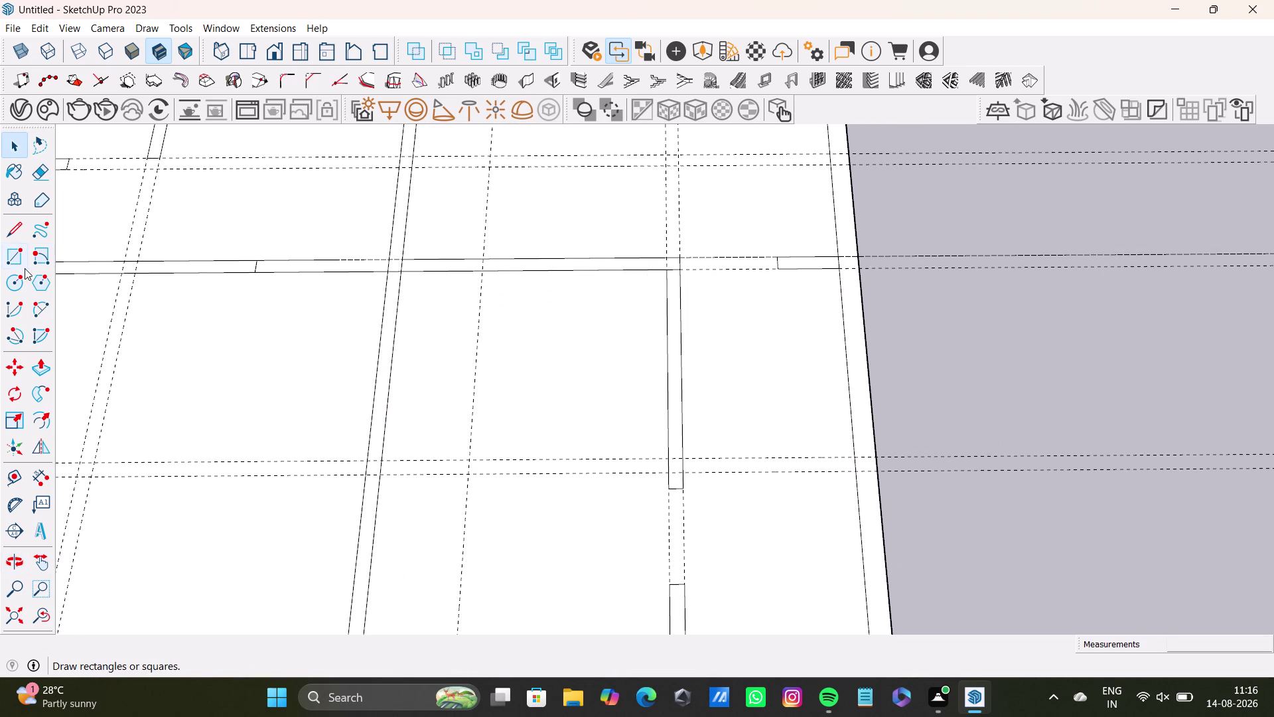
Draw a thin horizontal strip from the vertical wall's lower end to the right inner border.
click(14, 264)
scroll(up, 3)
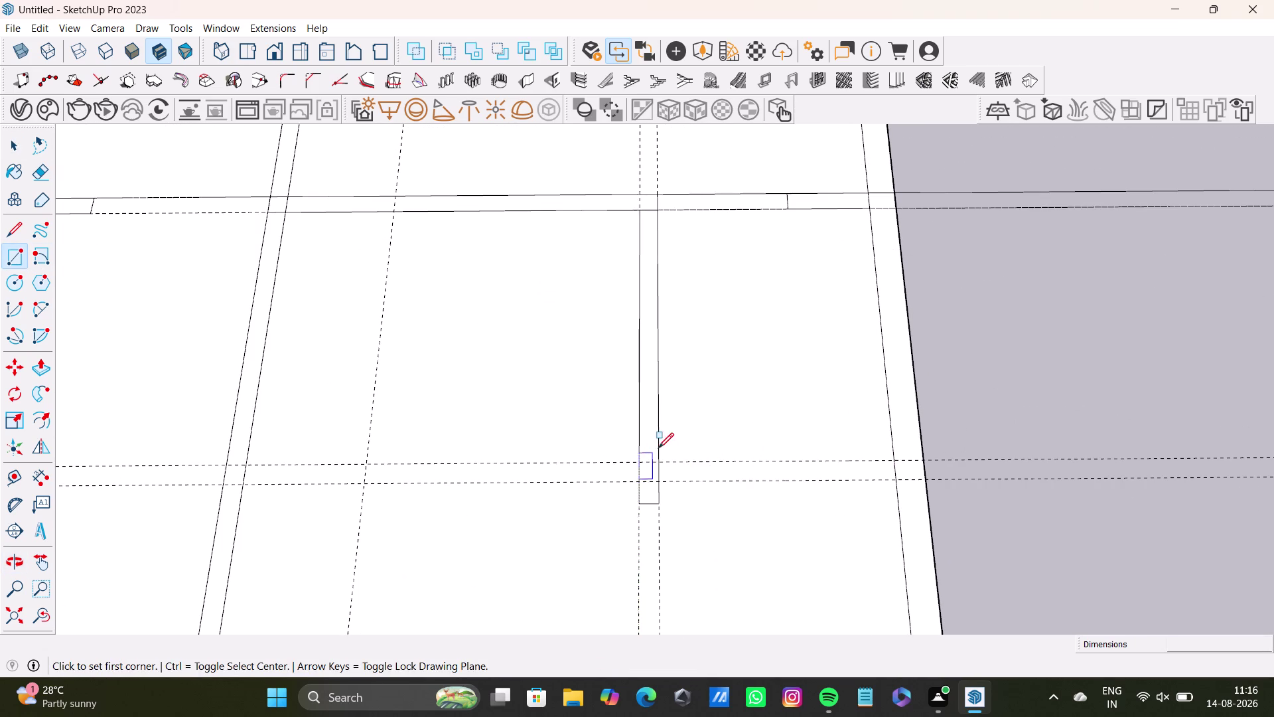
click(662, 461)
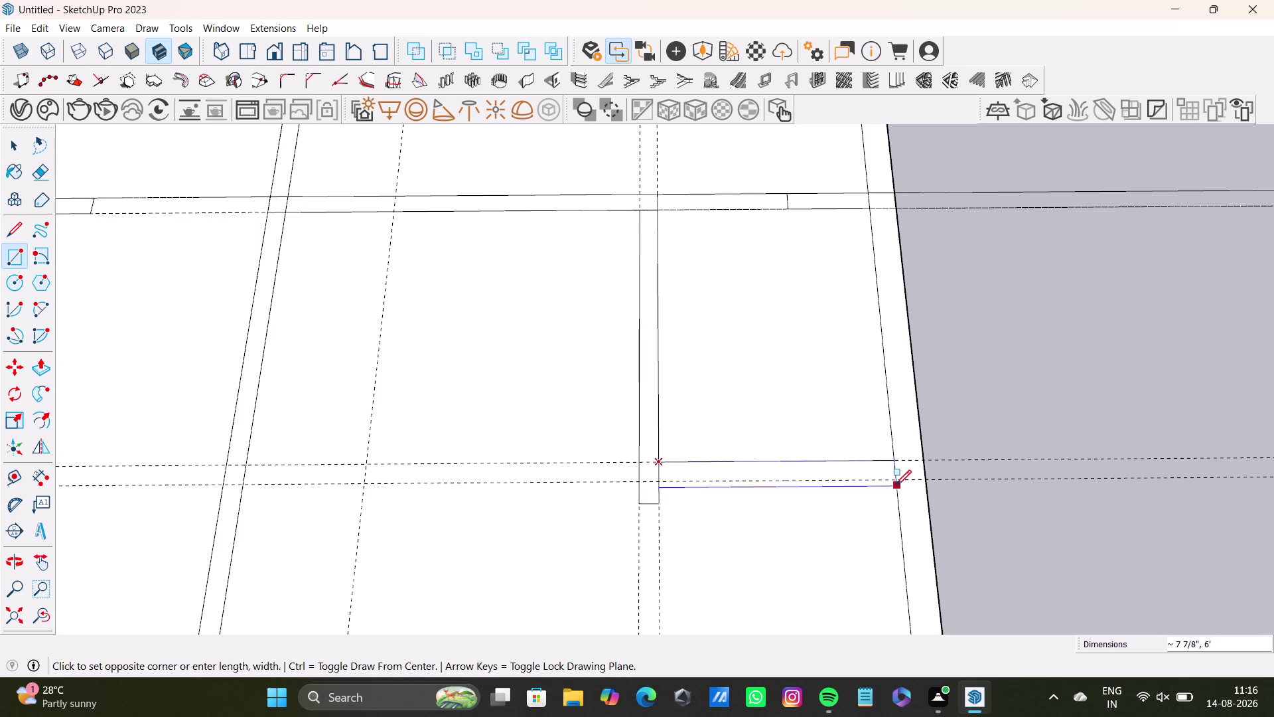
click(893, 482)
key(space)
Orbit around the slab to review the wall layout, then undo once.
scroll(down, 3)
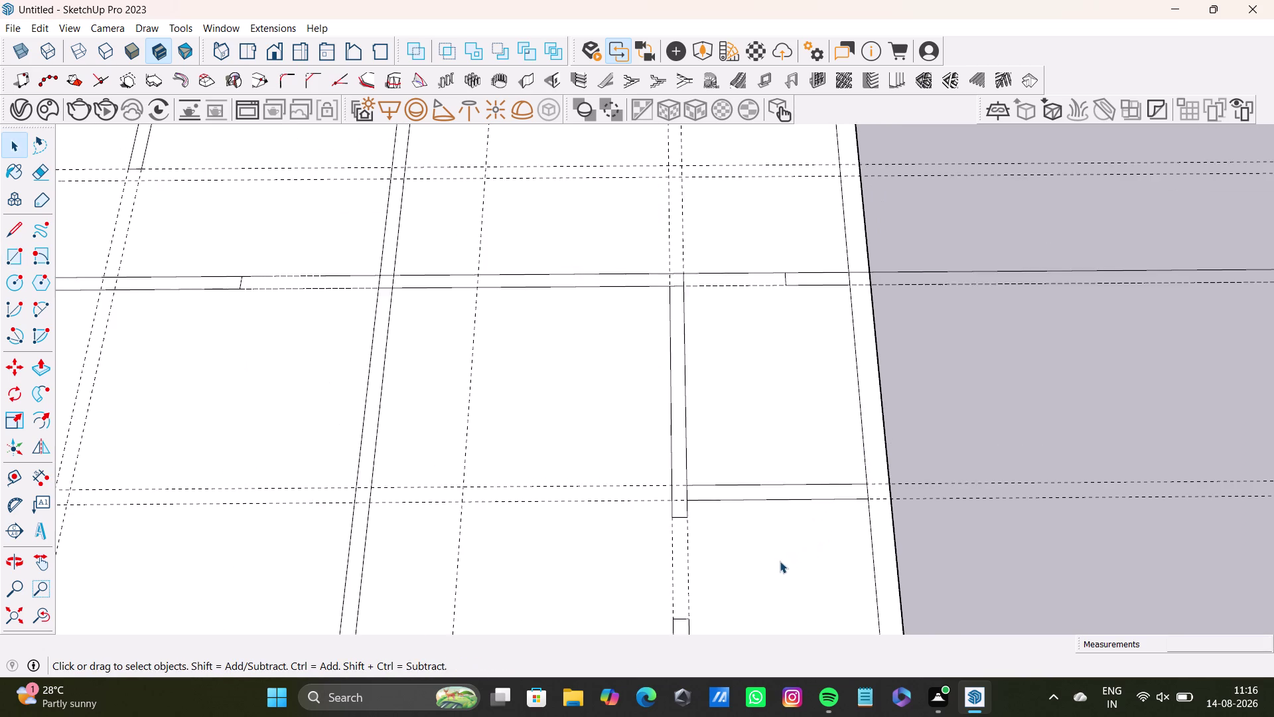
middle_drag(781, 561, 799, 474)
middle_drag(797, 514, 964, 398)
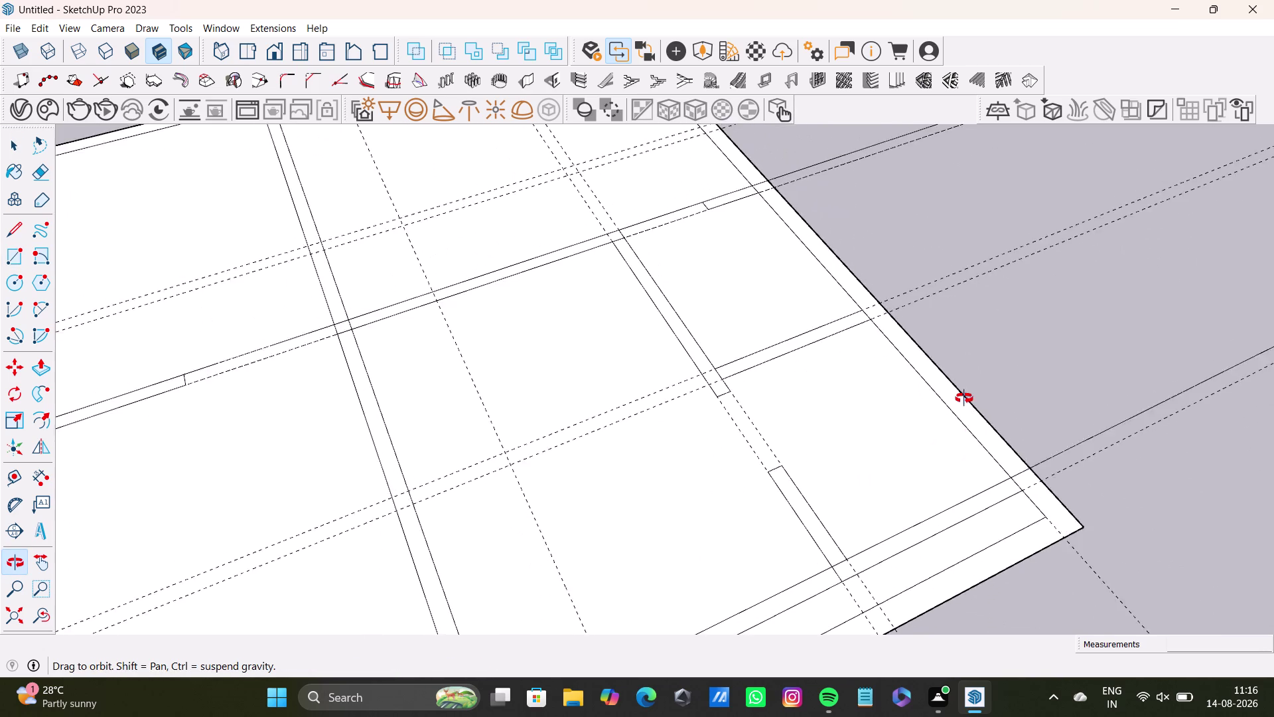
middle_drag(964, 398, 846, 468)
middle_drag(827, 536, 893, 582)
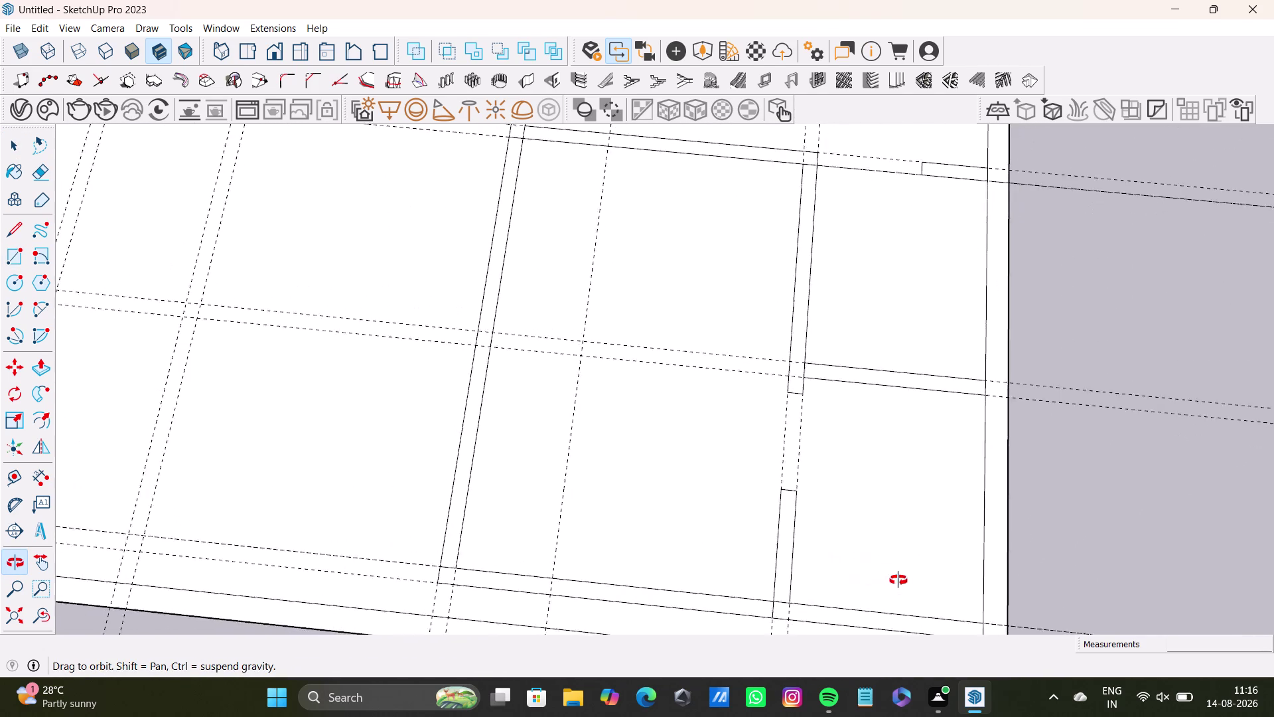
middle_drag(894, 582, 906, 545)
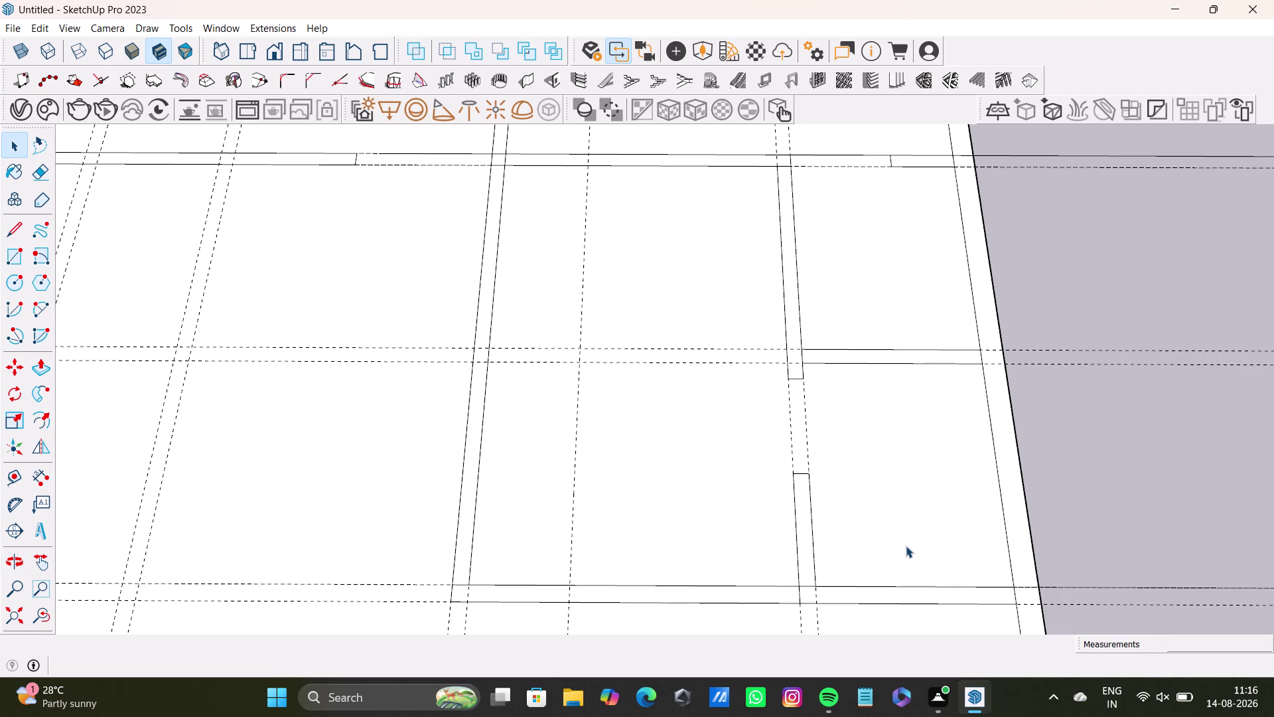
scroll(down, 3)
middle_drag(583, 496, 661, 554)
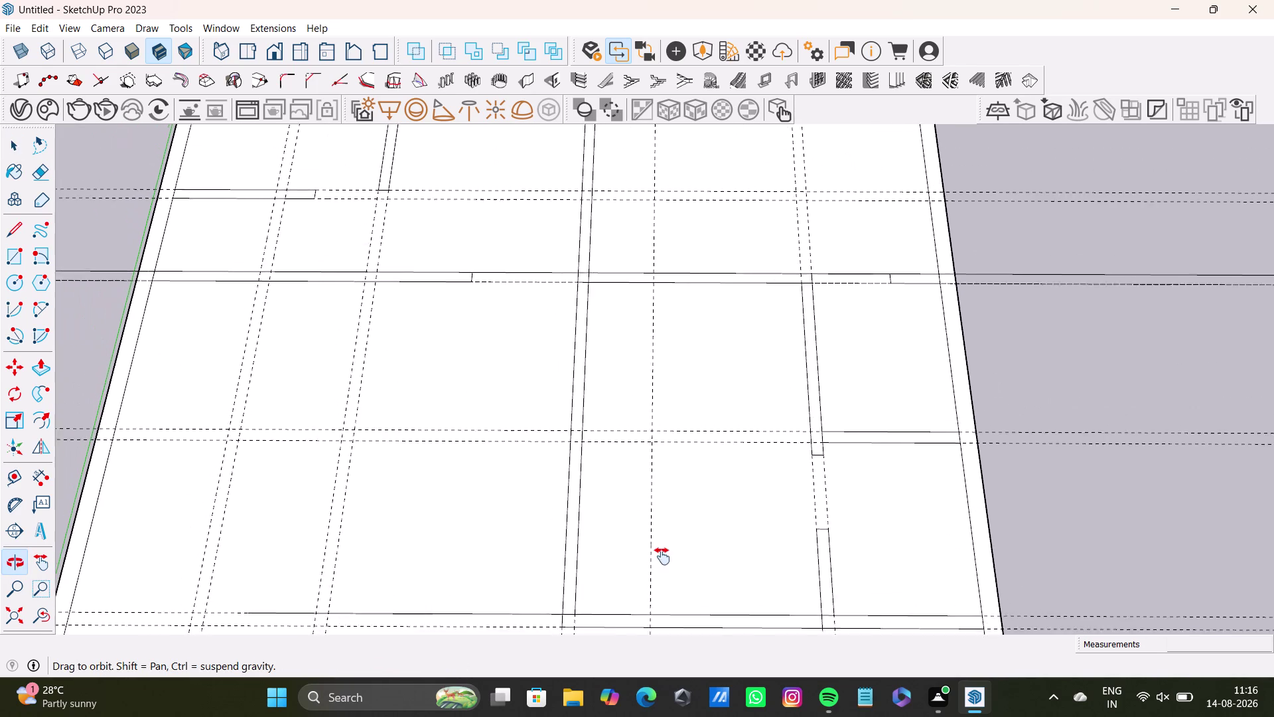
middle_drag(662, 555, 662, 556)
scroll(down, 3)
middle_drag(615, 559, 619, 502)
key(ctrl+z)
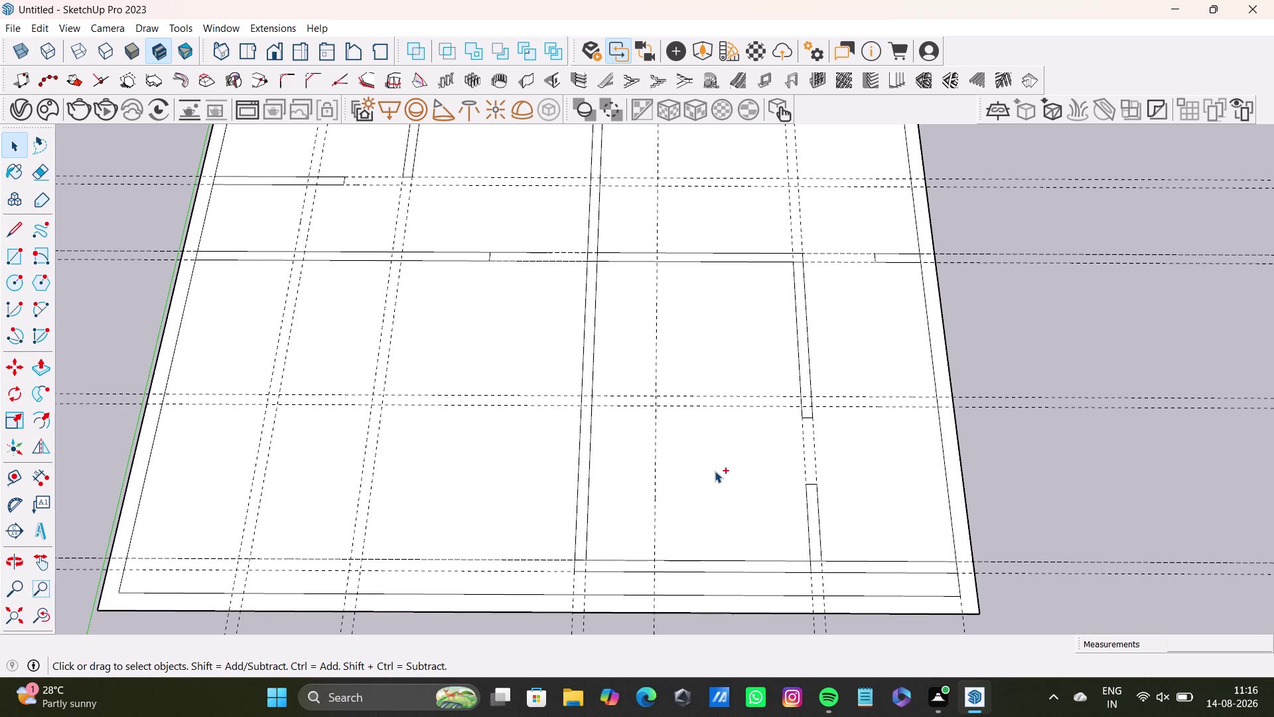
Redo the two undone actions and return to the Select tool.
key(ctrl+y)
key(ctrl+y)
key(space)
click(581, 492)
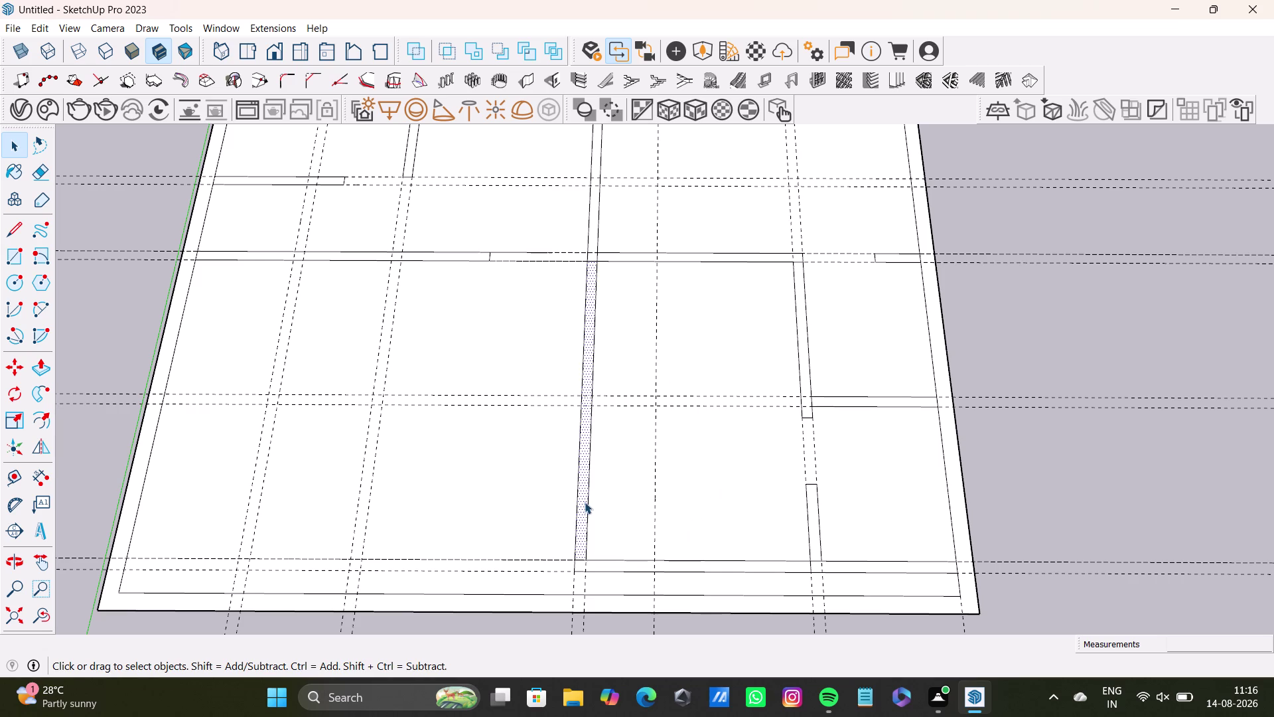
Select and delete the long central strip's face and its leftover edges.
click(586, 507)
click(577, 516)
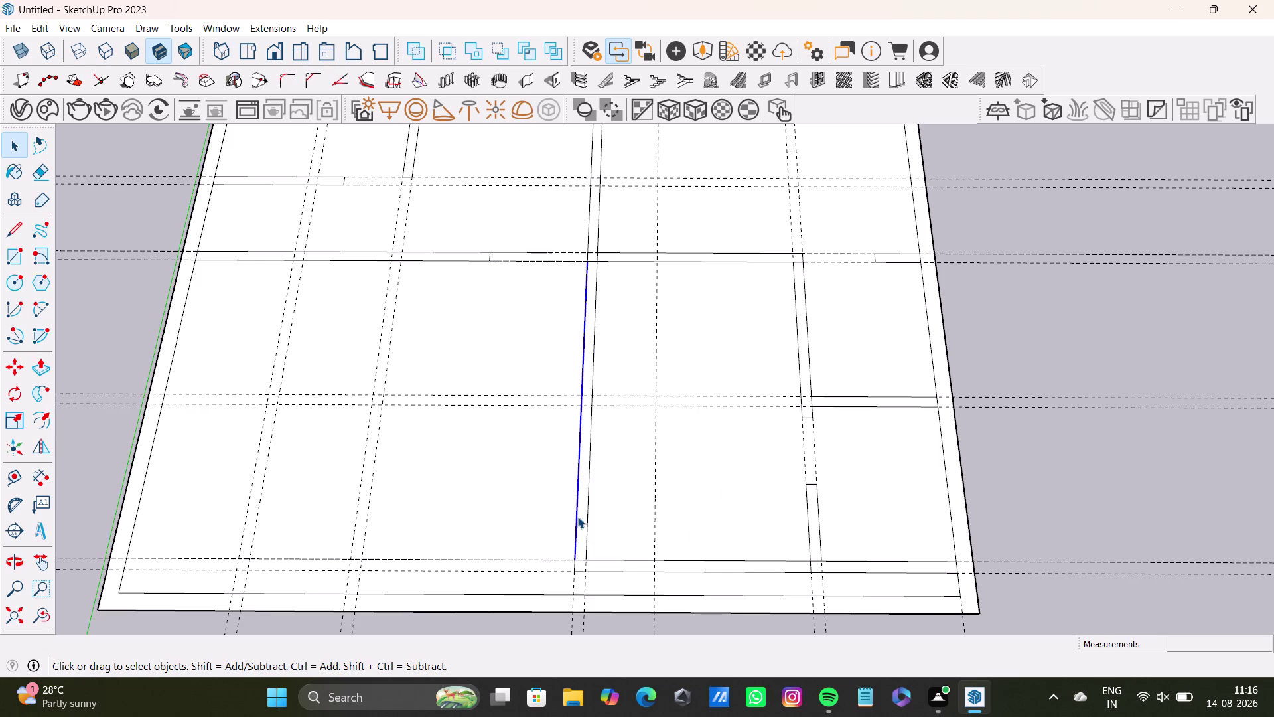
click(584, 536)
click(584, 539)
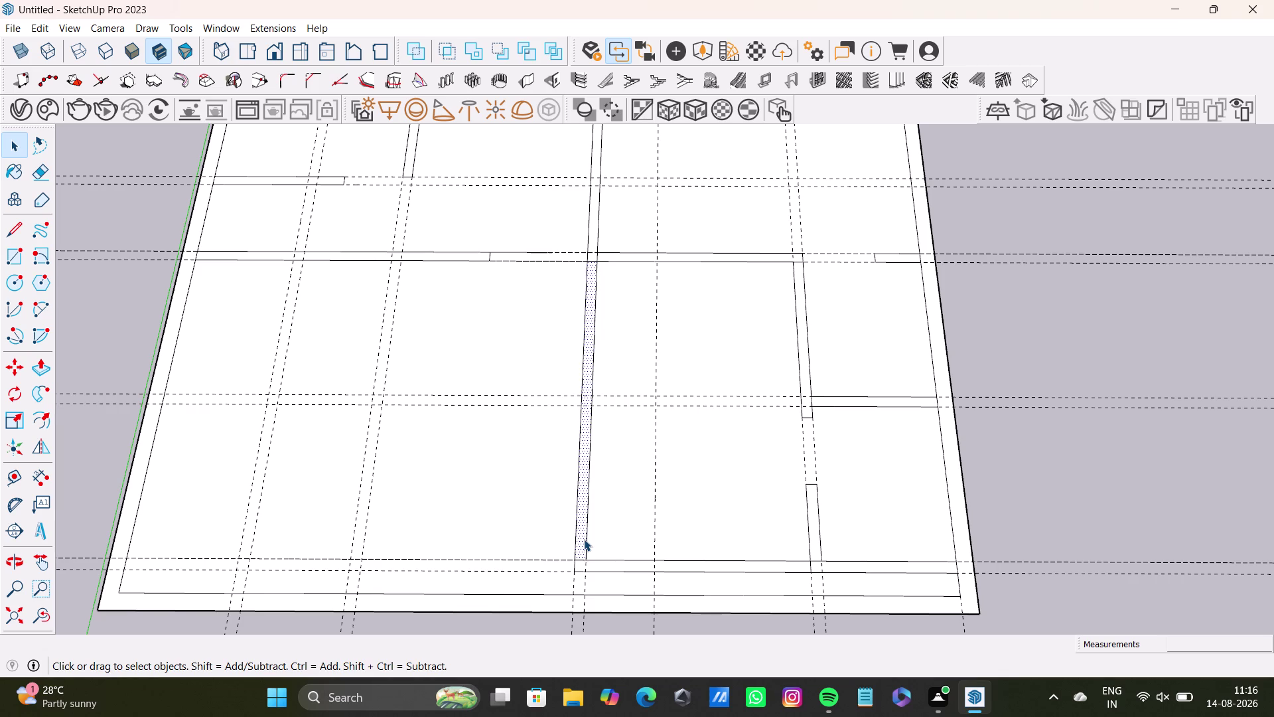
key(Delete)
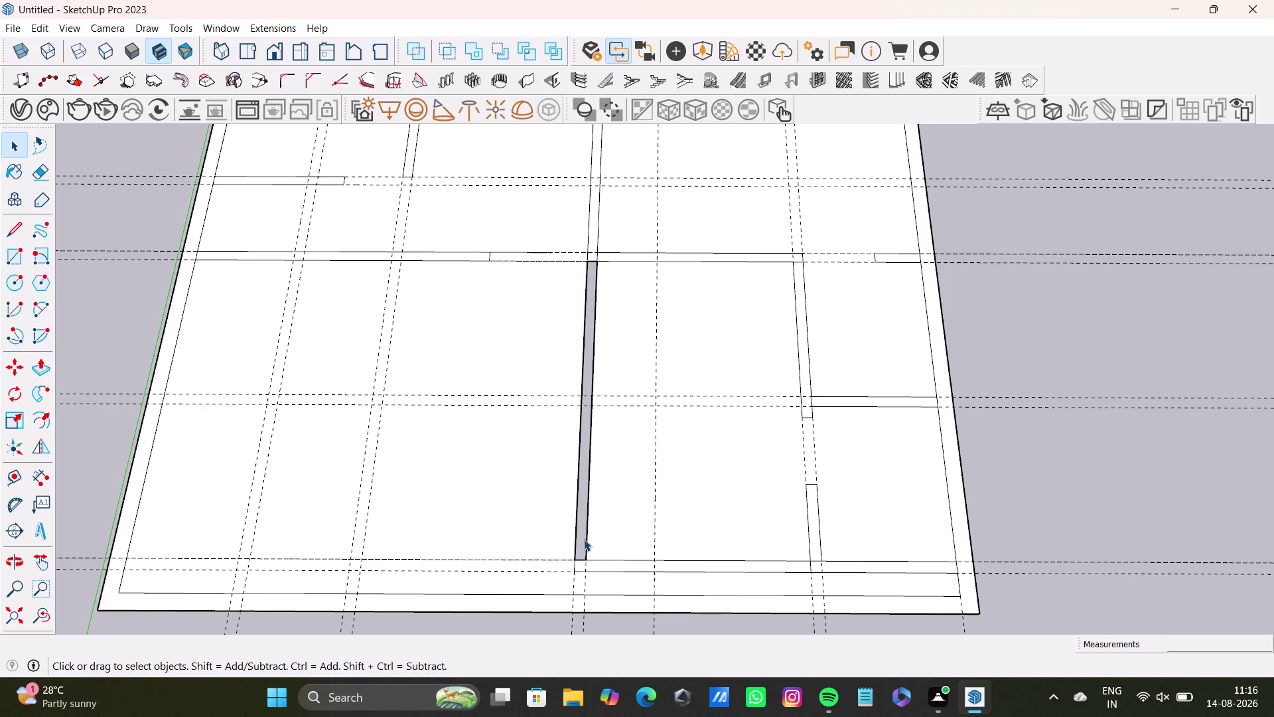
key(ctrl+z)
click(588, 550)
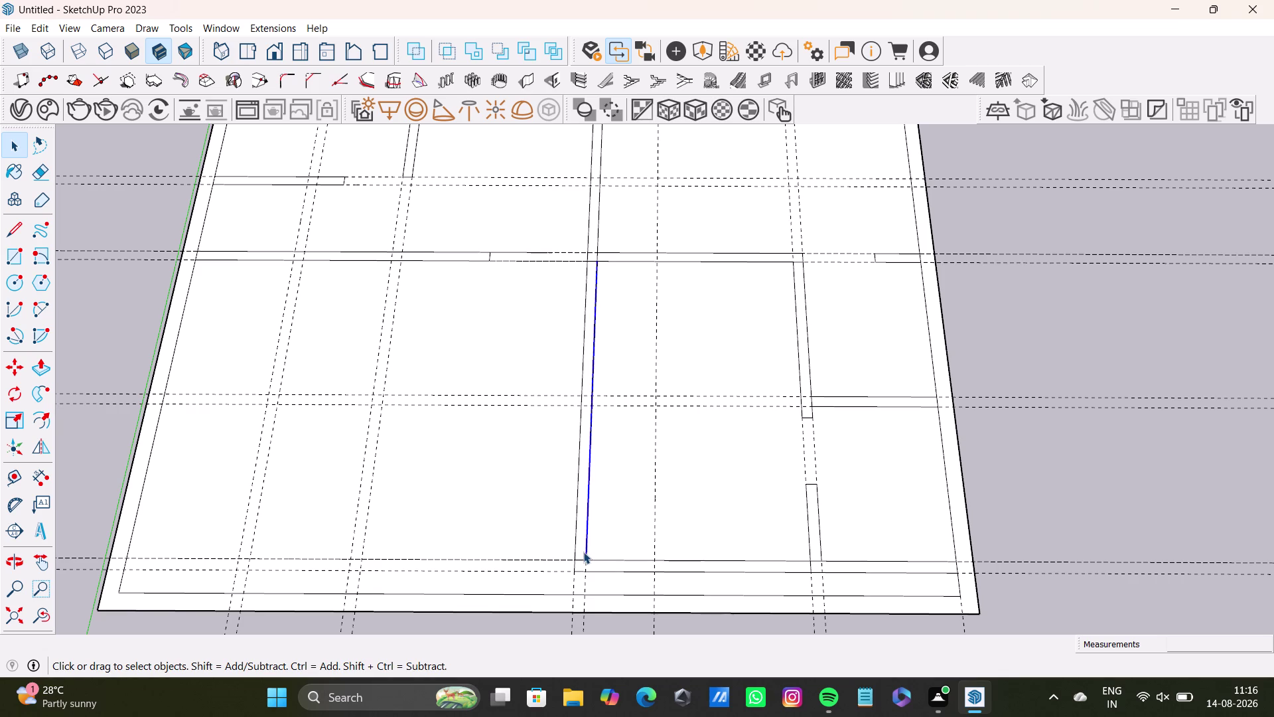
key(Delete)
click(575, 552)
key(Delete)
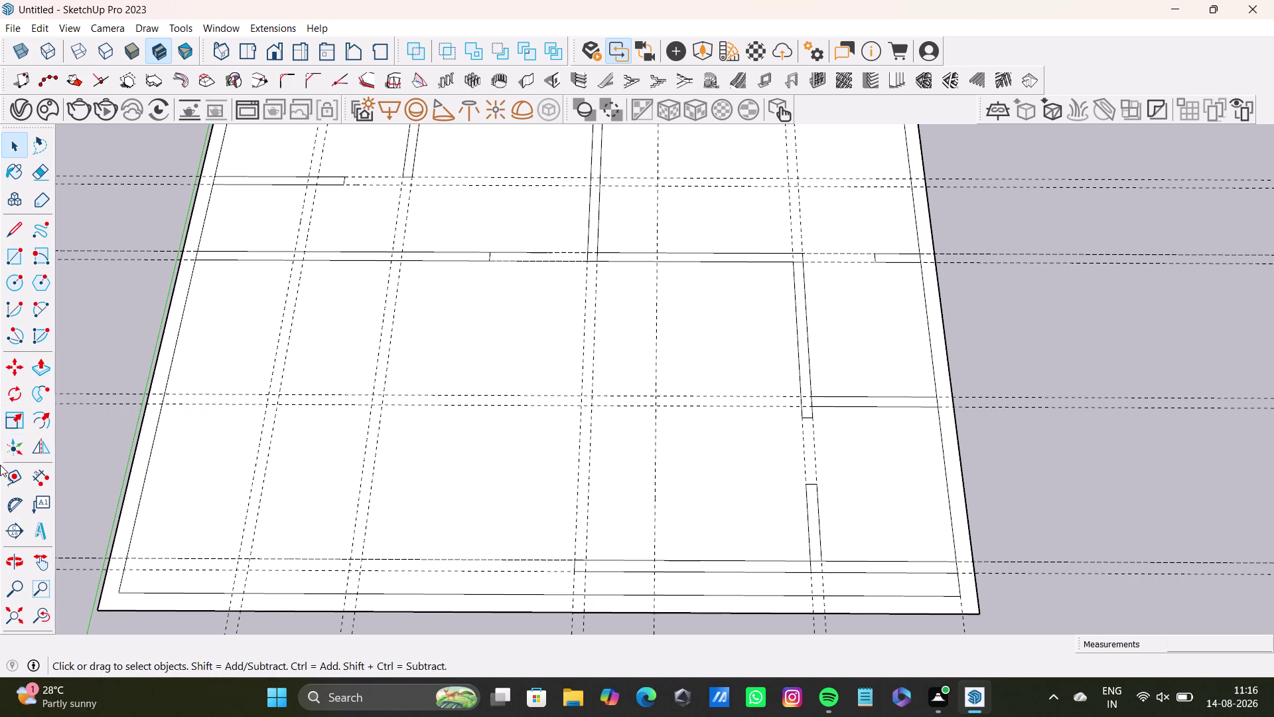
click(13, 251)
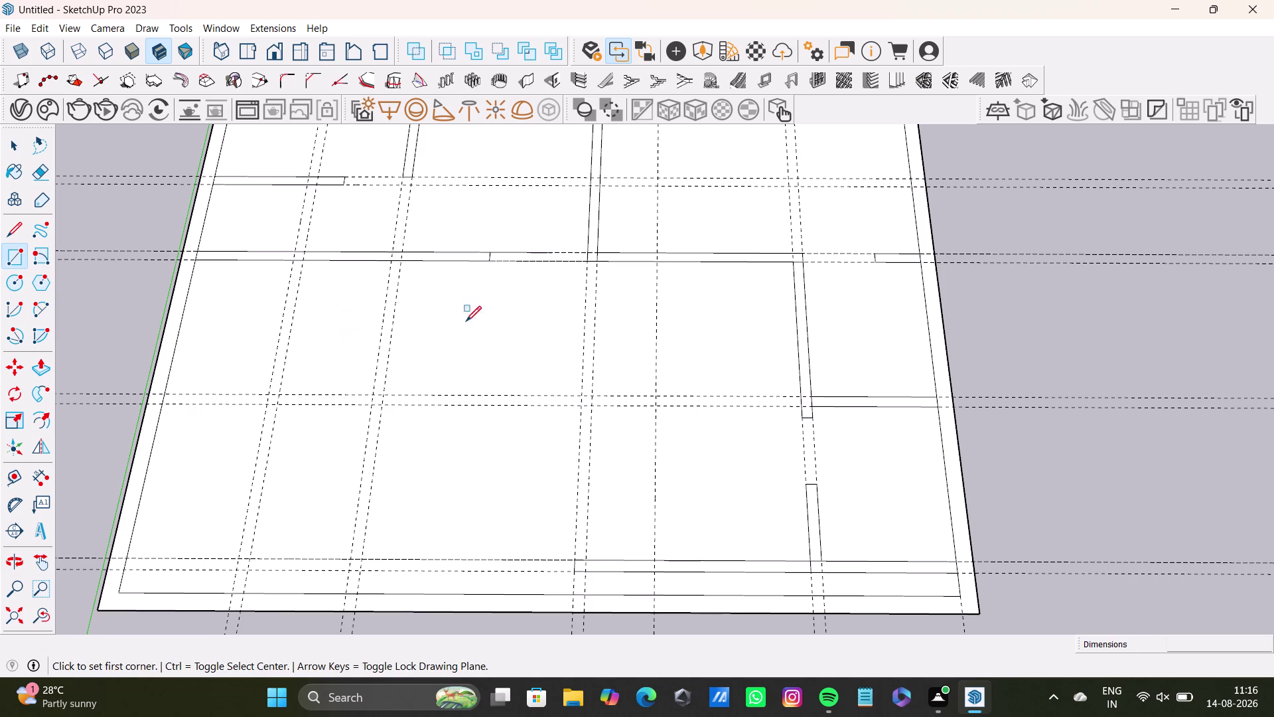
Draw a 6-inch vertical strip about 12 feet long down from the middle wall.
middle_drag(609, 329, 610, 372)
scroll(up, 3)
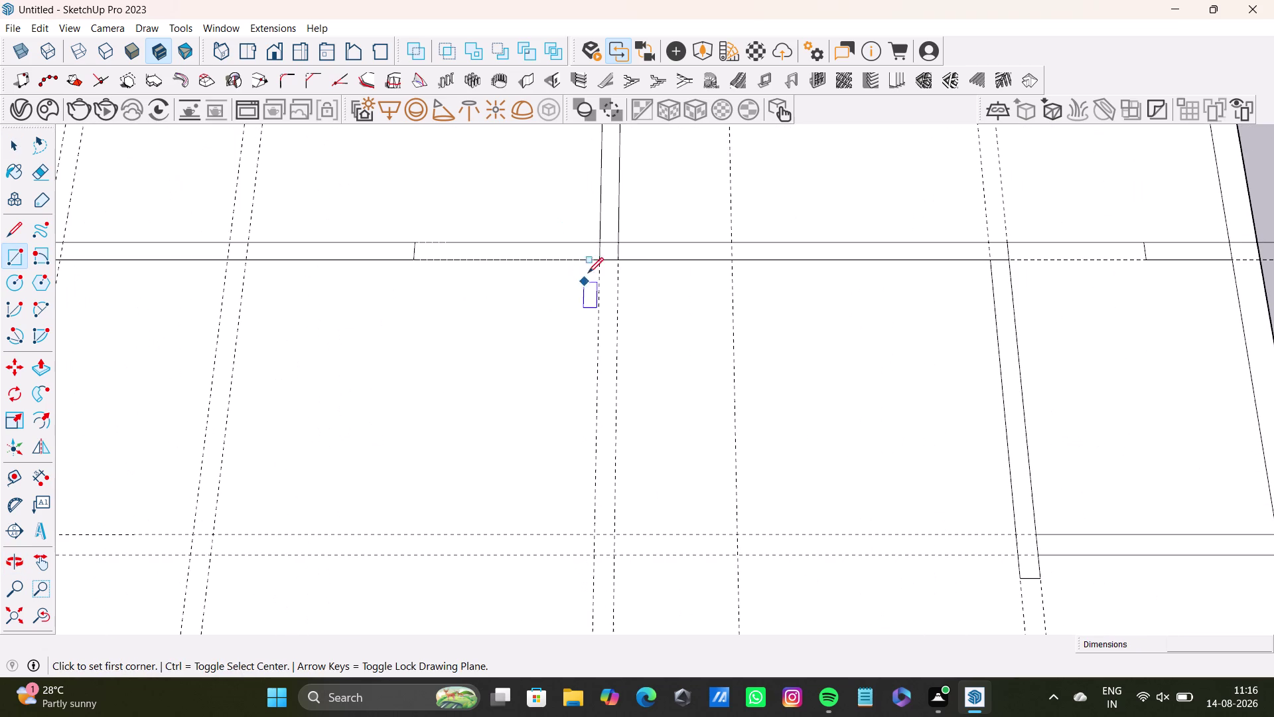
click(604, 257)
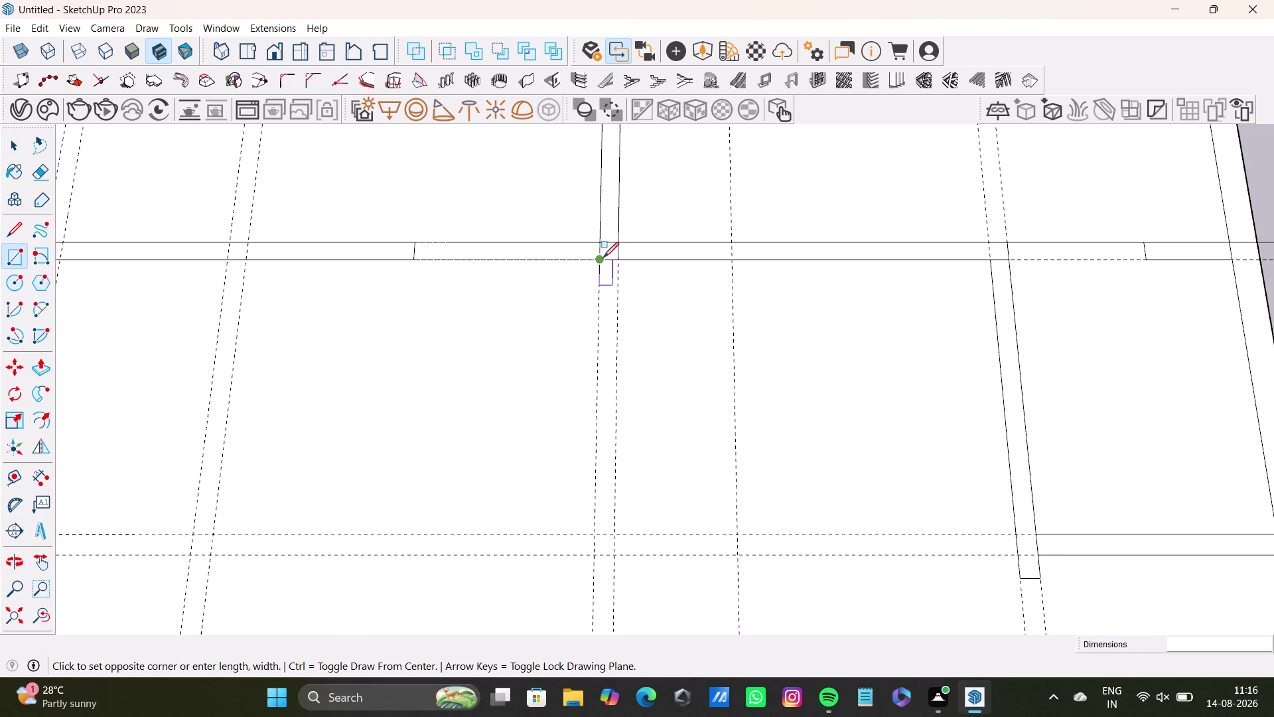
scroll(down, 3)
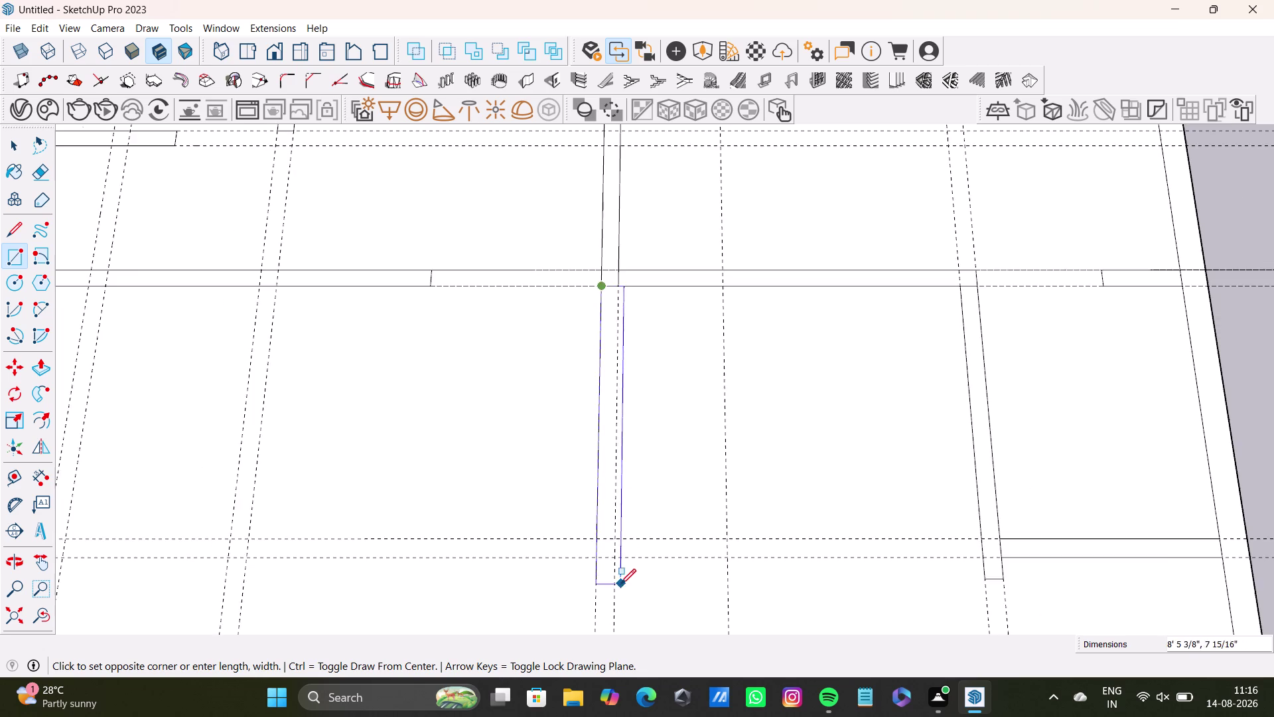
scroll(down, 3)
middle_drag(614, 590, 611, 331)
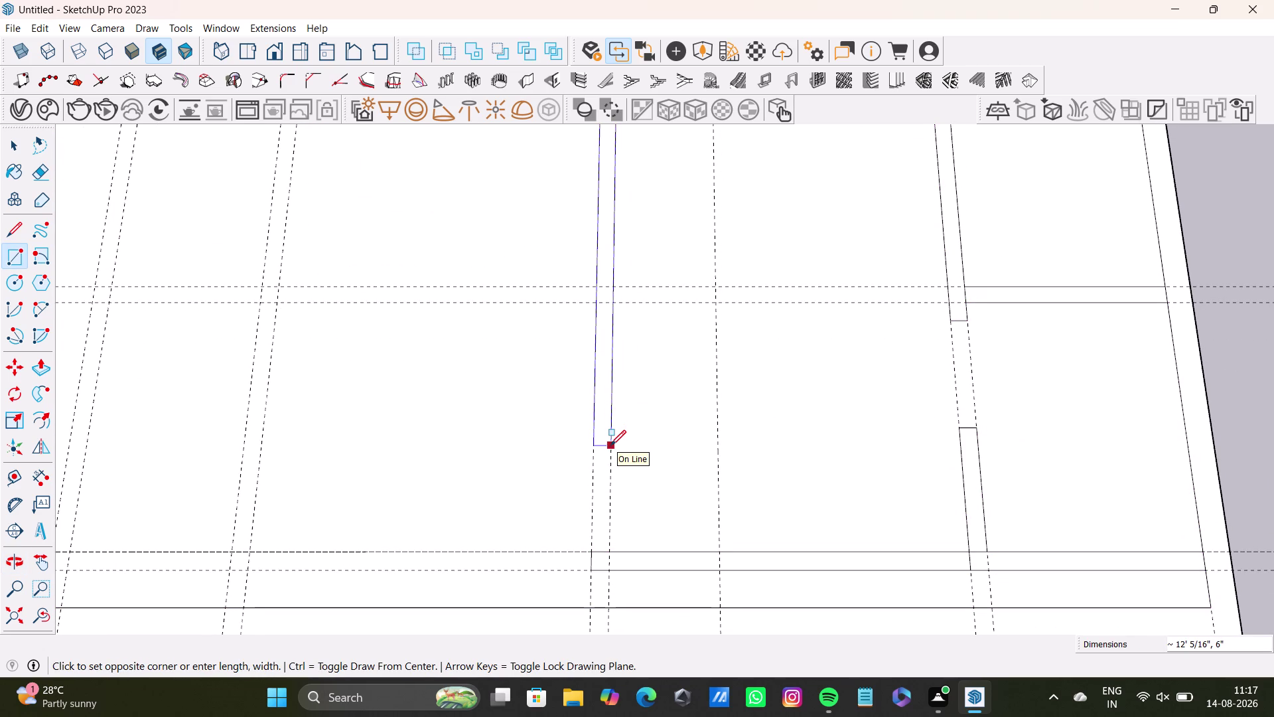
click(615, 422)
key(space)
scroll(down, 3)
scroll(up, 3)
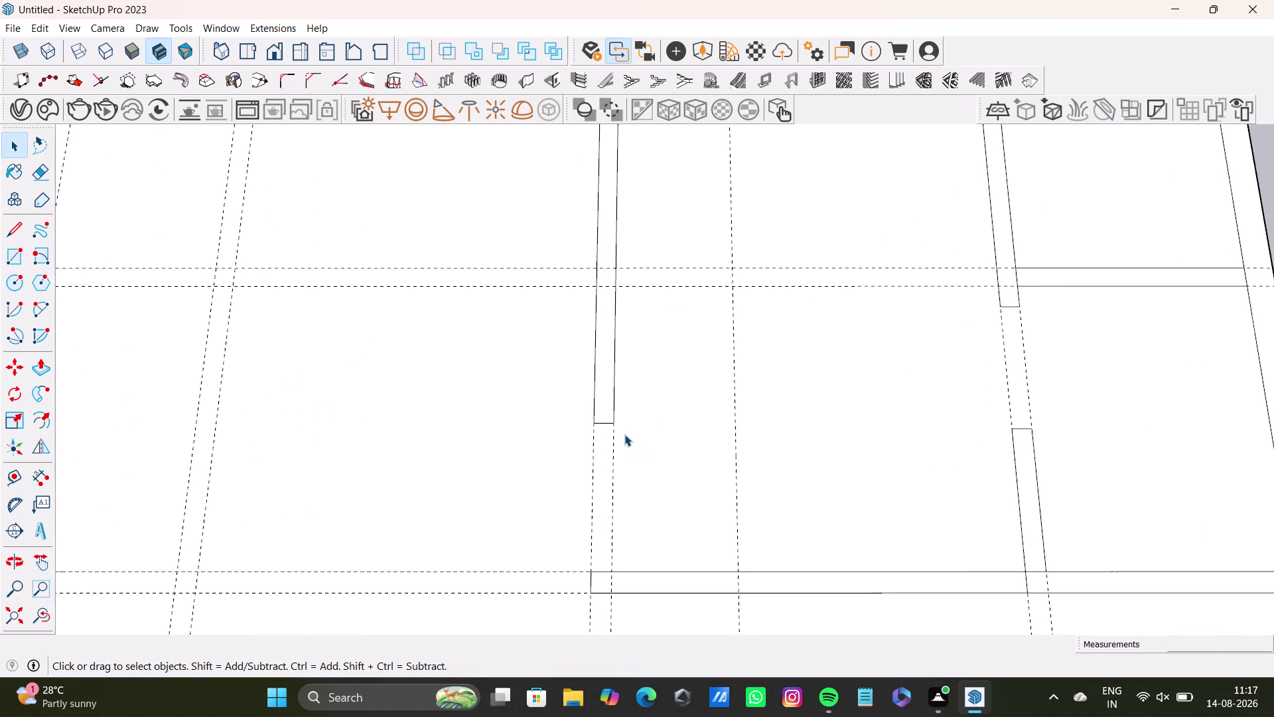
scroll(up, 3)
scroll(down, 3)
middle_drag(654, 432, 658, 475)
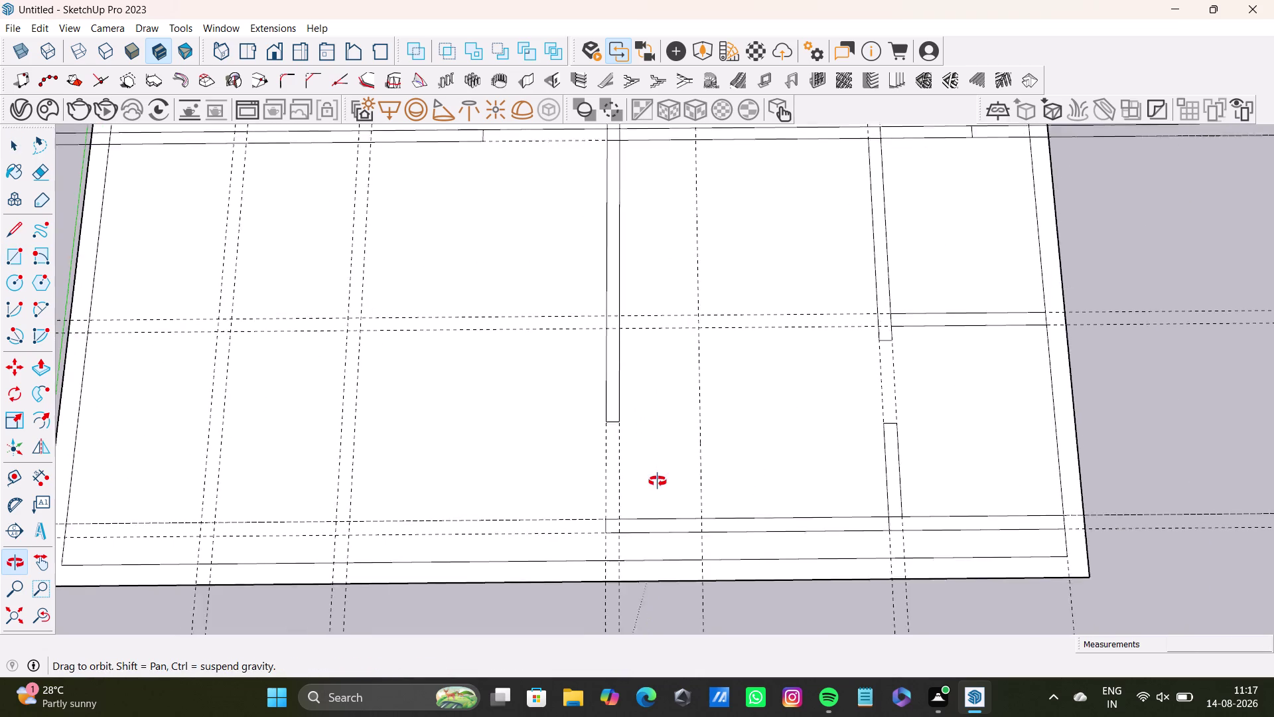
middle_drag(657, 475, 706, 343)
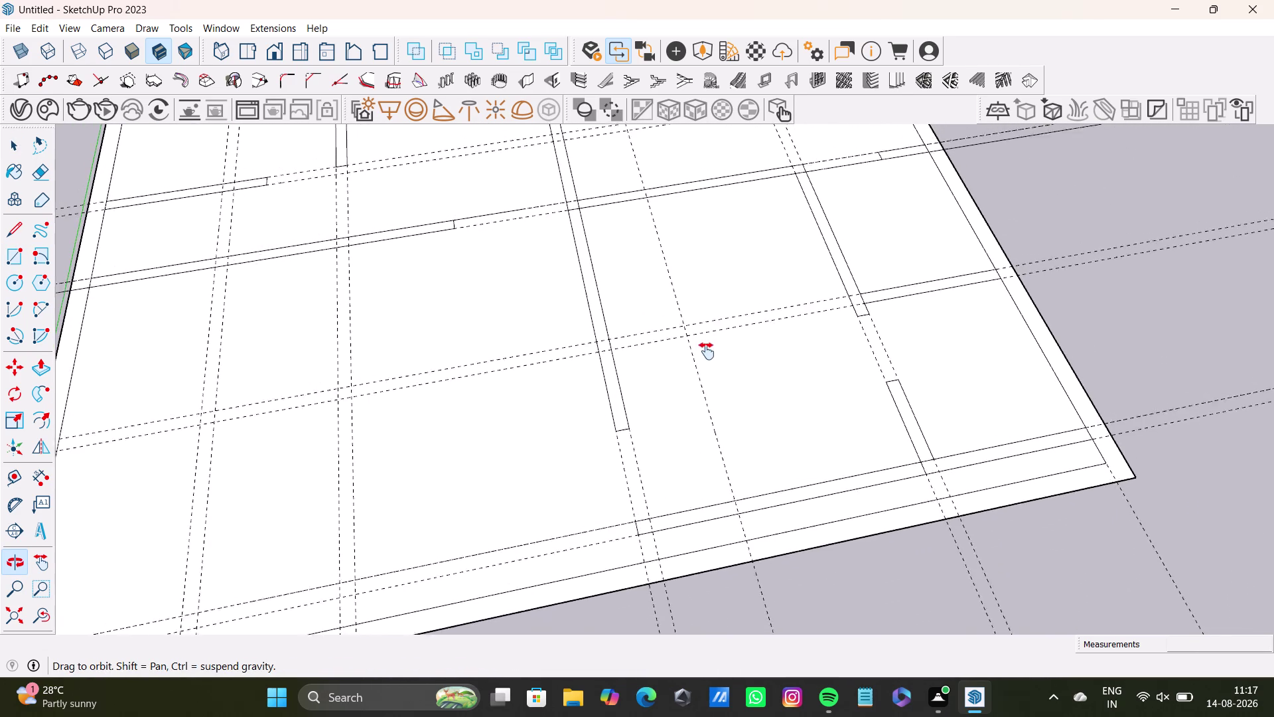
middle_drag(707, 343, 704, 376)
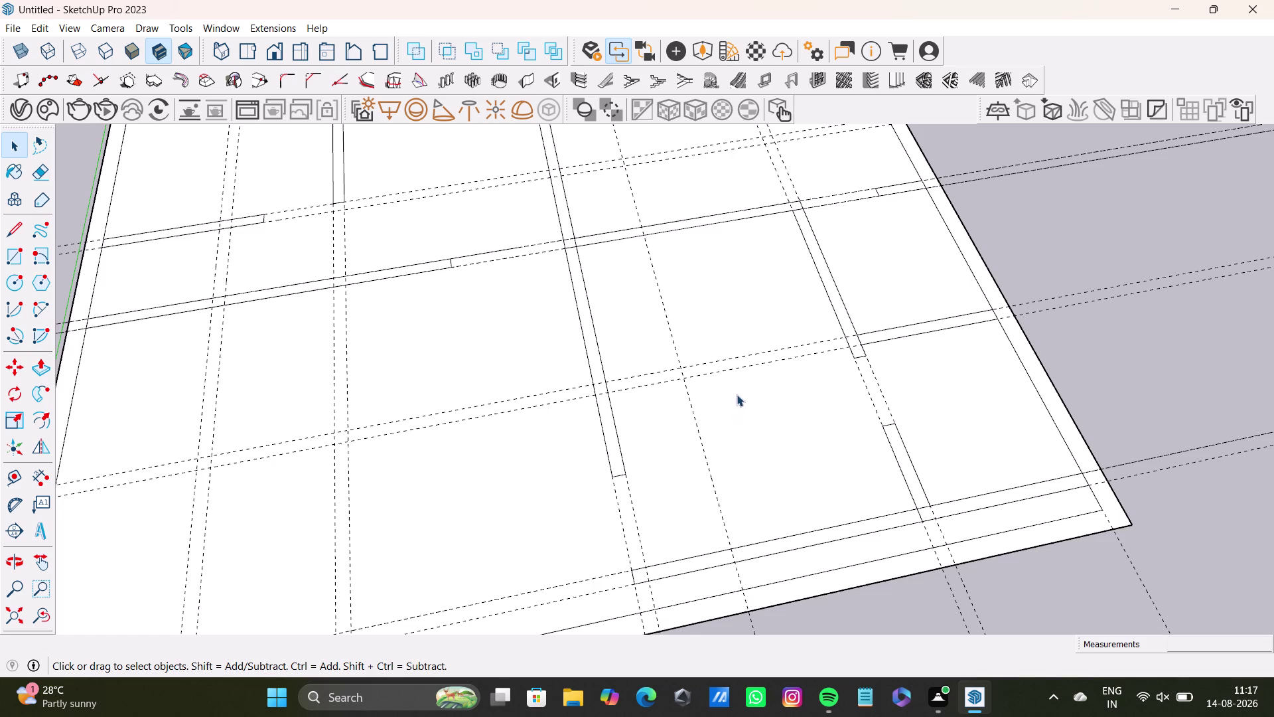
scroll(down, 3)
middle_drag(741, 385, 723, 525)
middle_drag(724, 469, 712, 559)
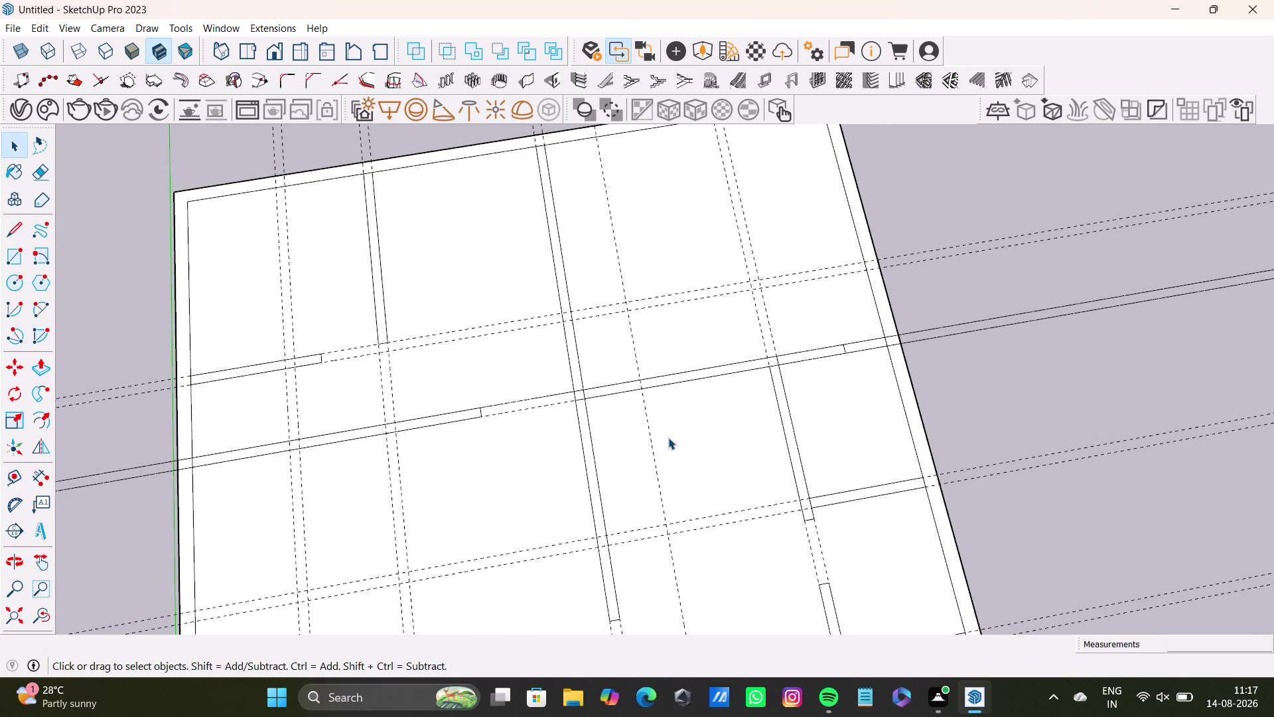